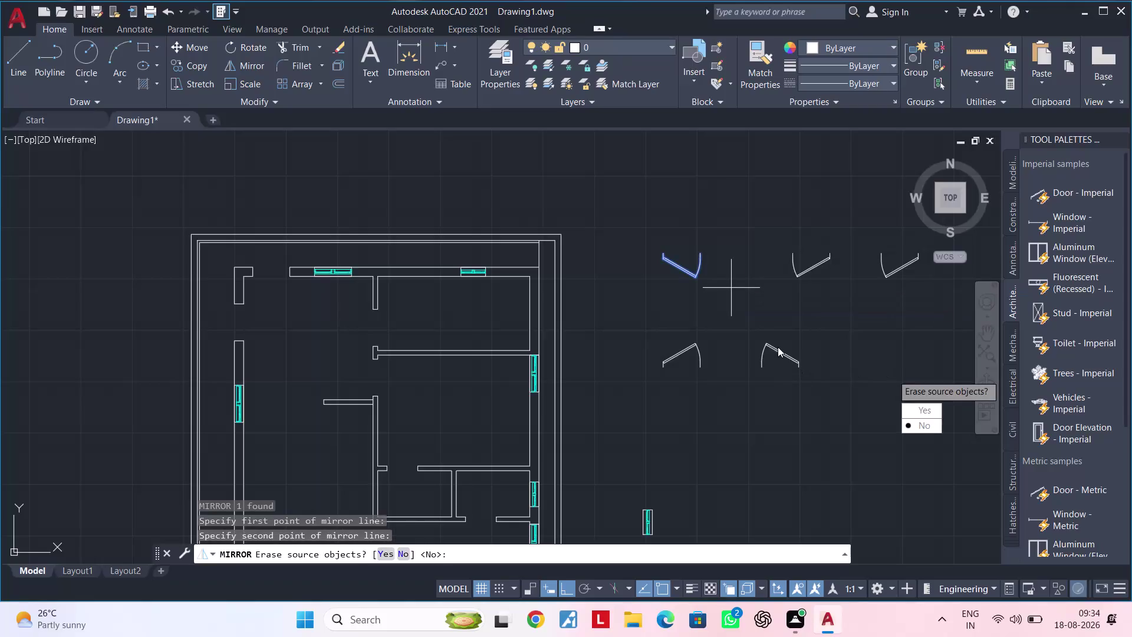
Keep the original when mirroring, then select the new mirrored door swing.
drag(925, 424, 892, 374)
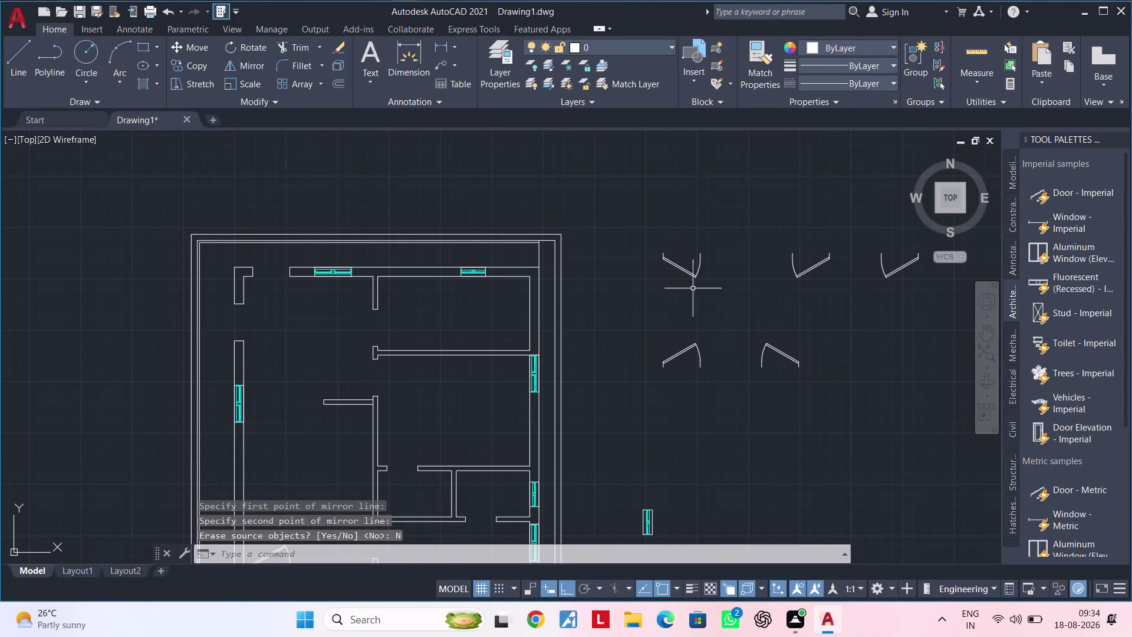
scroll(up, 3)
drag(627, 207, 712, 266)
click(790, 311)
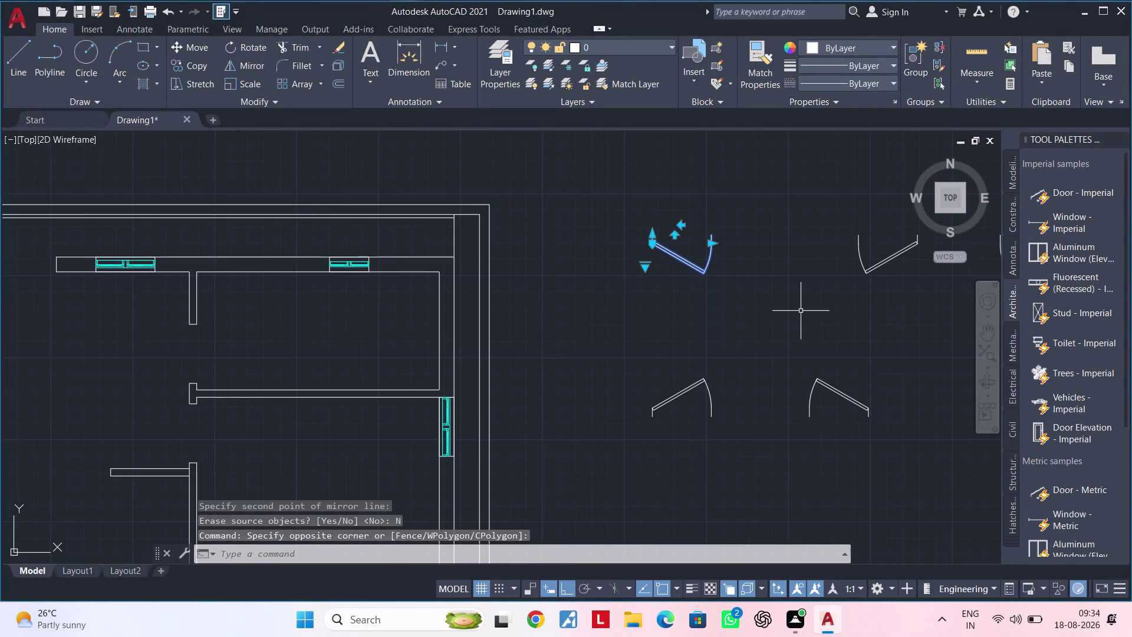
key(m)
key(Escape)
key(Escape)
click(622, 200)
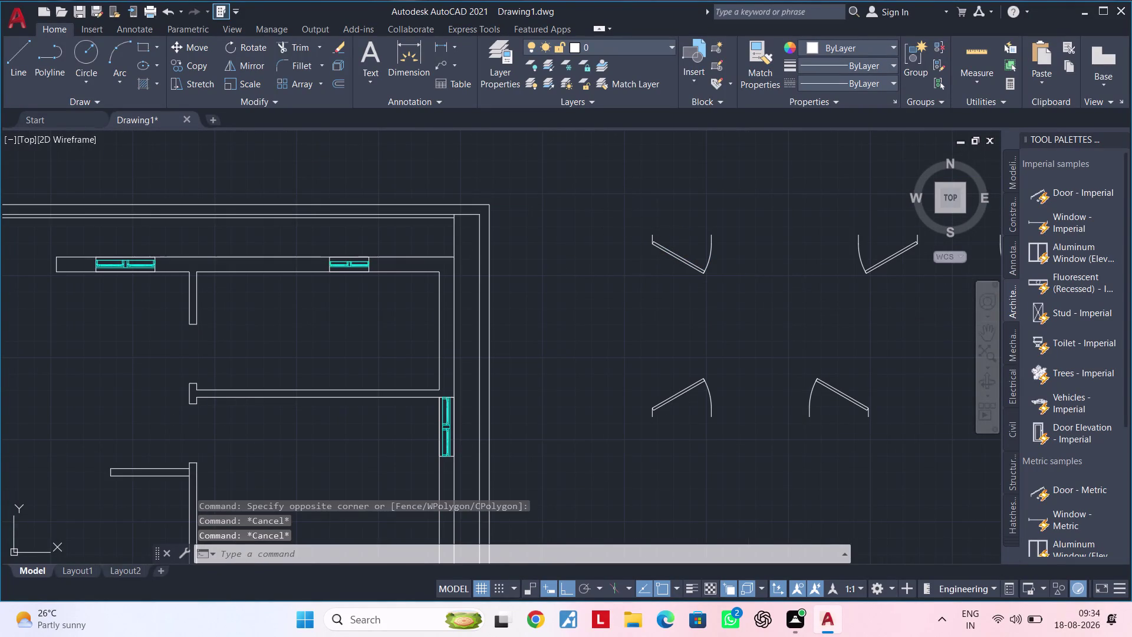
click(832, 322)
Copy the door swing into the doorway at the plan's top-left corner.
key(c)
text(O)
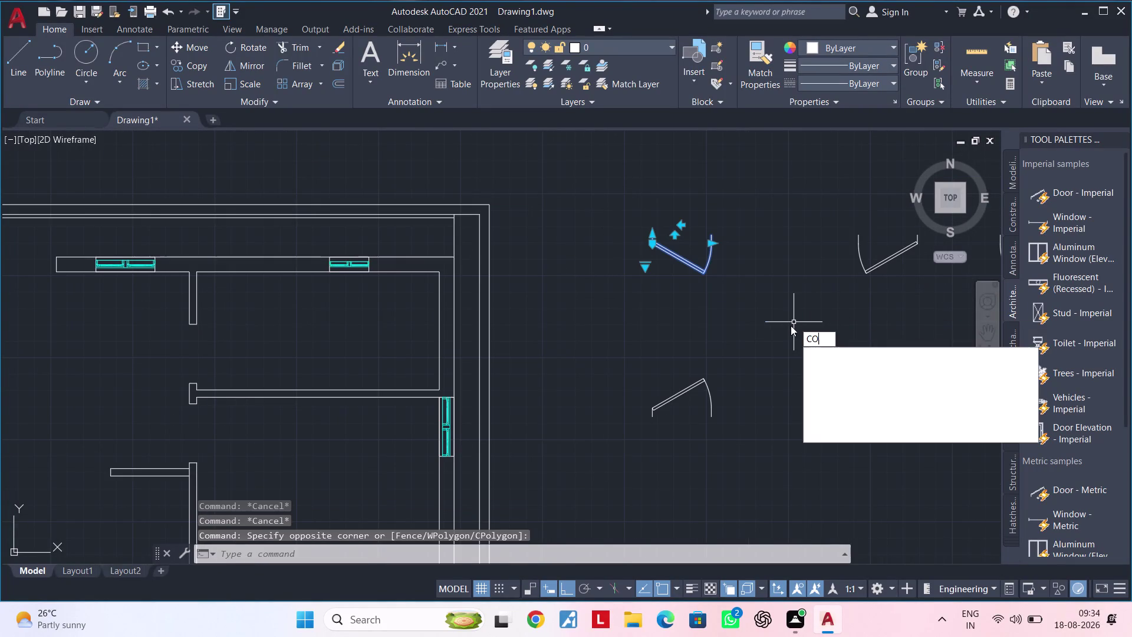
key(space)
click(655, 235)
scroll(down, 3)
middle_drag(552, 283, 749, 299)
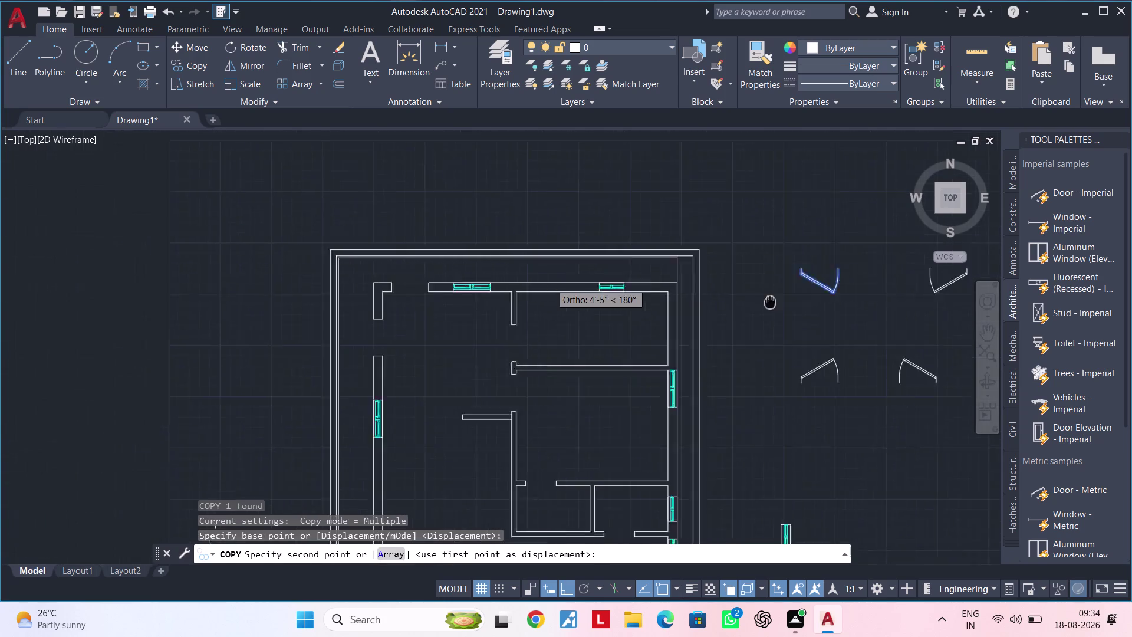
middle_drag(748, 299, 787, 308)
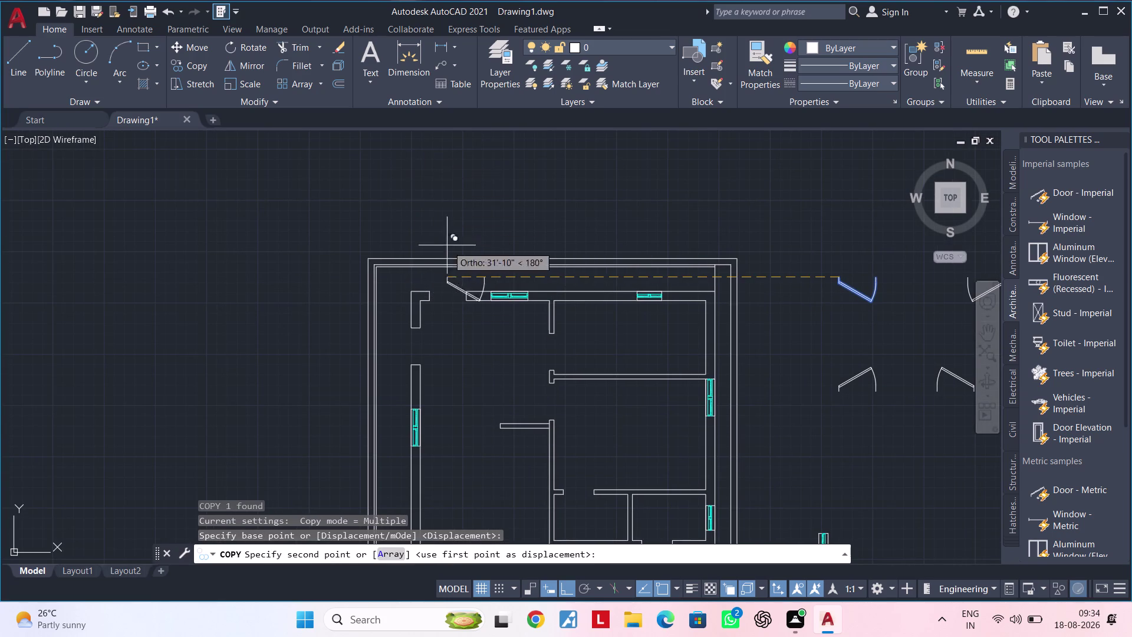
scroll(up, 3)
click(254, 246)
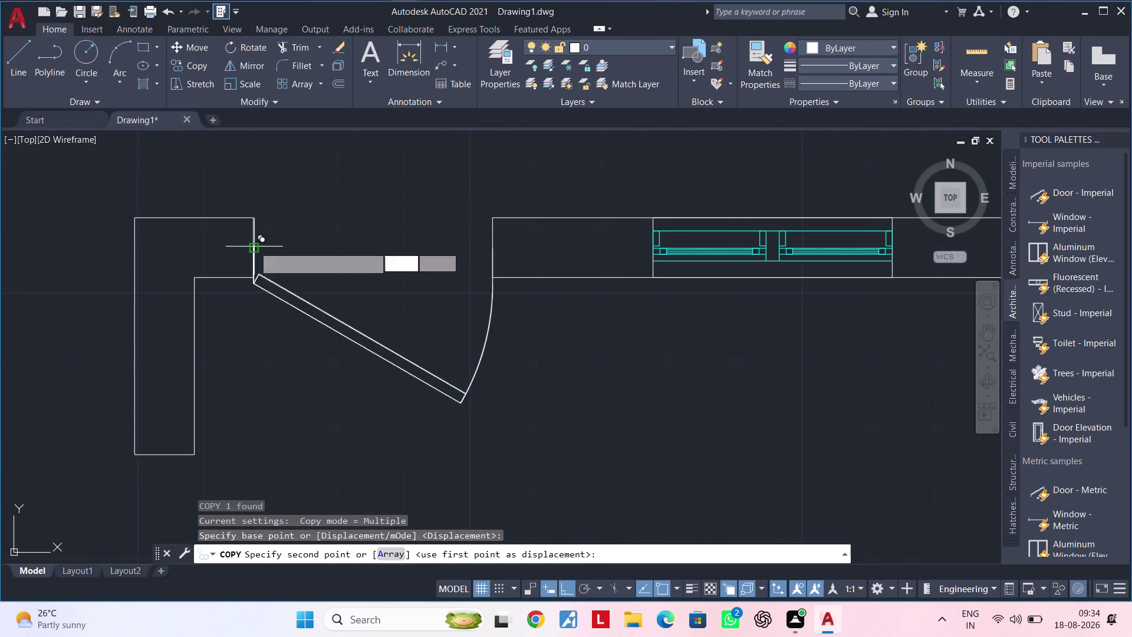
End the copy and view the plan alongside the spare doors.
scroll(down, 3)
middle_drag(640, 426, 752, 341)
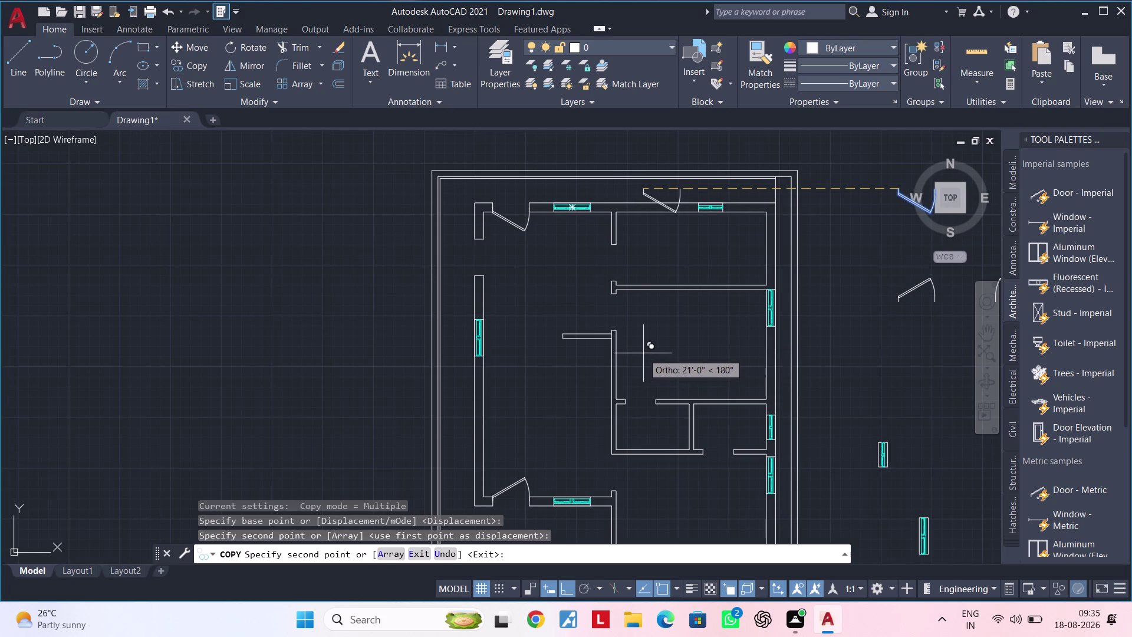
key(Escape)
key(Escape)
middle_drag(856, 256, 734, 300)
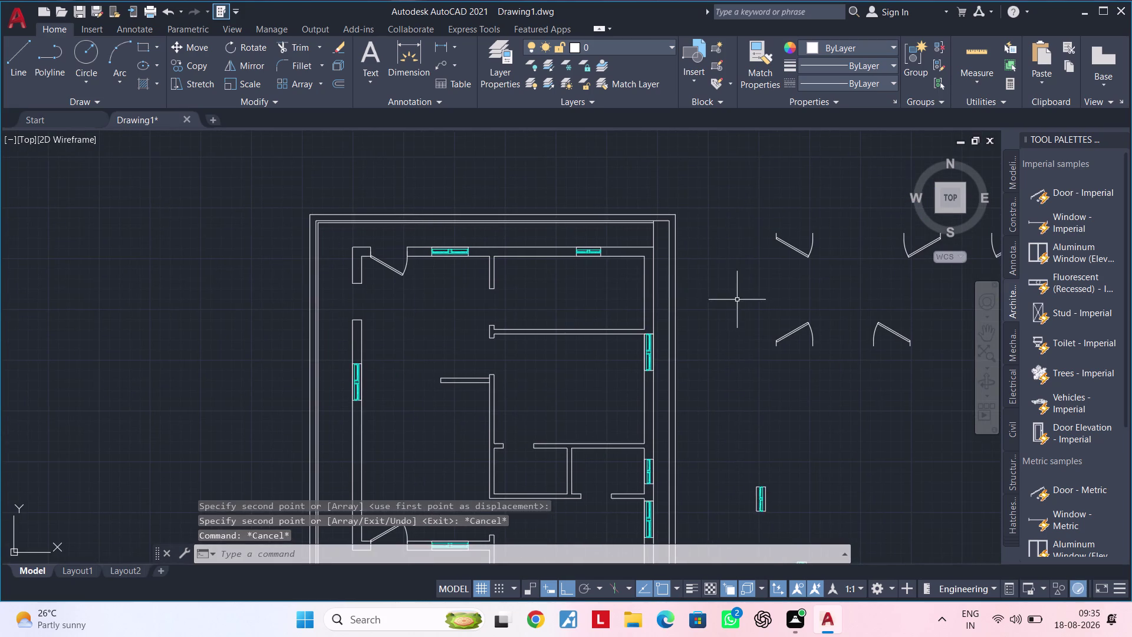
key(Escape)
Start mirroring the placed door in the plan, then cancel it.
click(388, 266)
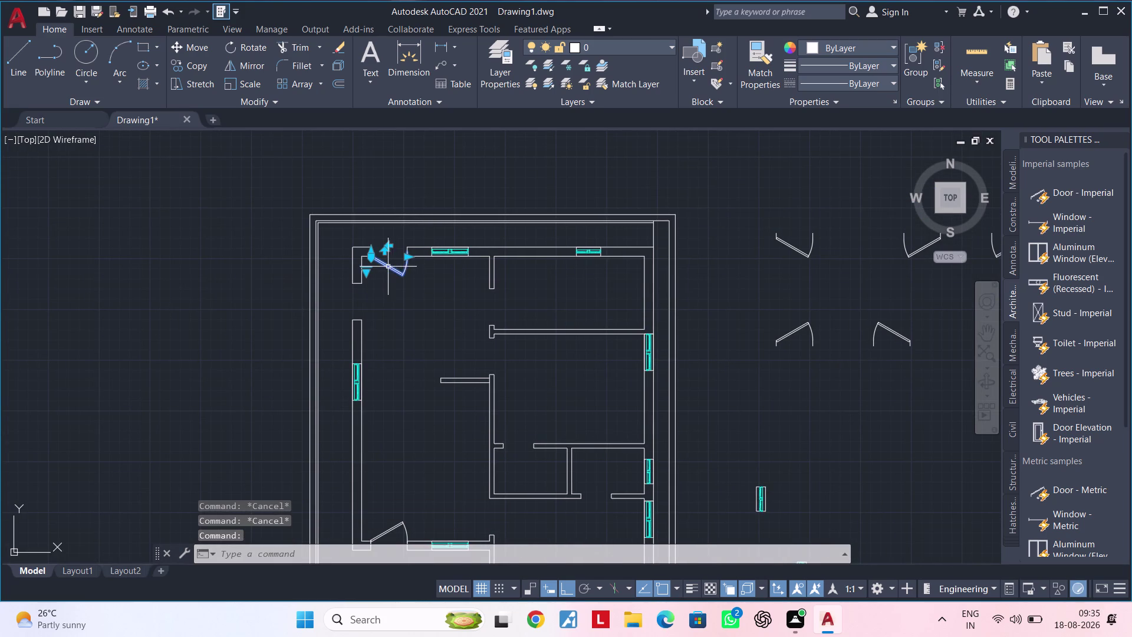
key(m)
key(i)
key(space)
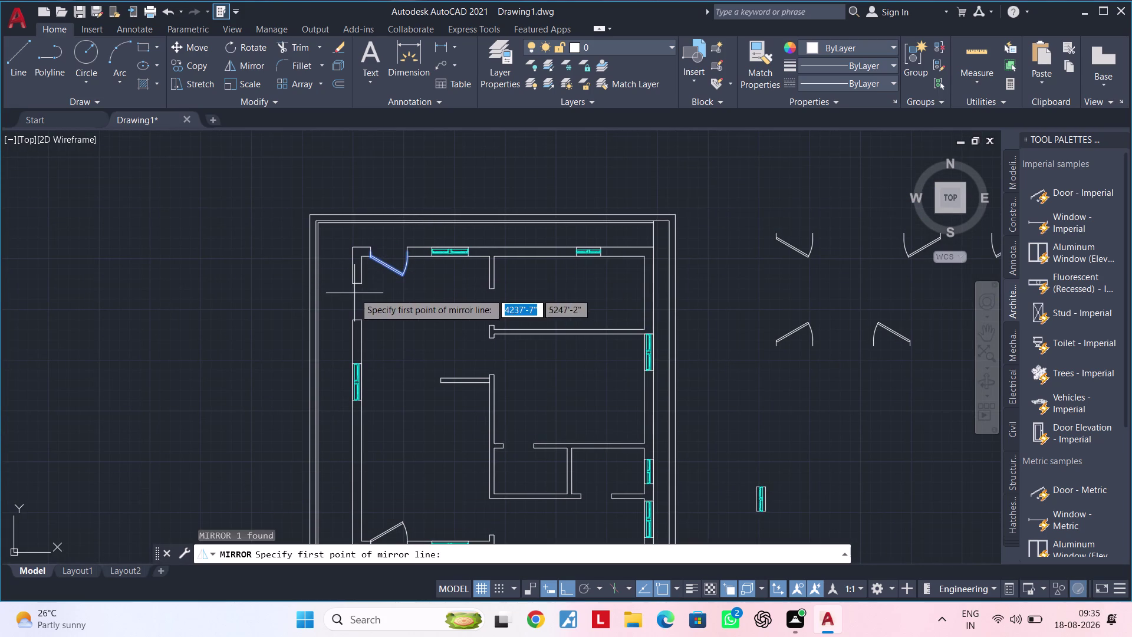
click(355, 293)
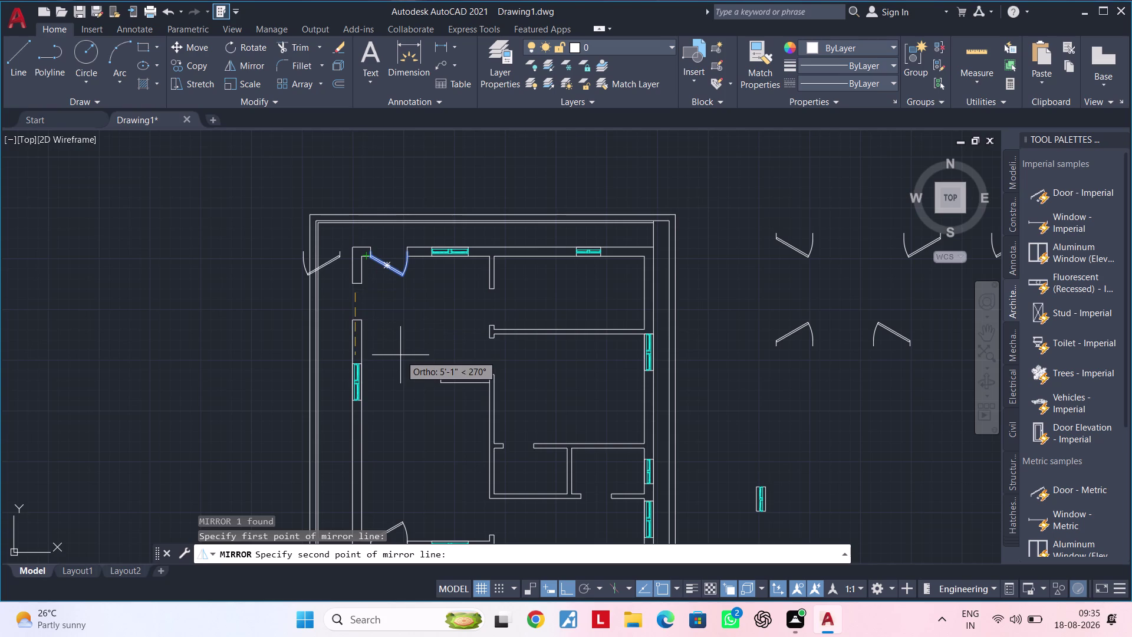
key(Escape)
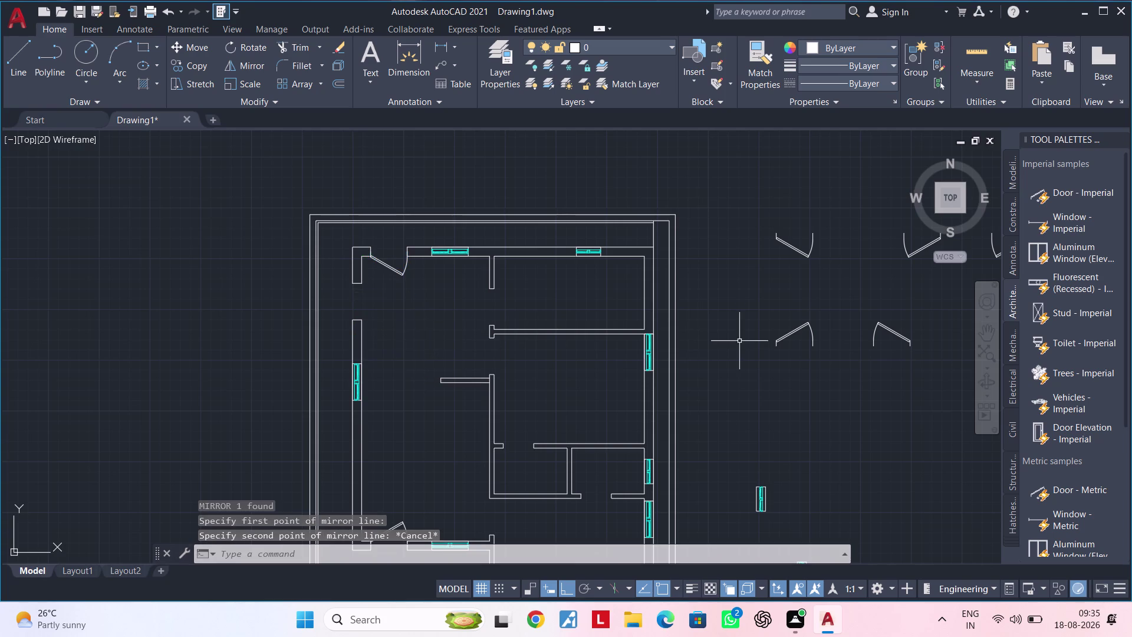
middle_drag(741, 334, 525, 333)
key(Escape)
Rotate a spare door swing beside the plan to a new angle.
click(539, 221)
click(619, 280)
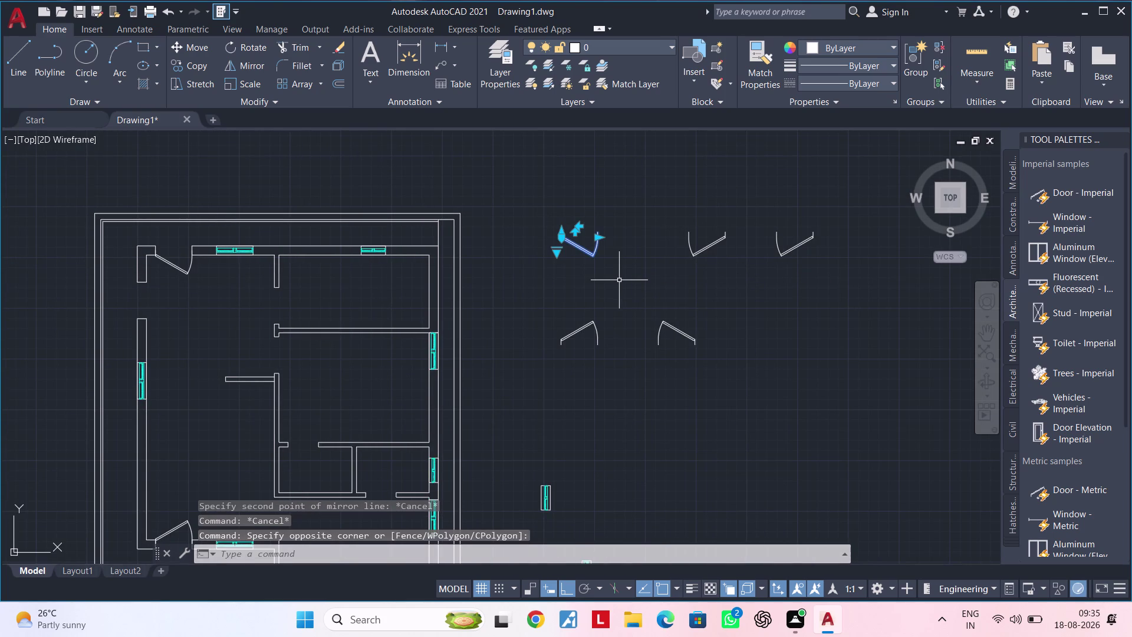
text(RO)
key(space)
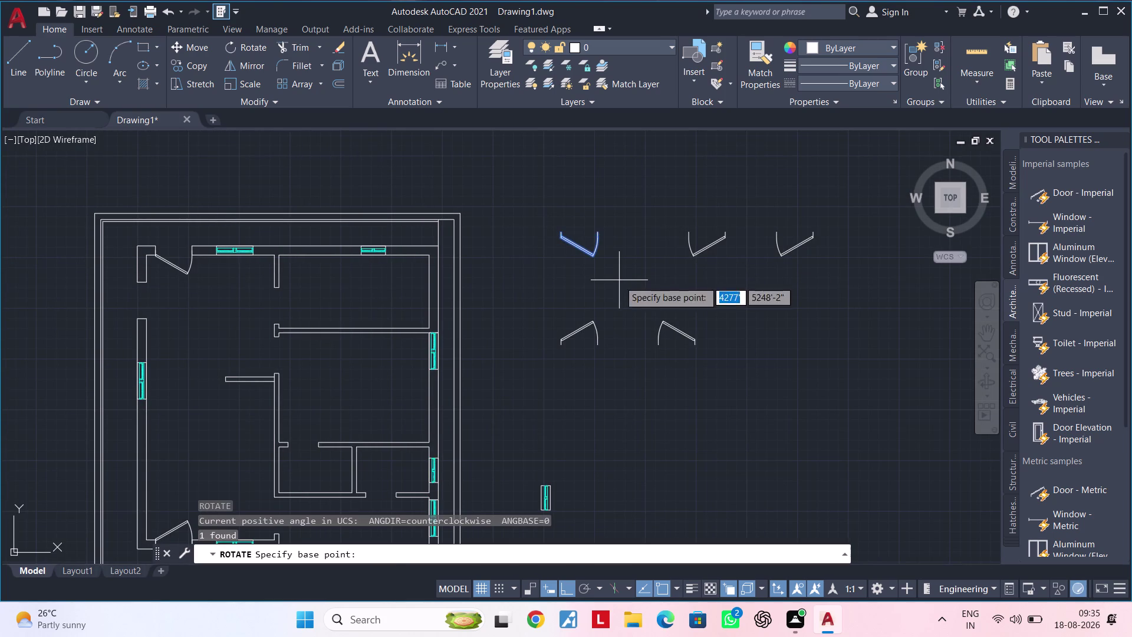
click(551, 274)
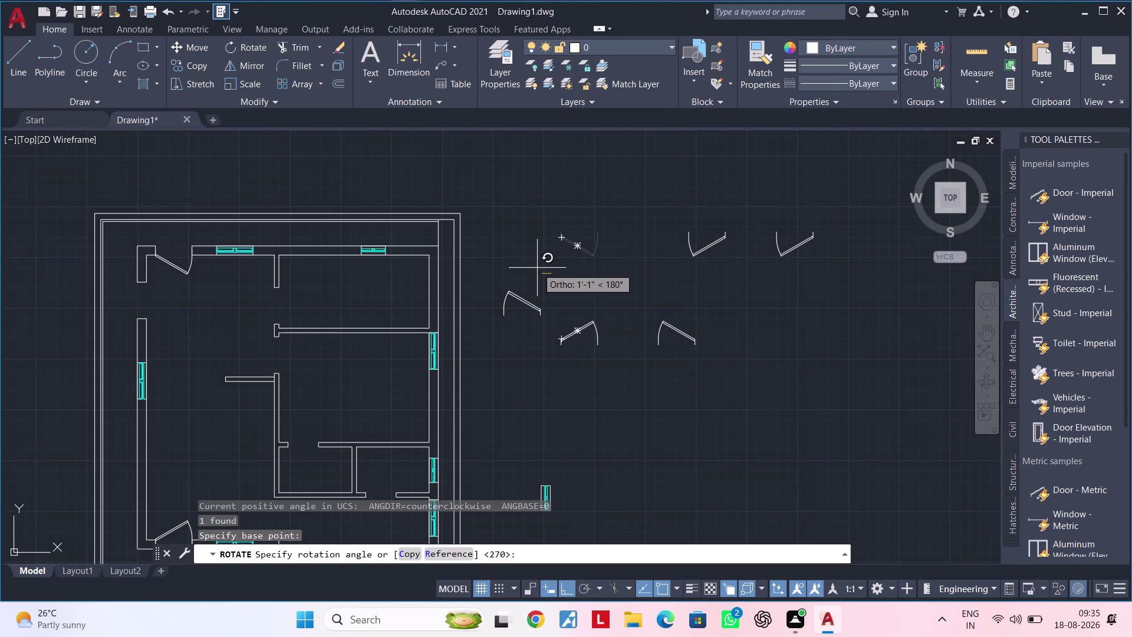
click(563, 252)
Reselect the rotated door swing.
middle_drag(552, 255, 558, 258)
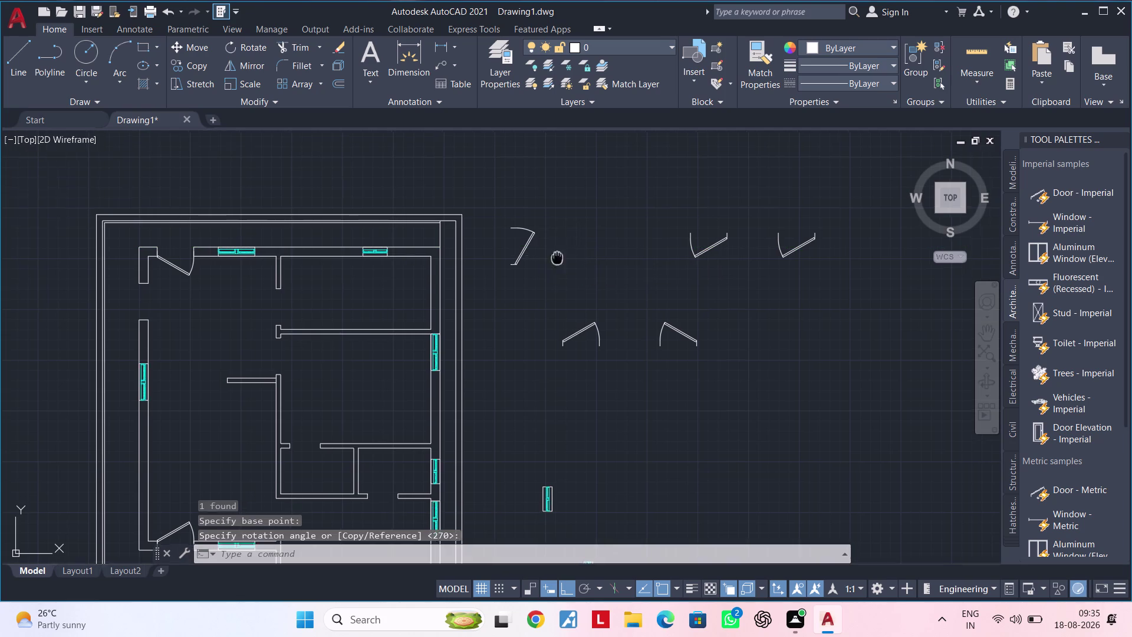
middle_drag(558, 258, 609, 271)
key(Escape)
key(Escape)
click(553, 230)
click(611, 302)
Mirror the rotated door swing, keeping the original.
text(M)
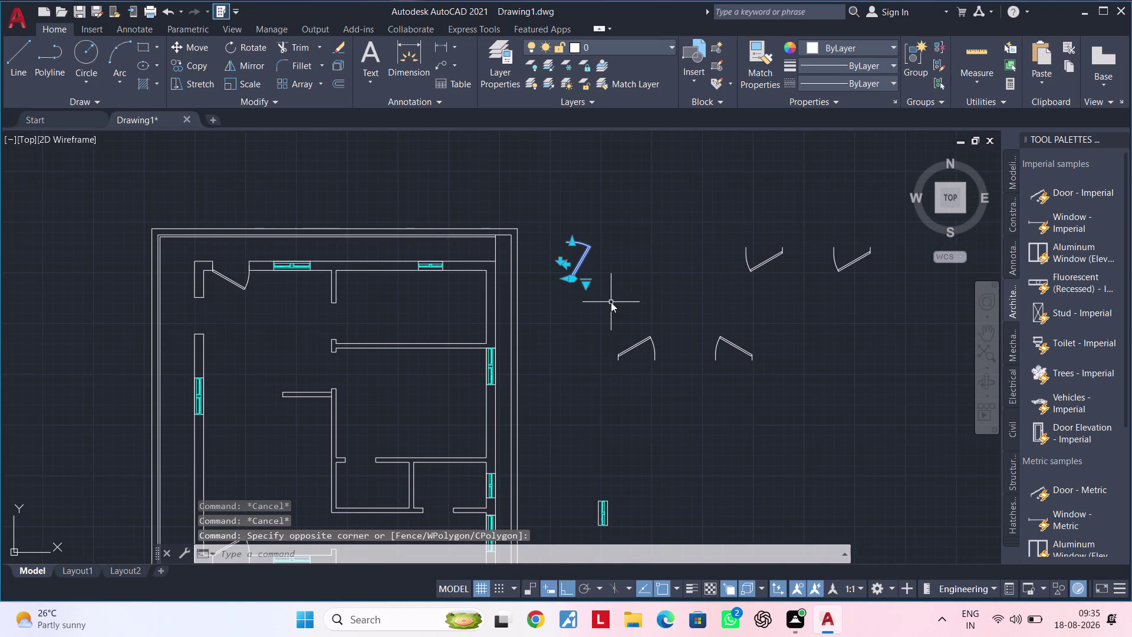
text(I)
key(space)
drag(561, 218, 567, 217)
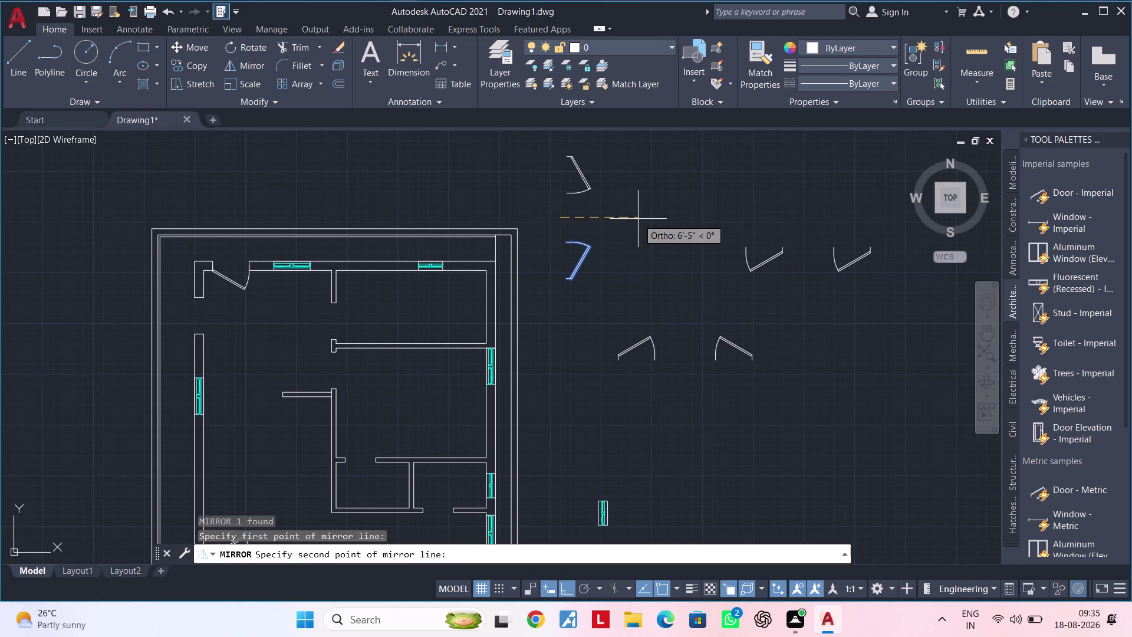
click(639, 219)
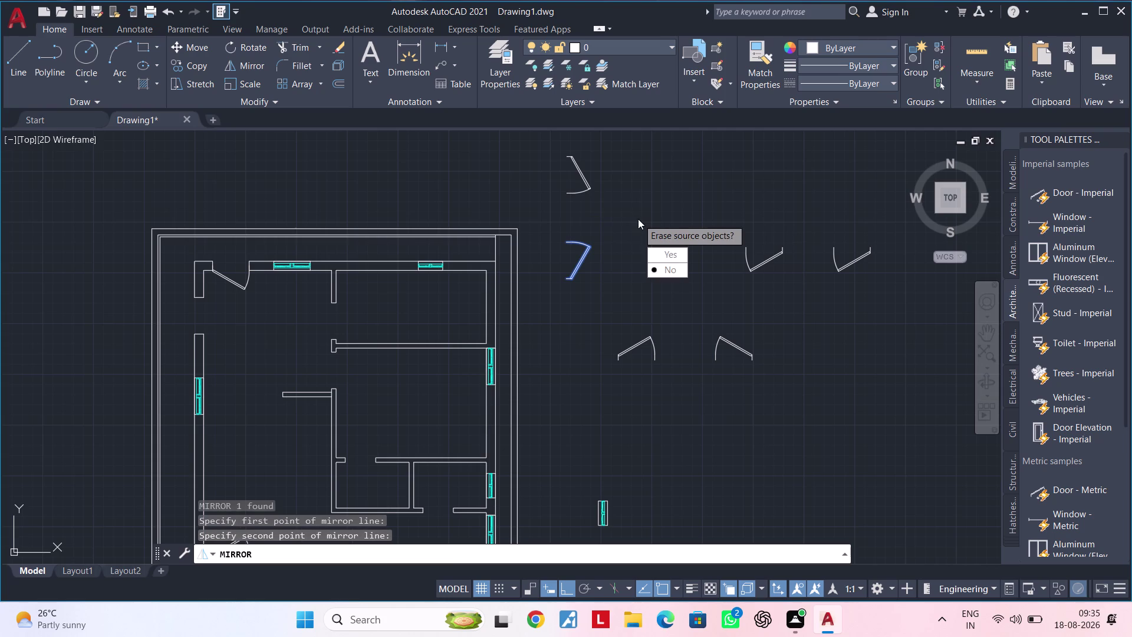
drag(658, 267, 639, 219)
middle_drag(625, 214, 649, 276)
key(Escape)
Copy the mirrored door swing into the plan's left wall.
drag(564, 196, 576, 208)
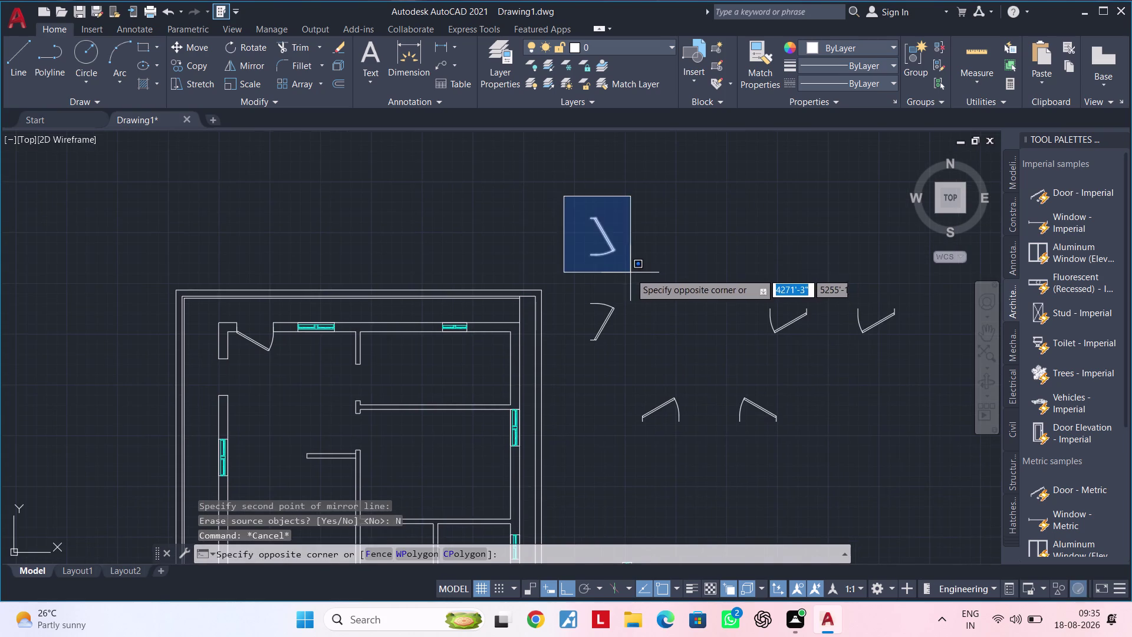
click(631, 274)
key(c)
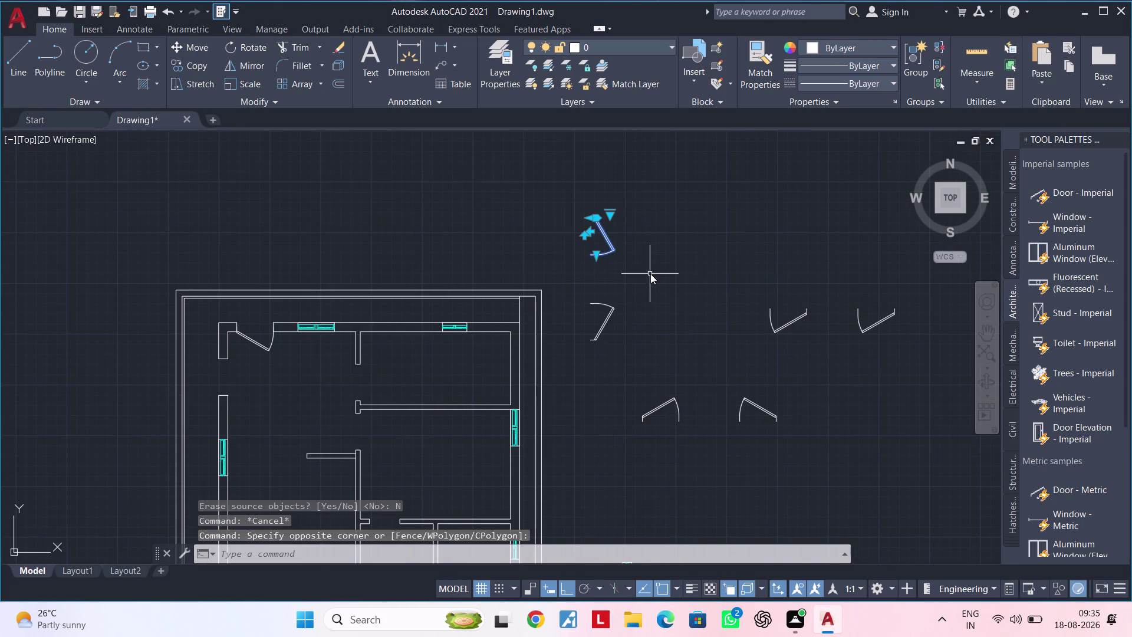
text(O)
key(space)
scroll(up, 3)
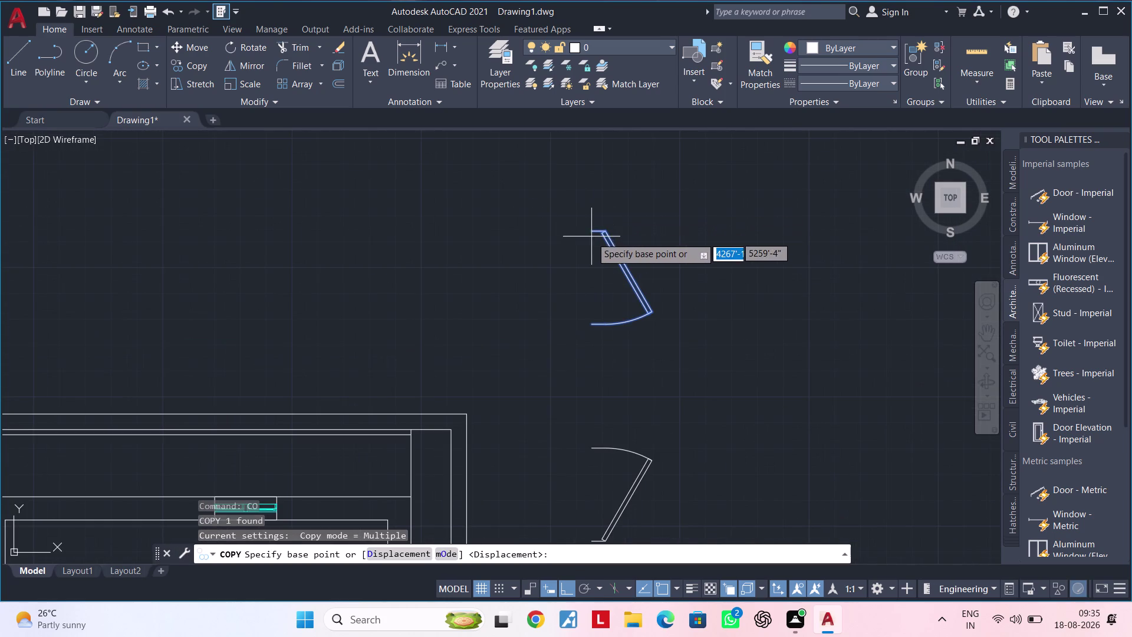
click(594, 232)
scroll(down, 3)
middle_drag(602, 379, 980, 276)
scroll(up, 3)
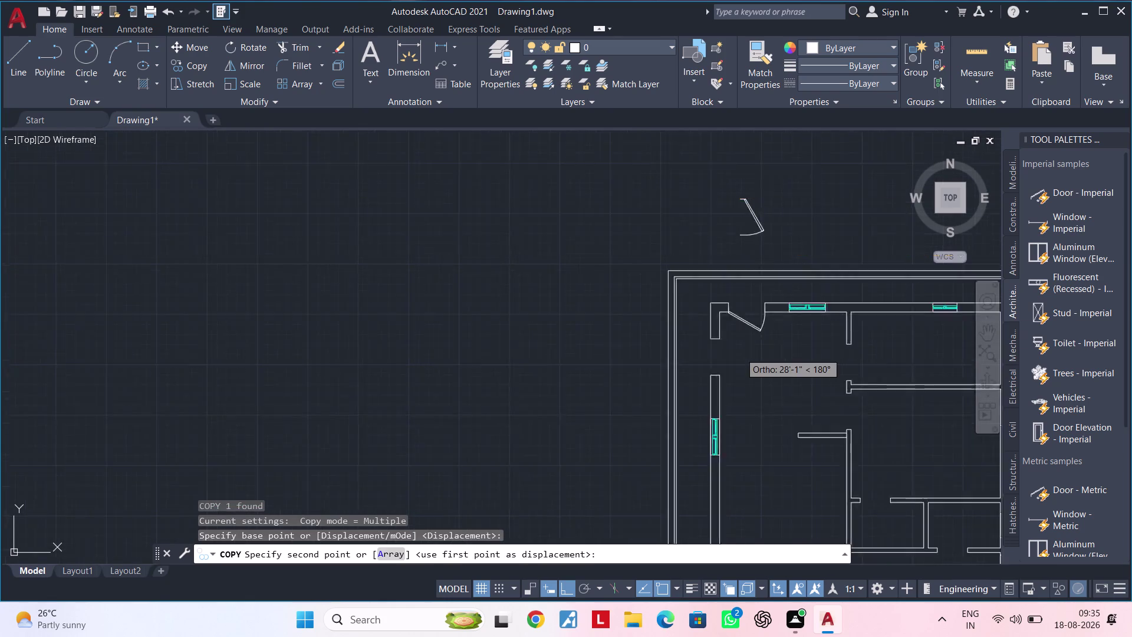
scroll(up, 3)
scroll(up, 3)
click(677, 307)
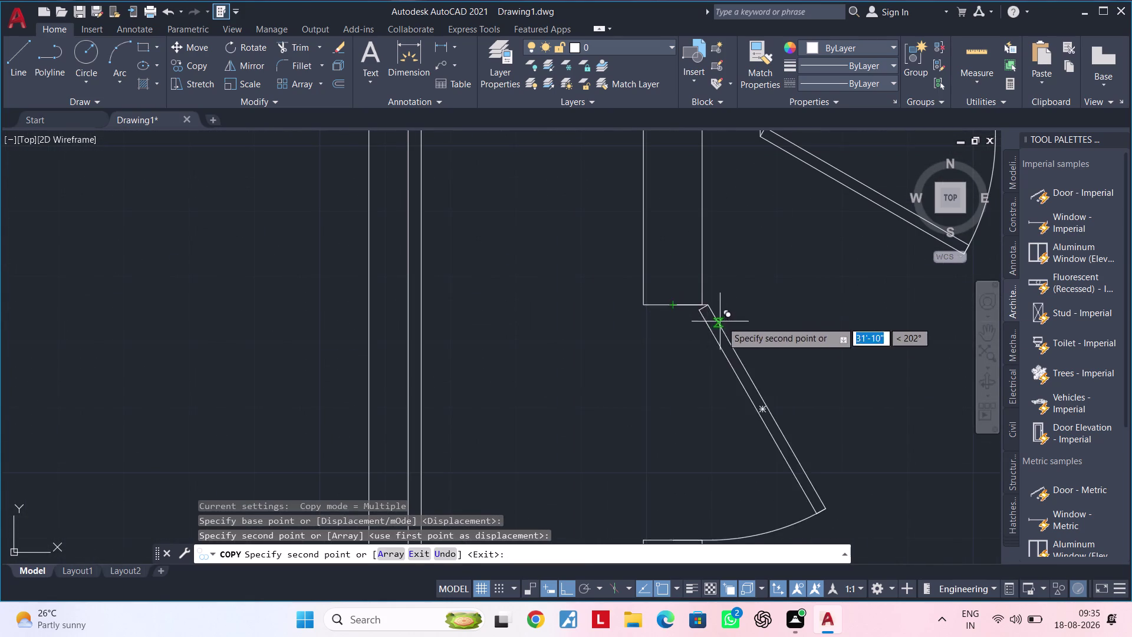
Place a second door copy in another doorway of the plan.
scroll(down, 3)
middle_drag(844, 342, 437, 310)
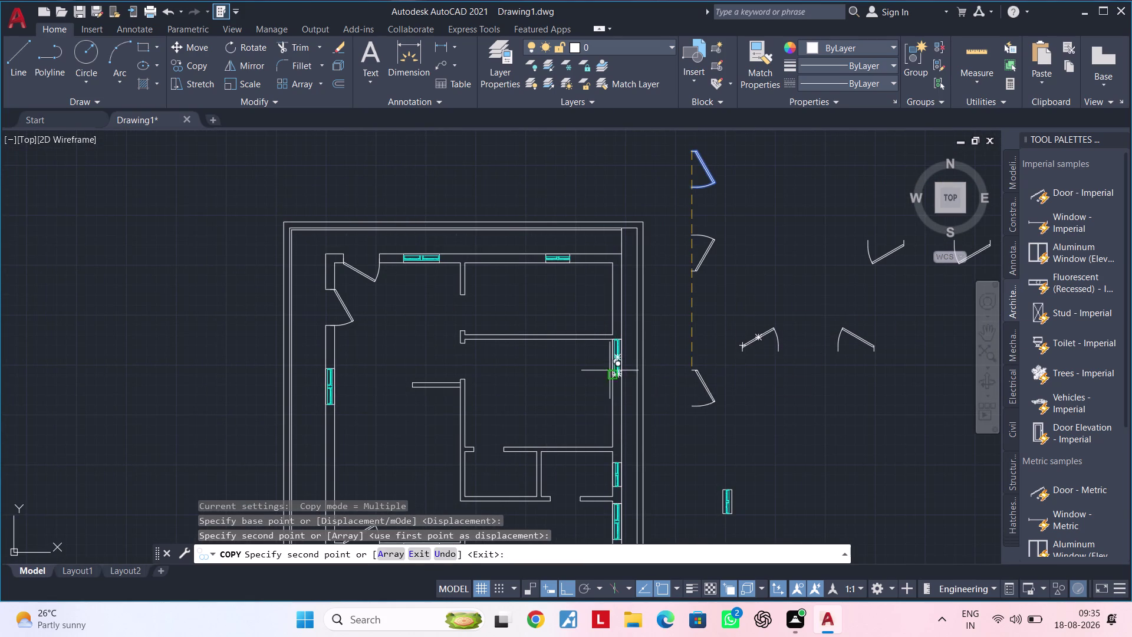
scroll(up, 3)
scroll(up, 3)
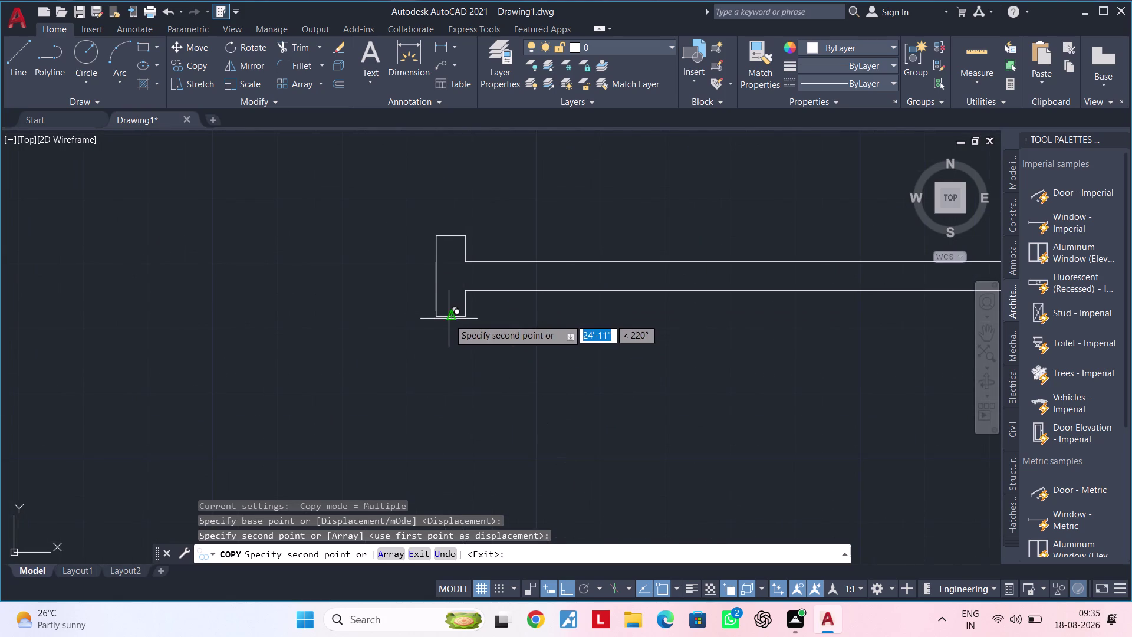
click(449, 318)
End the copy command and select the door swing above the plan.
scroll(down, 3)
middle_drag(525, 370, 657, 229)
scroll(up, 3)
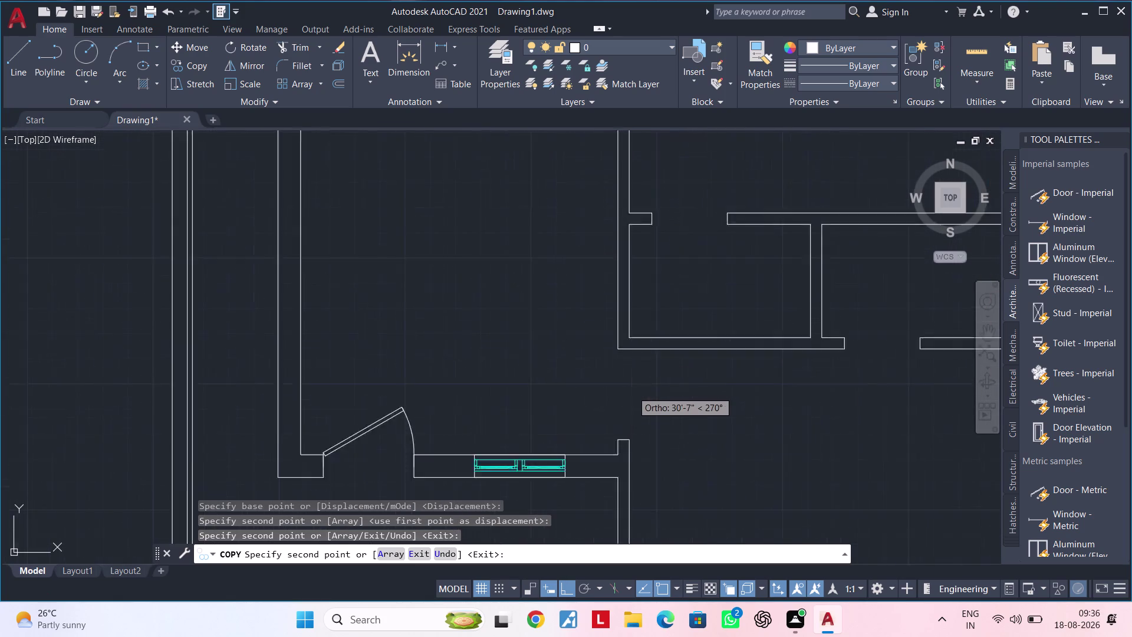
scroll(up, 3)
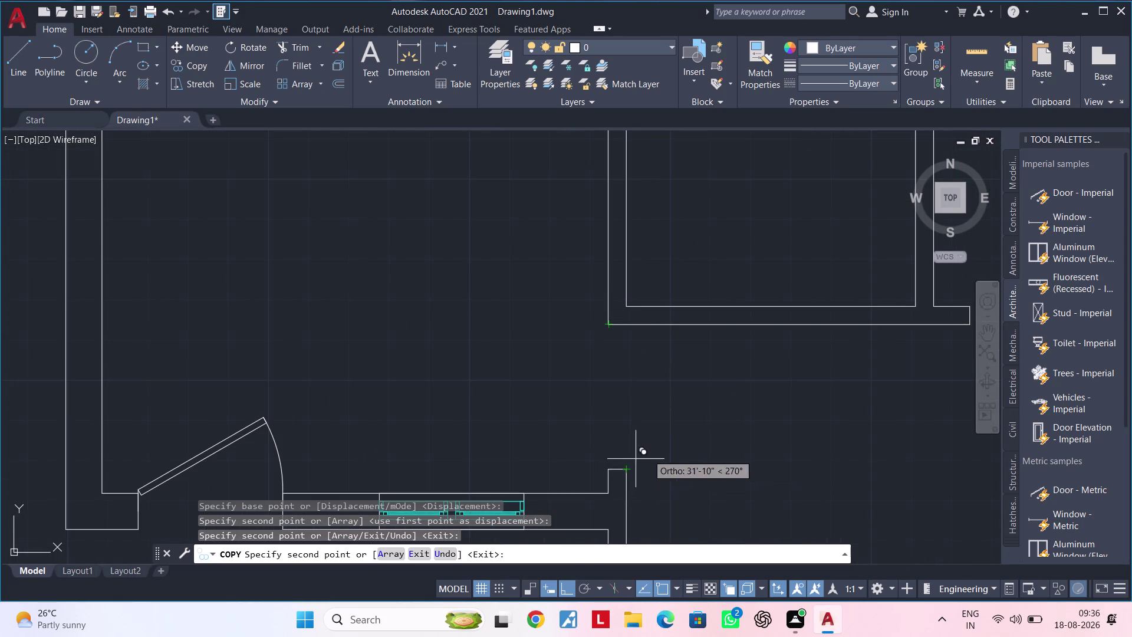
key(Escape)
scroll(down, 3)
middle_drag(726, 421, 578, 363)
key(Escape)
middle_drag(838, 280, 734, 443)
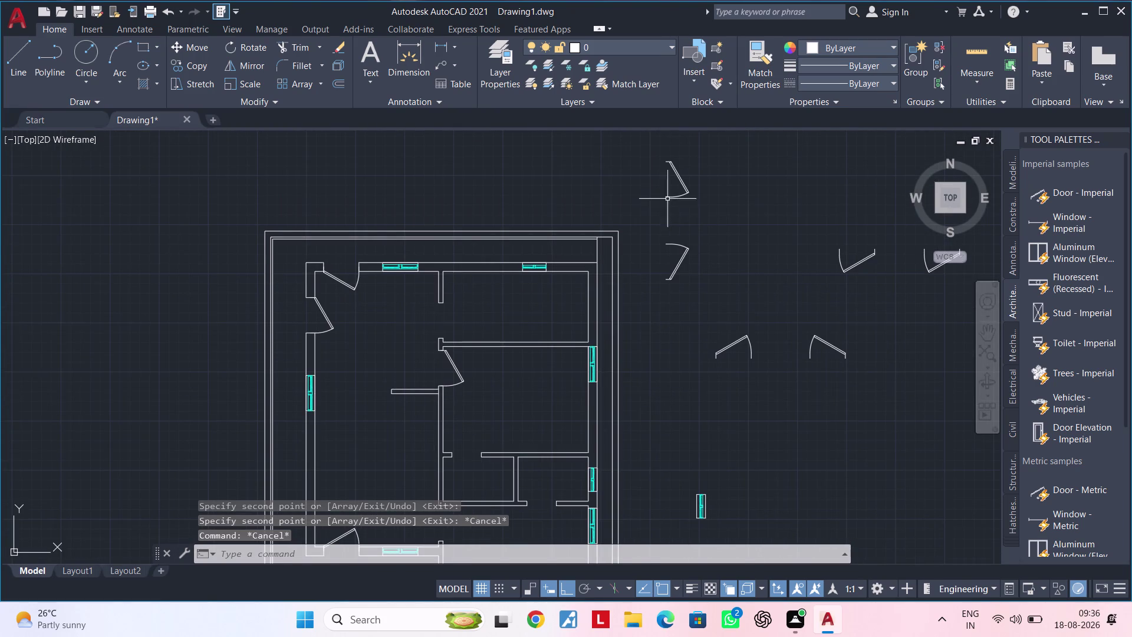
drag(649, 138, 665, 161)
click(723, 228)
Move the top door swing to a new spot along the plan.
key(m)
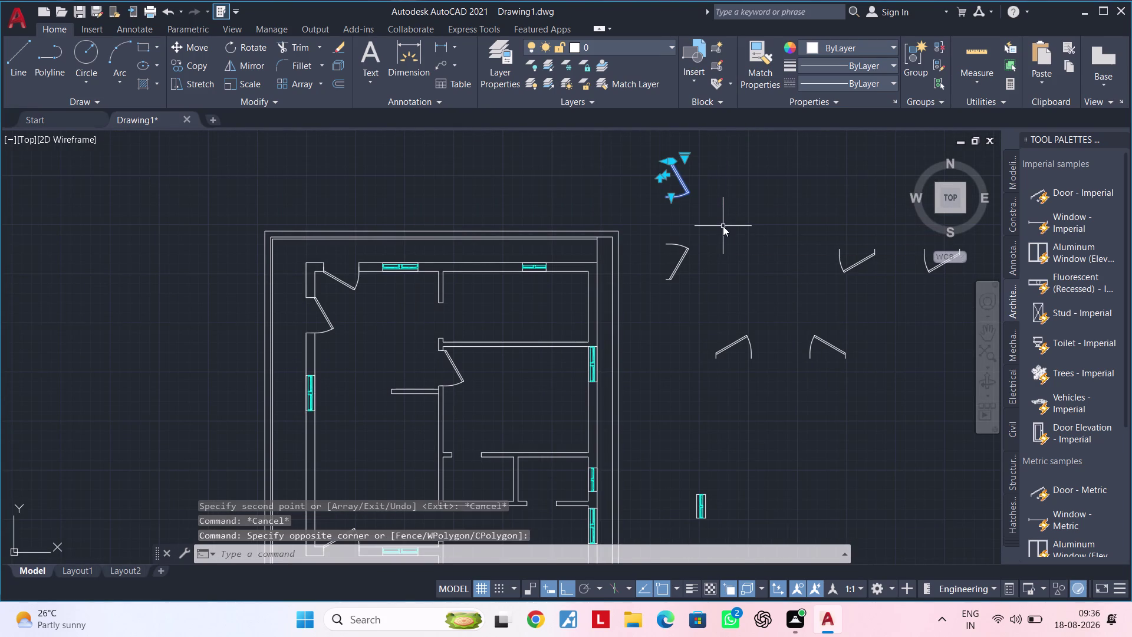
key(space)
click(667, 200)
middle_drag(670, 394, 755, 273)
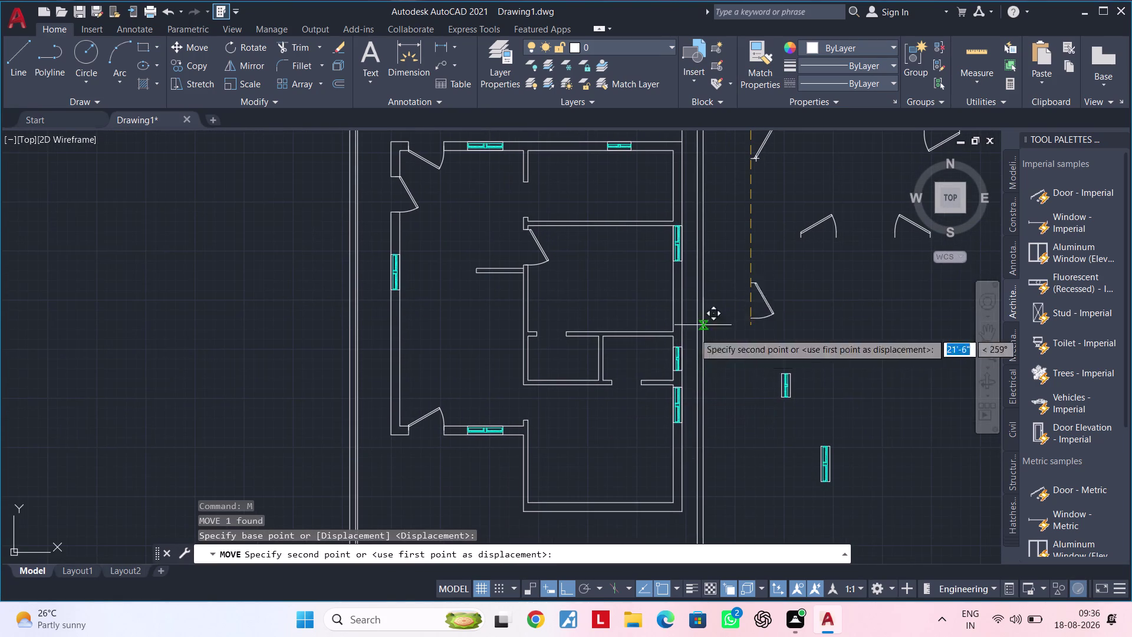
scroll(up, 3)
scroll(up, 3)
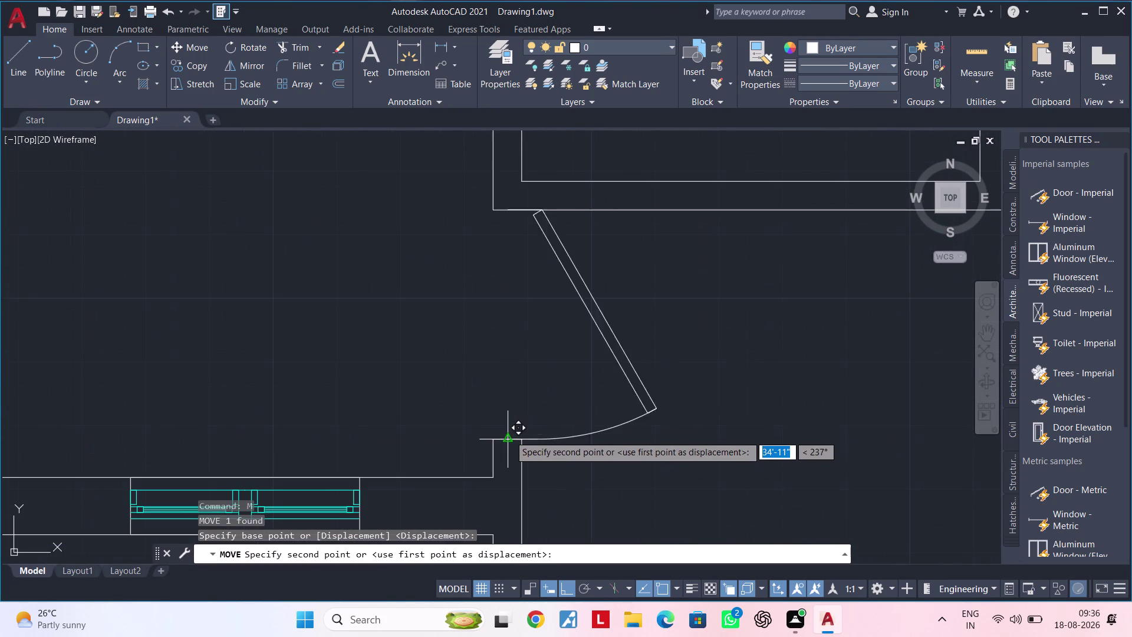
click(508, 437)
scroll(down, 3)
scroll(down, 3)
middle_drag(748, 430, 598, 387)
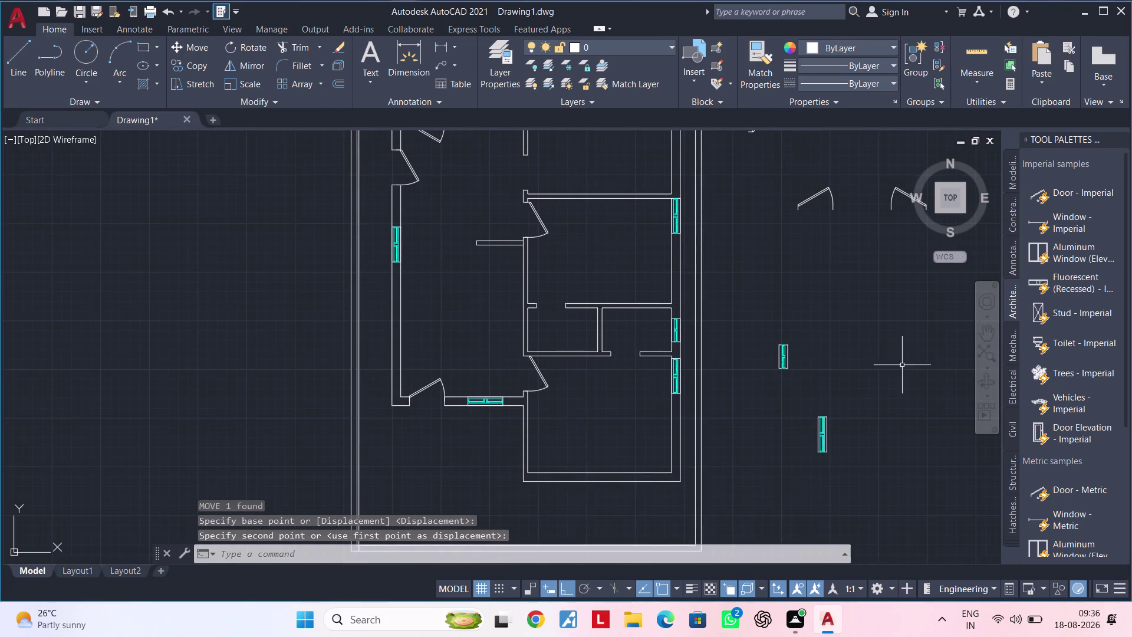
Select the loose door swing at the top right of the plan.
scroll(down, 3)
middle_drag(908, 338, 729, 400)
middle_drag(734, 394, 793, 369)
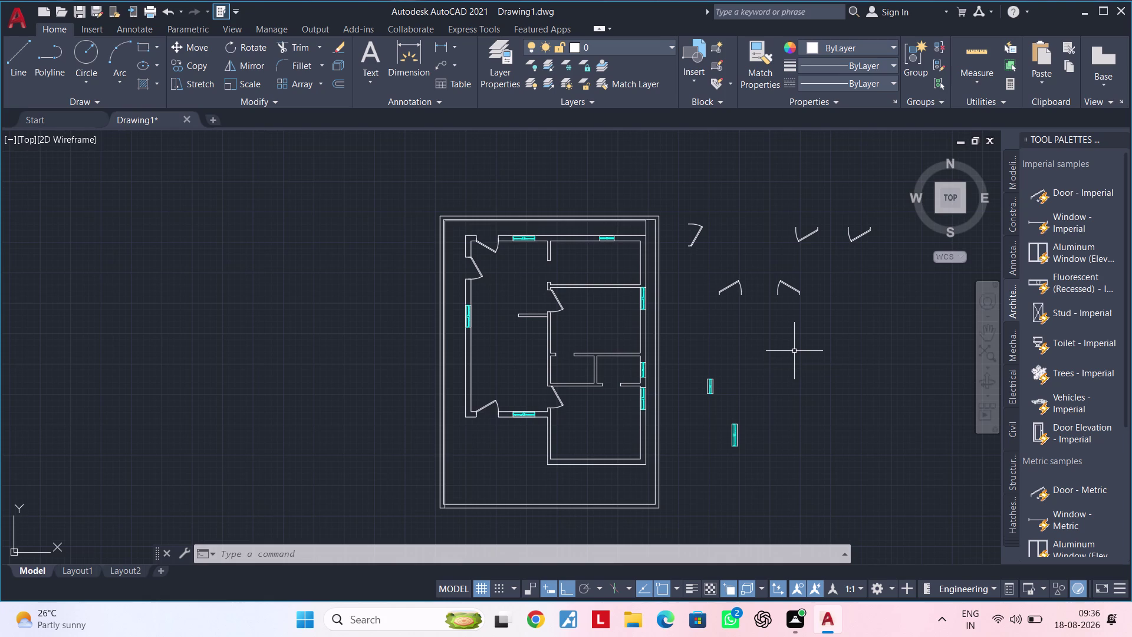
middle_drag(791, 351, 623, 375)
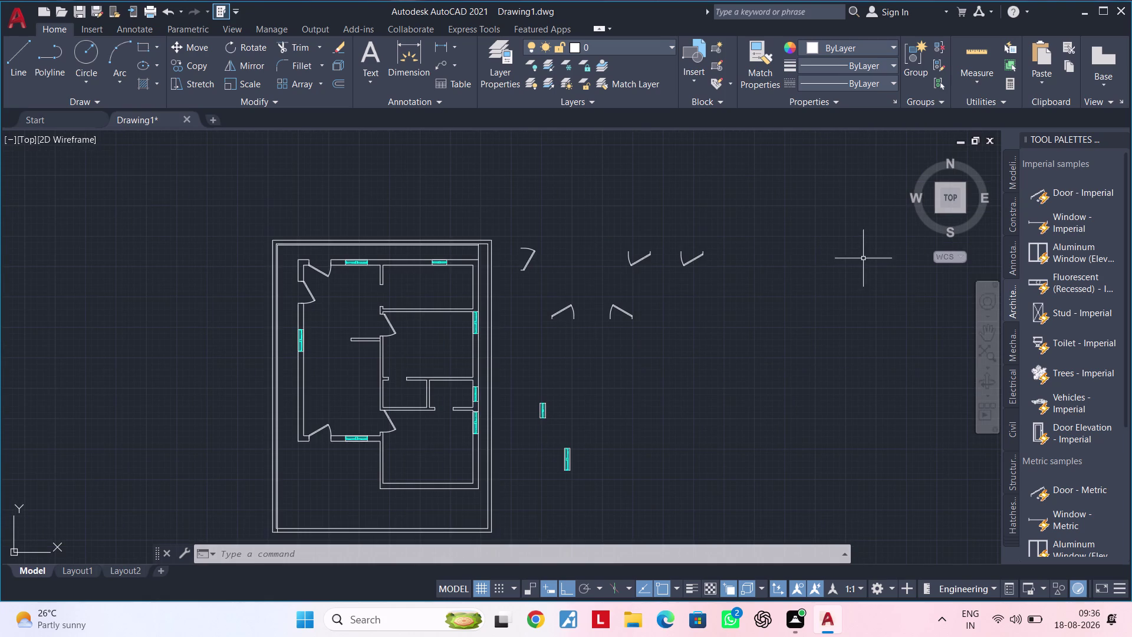
click(732, 228)
drag(732, 228, 724, 237)
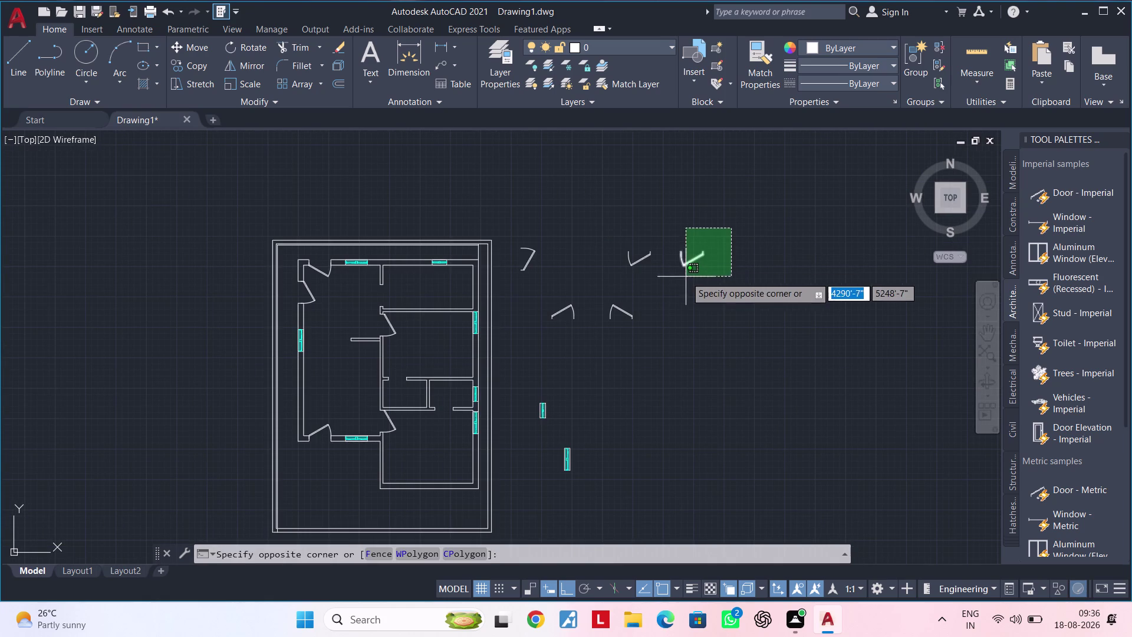
click(667, 286)
Mirror that door swing, keeping the original, and select the new copy.
text(MI)
key(space)
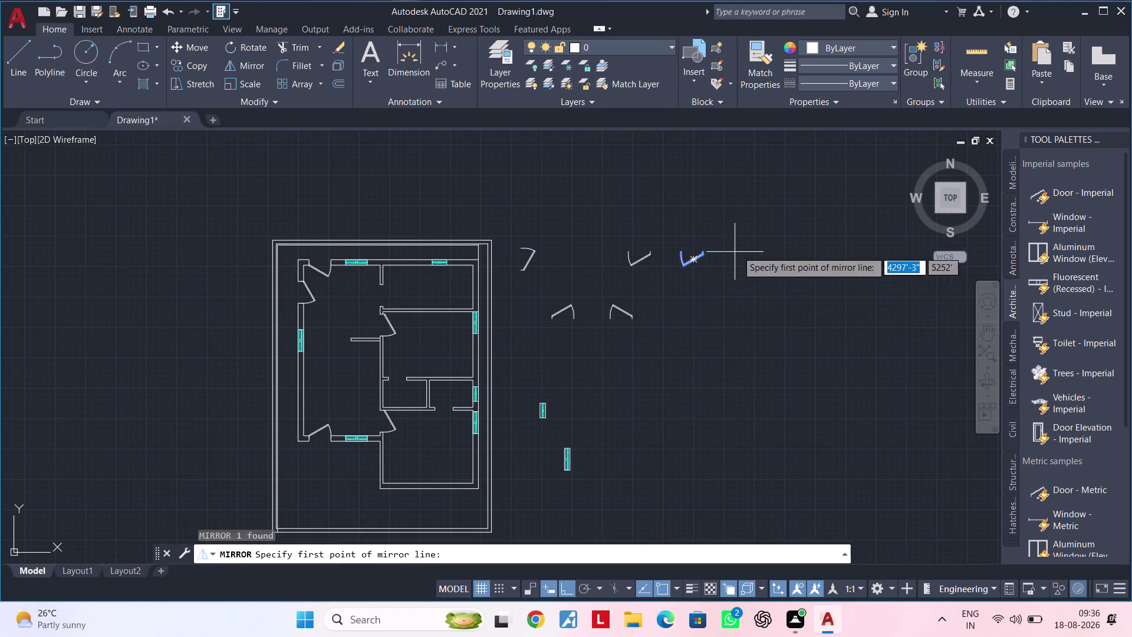
click(751, 238)
click(737, 299)
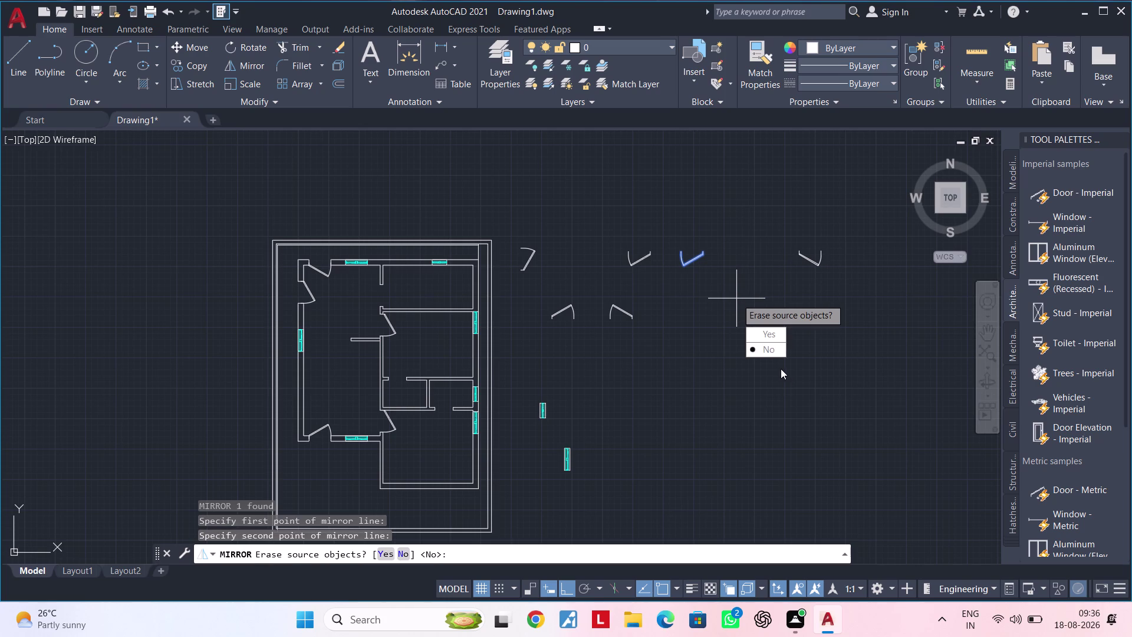
drag(774, 355, 736, 298)
key(Escape)
drag(769, 211, 786, 233)
drag(823, 283, 830, 287)
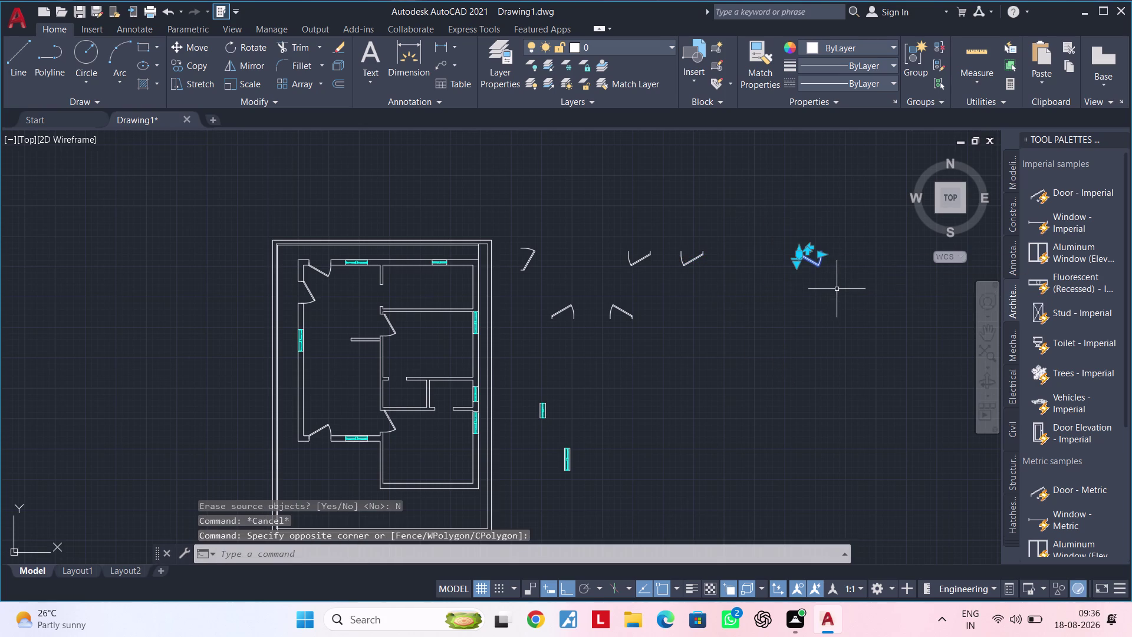
scroll(up, 3)
middle_drag(818, 284, 706, 345)
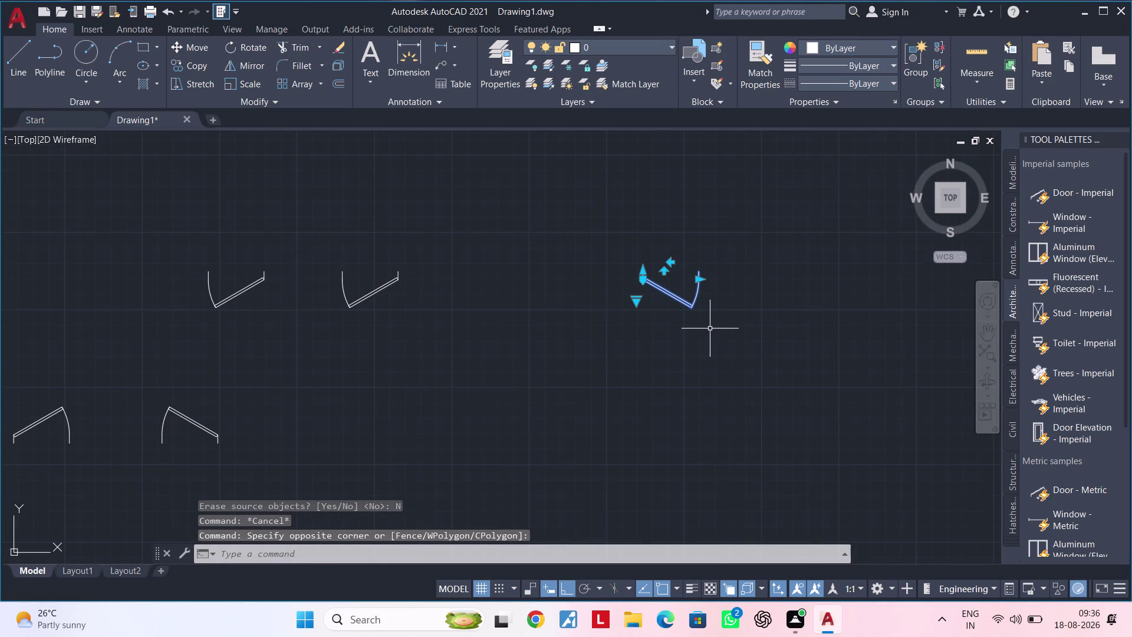
Scale the mirrored door swing by reference so its width becomes 2'6".
text(SC)
key(space)
scroll(up, 3)
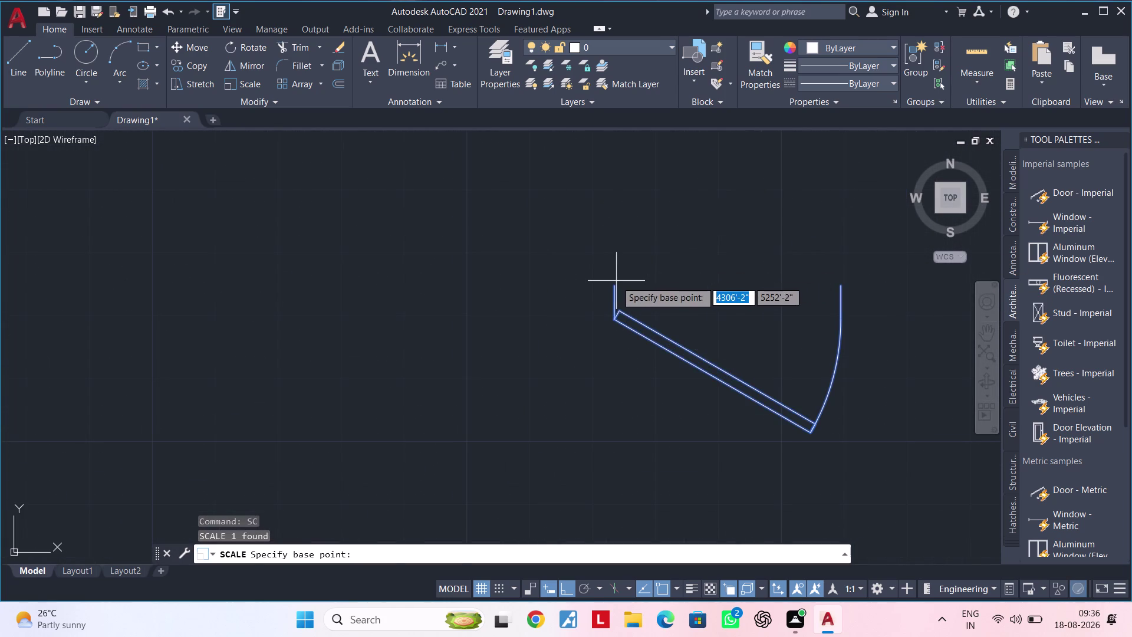
click(614, 283)
text(R)
key(space)
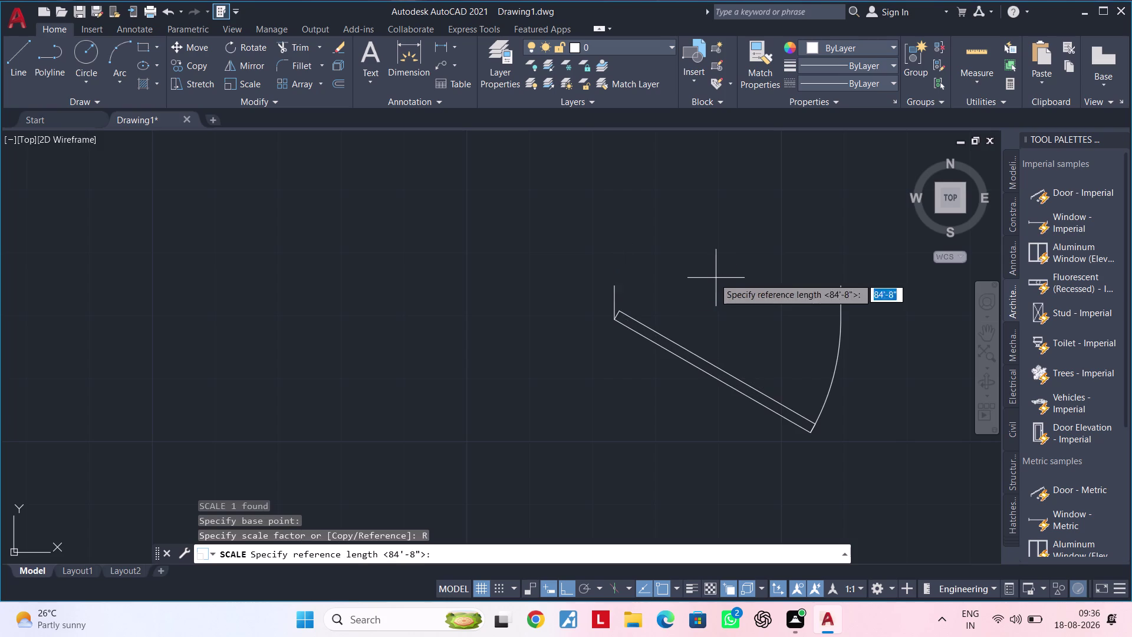
click(617, 284)
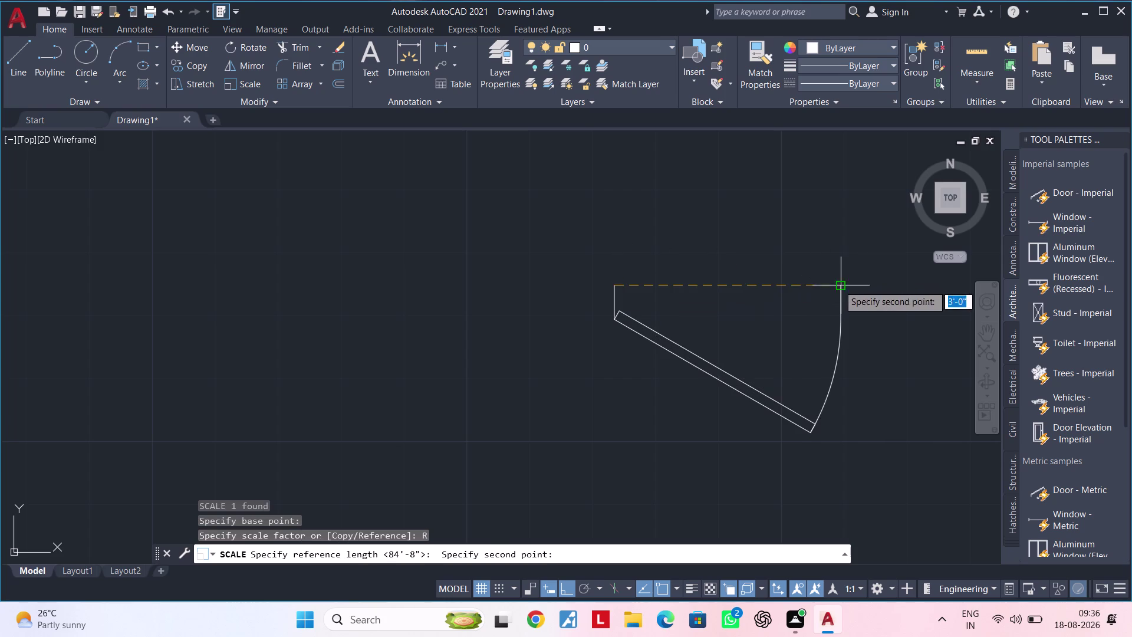
click(839, 285)
text(2)
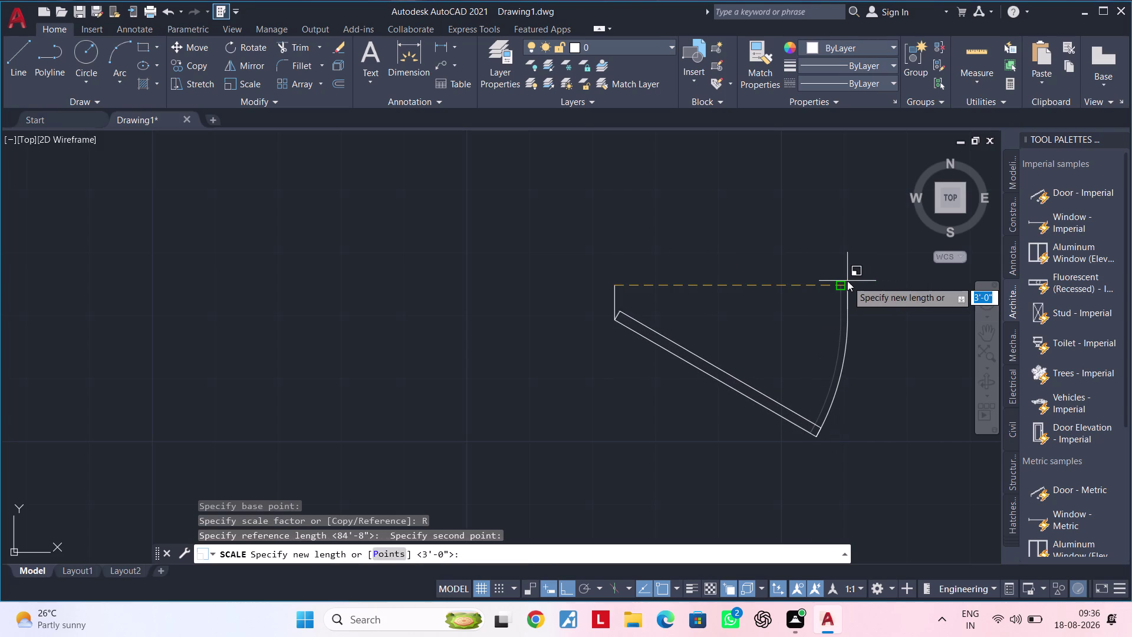
text('6")
key(Return)
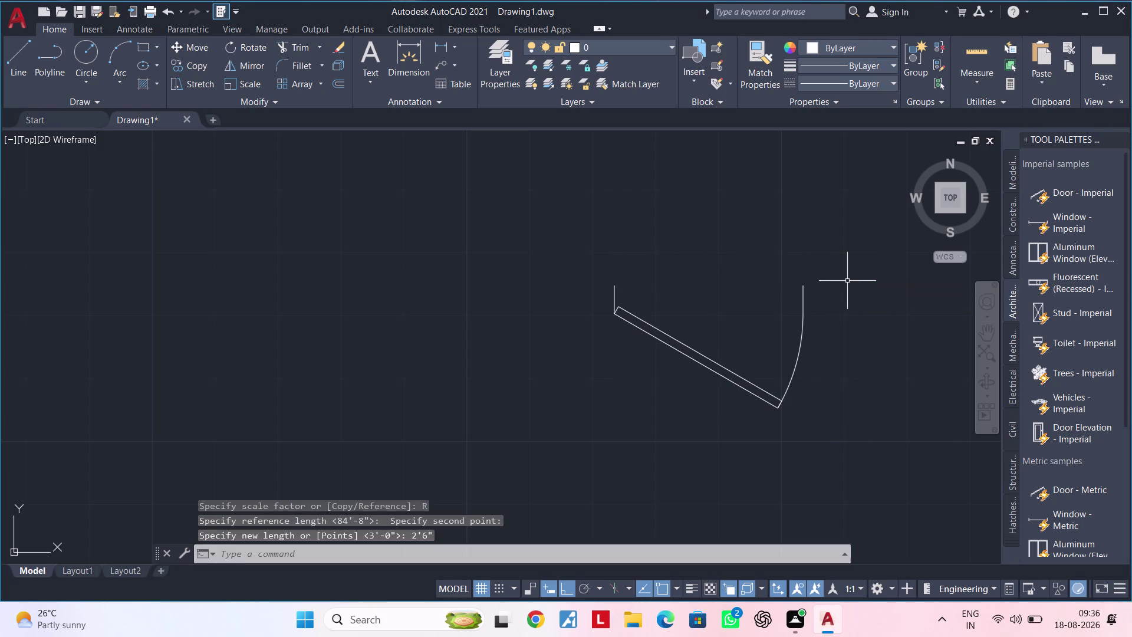
key(Escape)
scroll(down, 3)
scroll(down, 3)
middle_drag(830, 390, 696, 363)
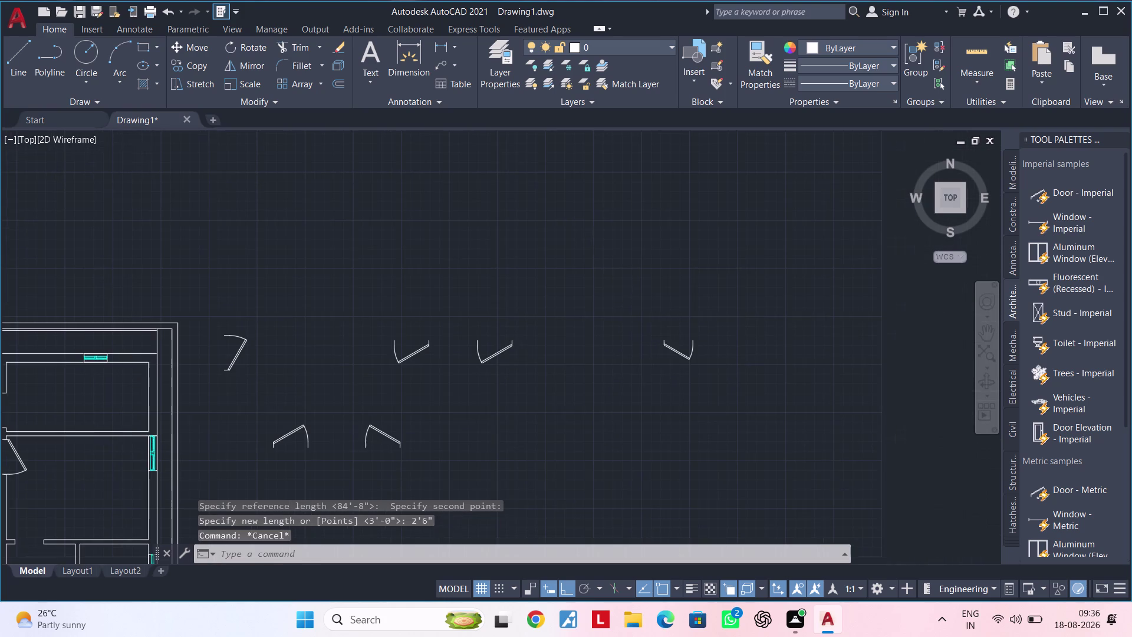
Copy the resized door swing from its hinge into place on the floor plan.
drag(608, 311, 658, 336)
click(766, 391)
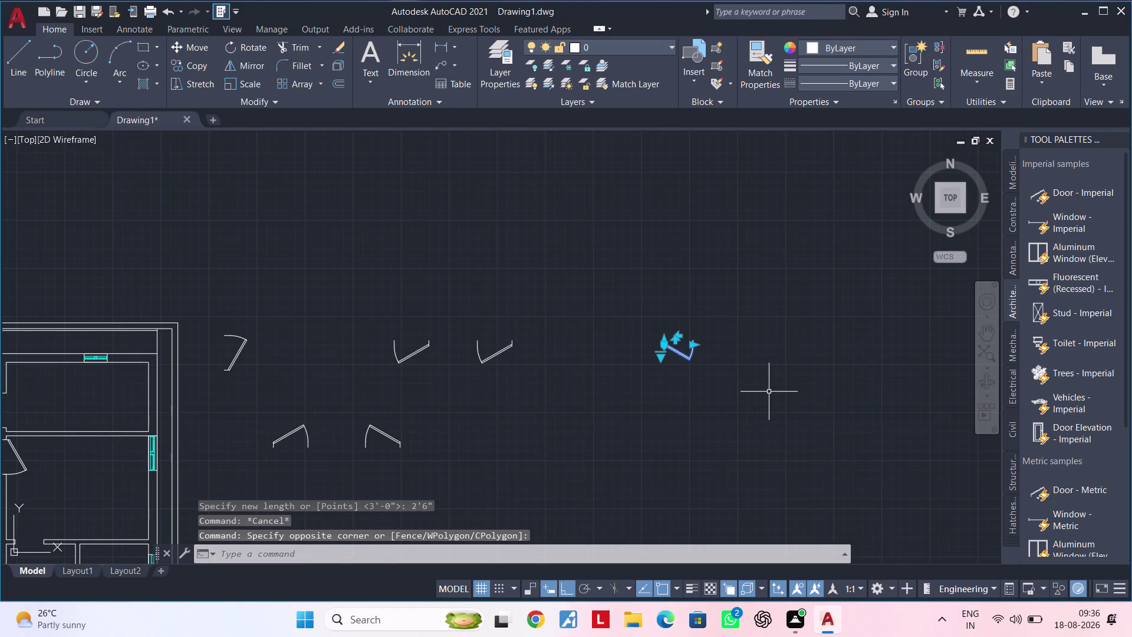
key(c)
key(o)
key(space)
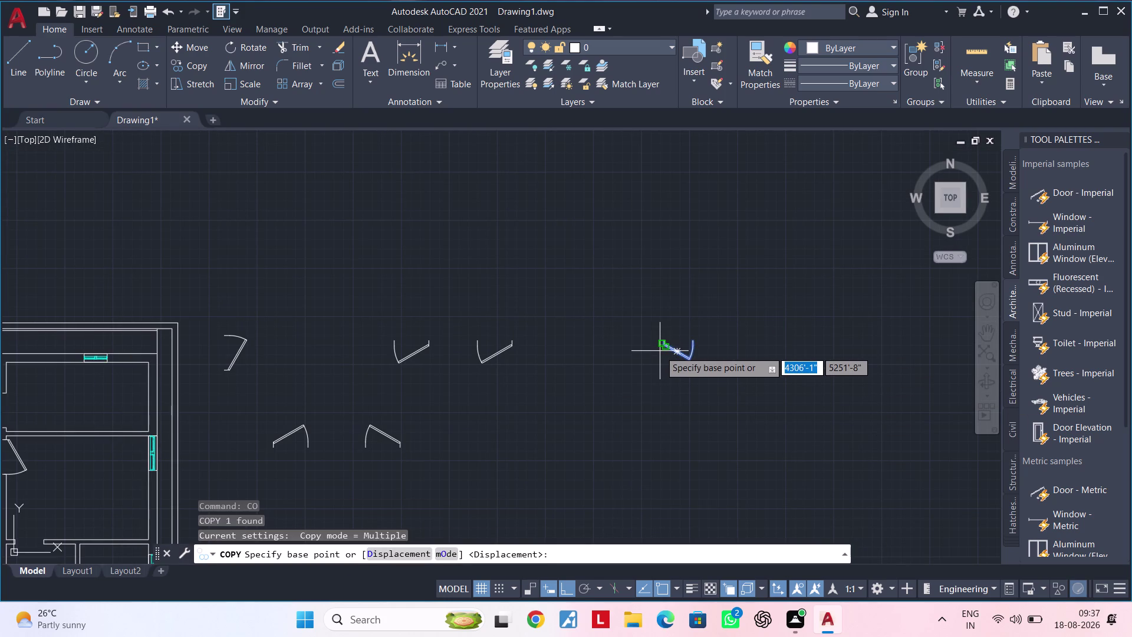
scroll(up, 3)
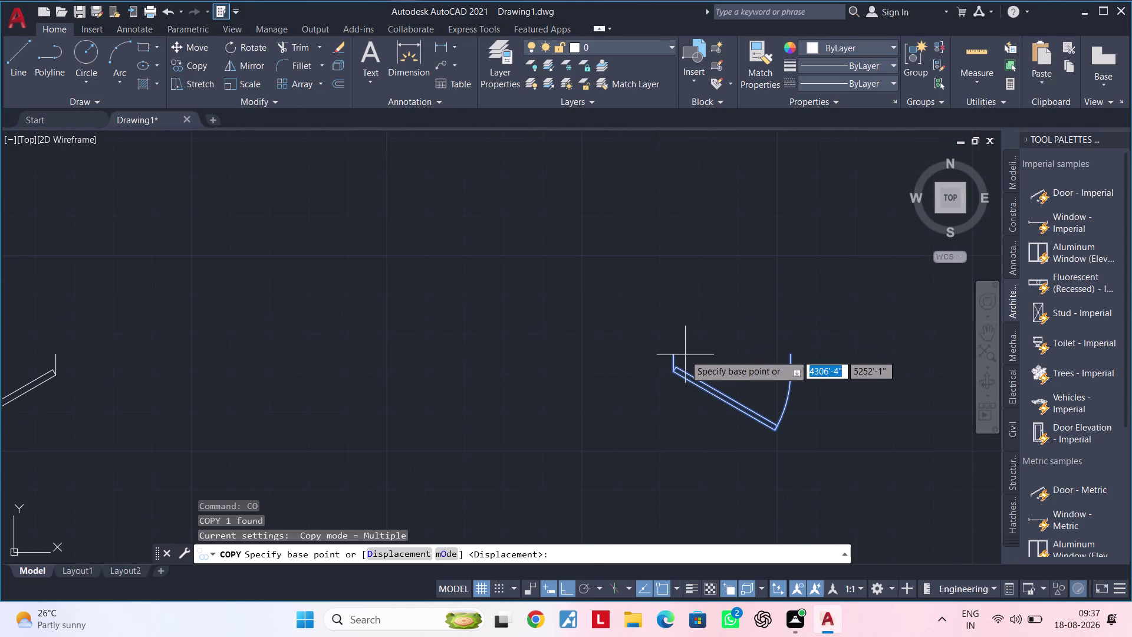
click(673, 355)
scroll(down, 3)
middle_drag(636, 397, 1084, 274)
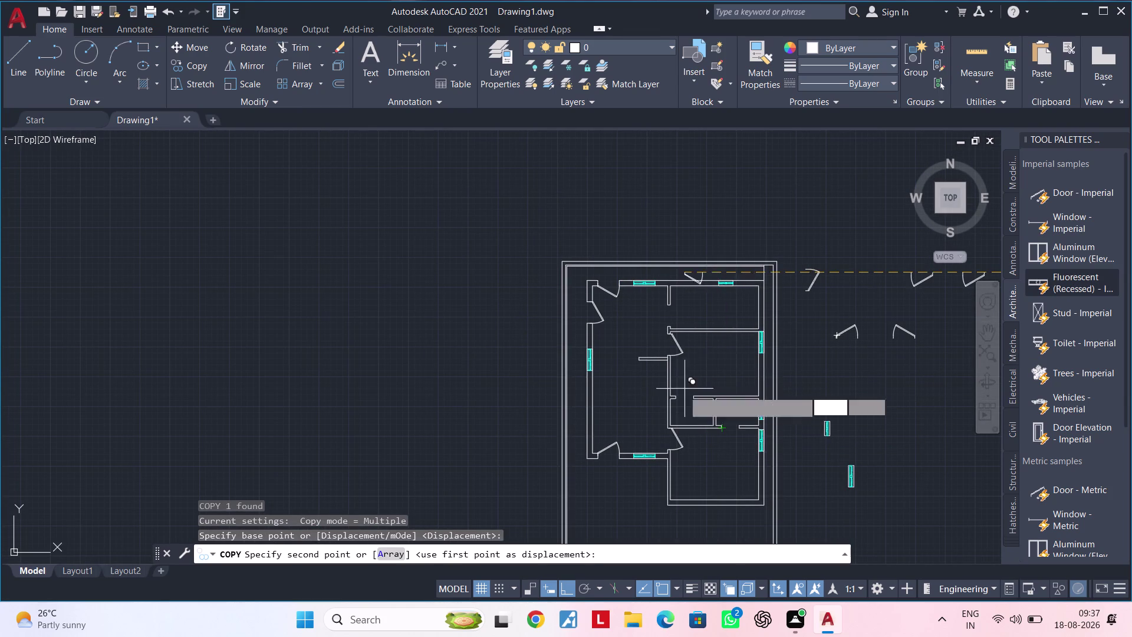
scroll(up, 3)
scroll(up, 3)
click(636, 382)
scroll(down, 3)
middle_drag(805, 412, 460, 378)
key(Escape)
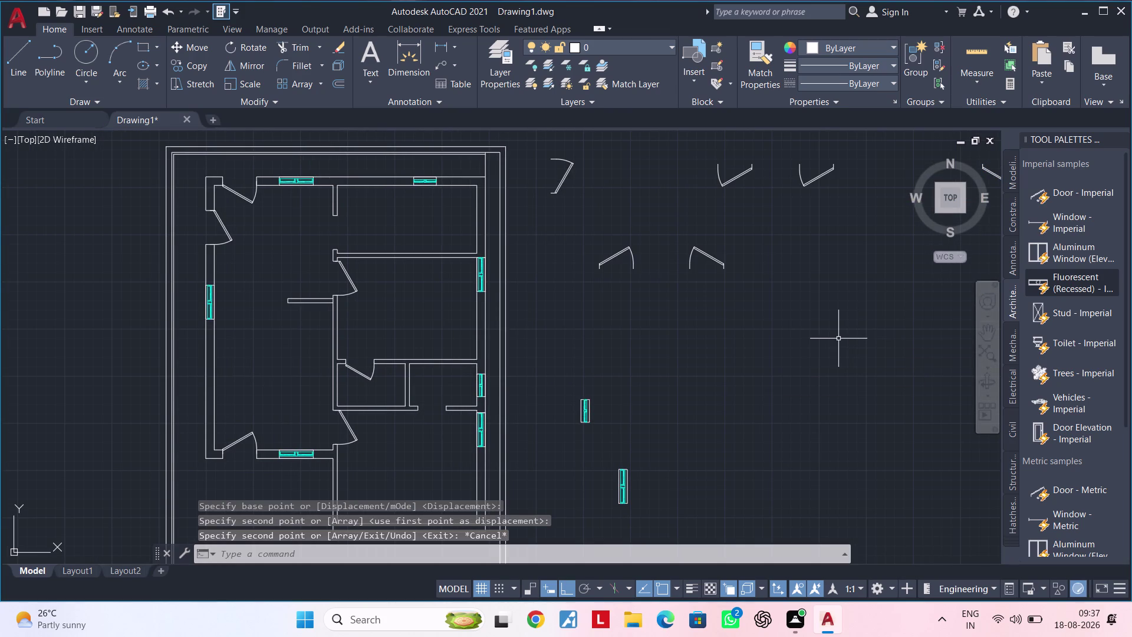
Select another loose door swing beside the plan.
middle_drag(796, 329, 806, 394)
drag(587, 297, 604, 310)
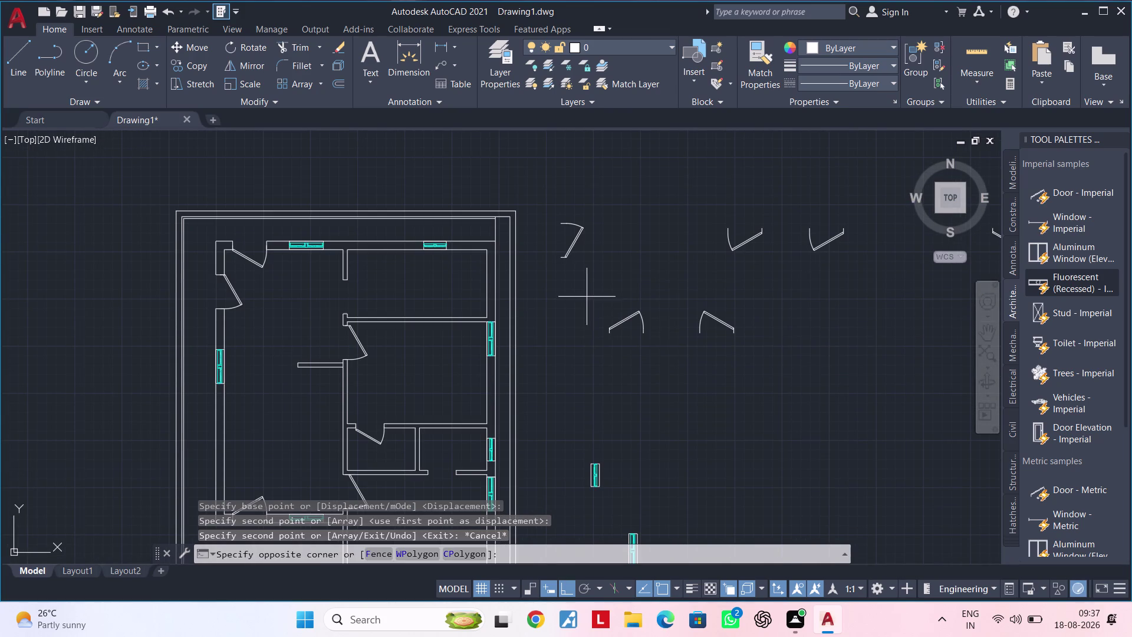
click(664, 351)
middle_drag(667, 368, 662, 341)
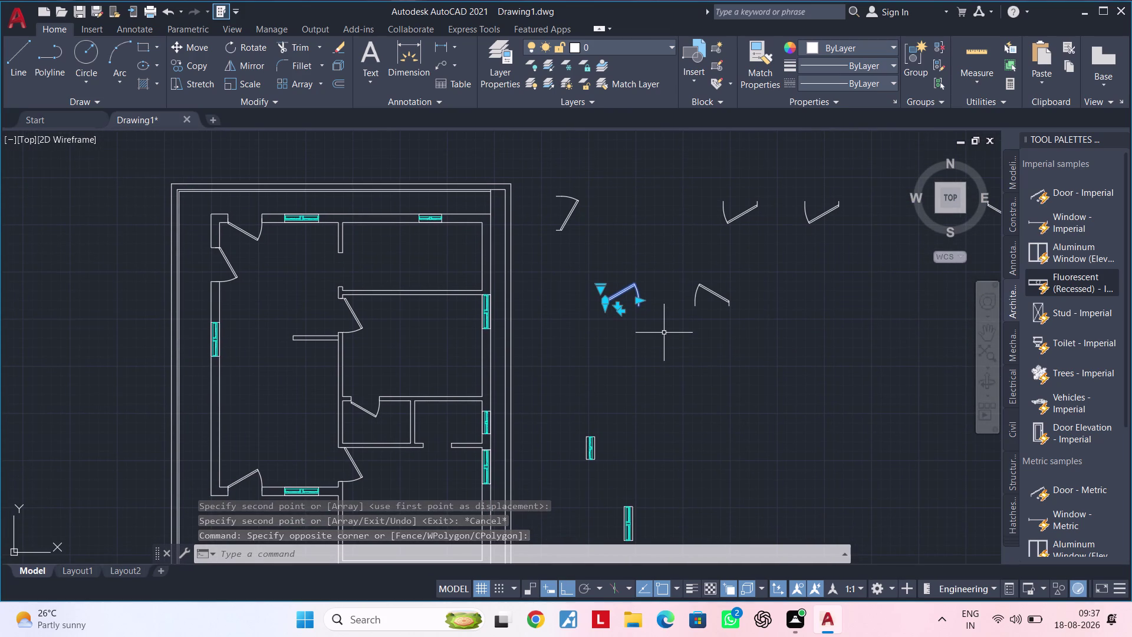
Scale the selected door swing from its hinge by reference to a 2'6" length.
text(SC)
key(space)
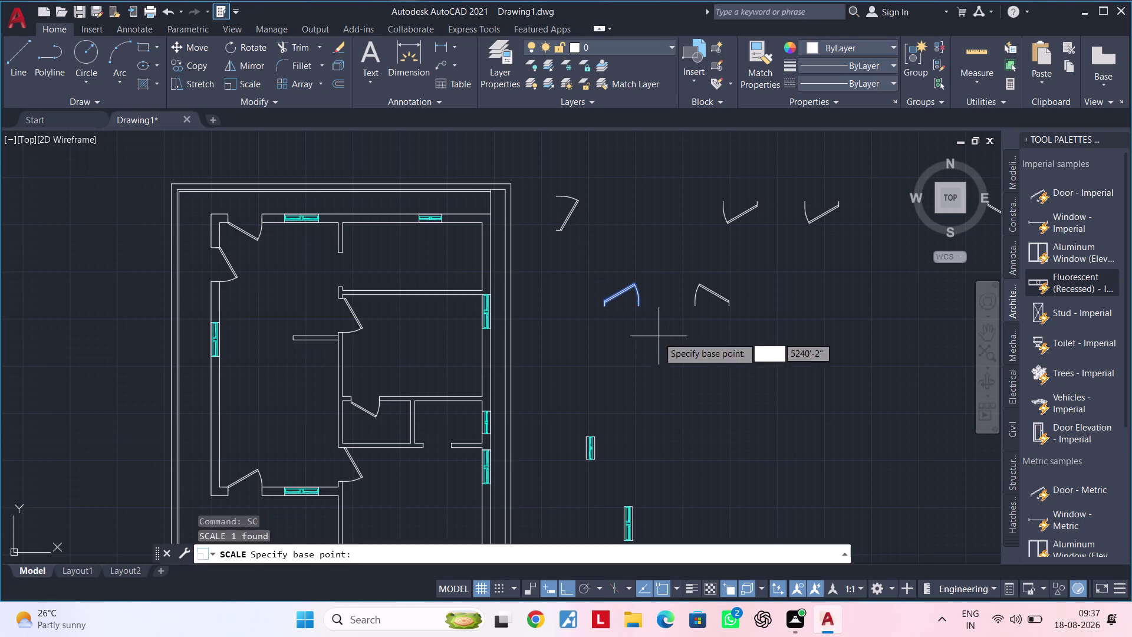
scroll(up, 3)
click(750, 347)
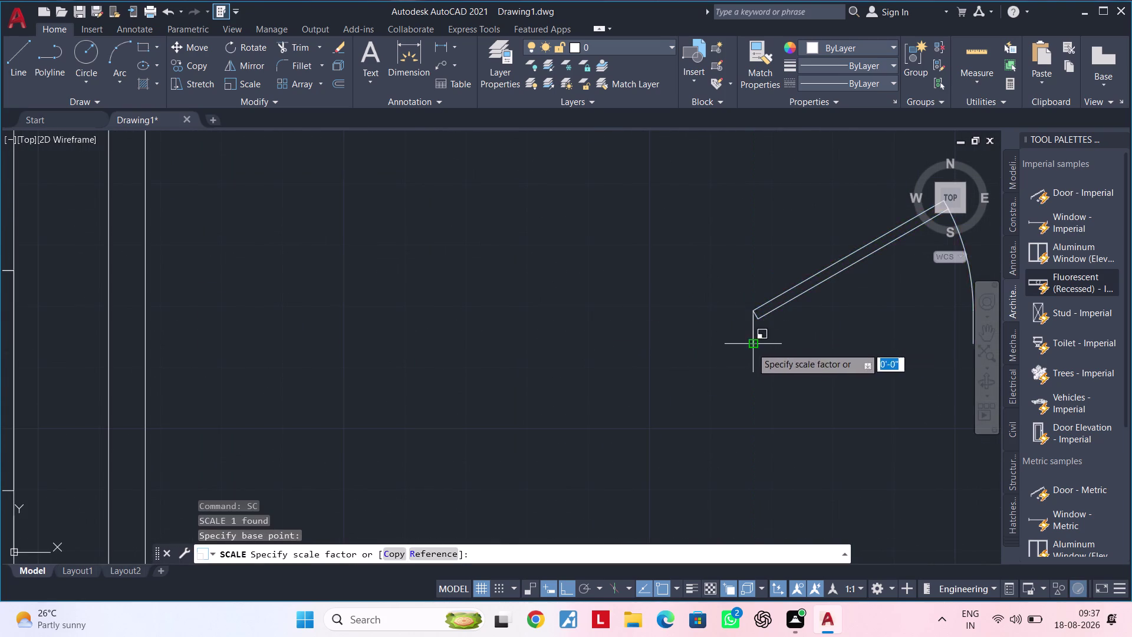
text(R)
key(space)
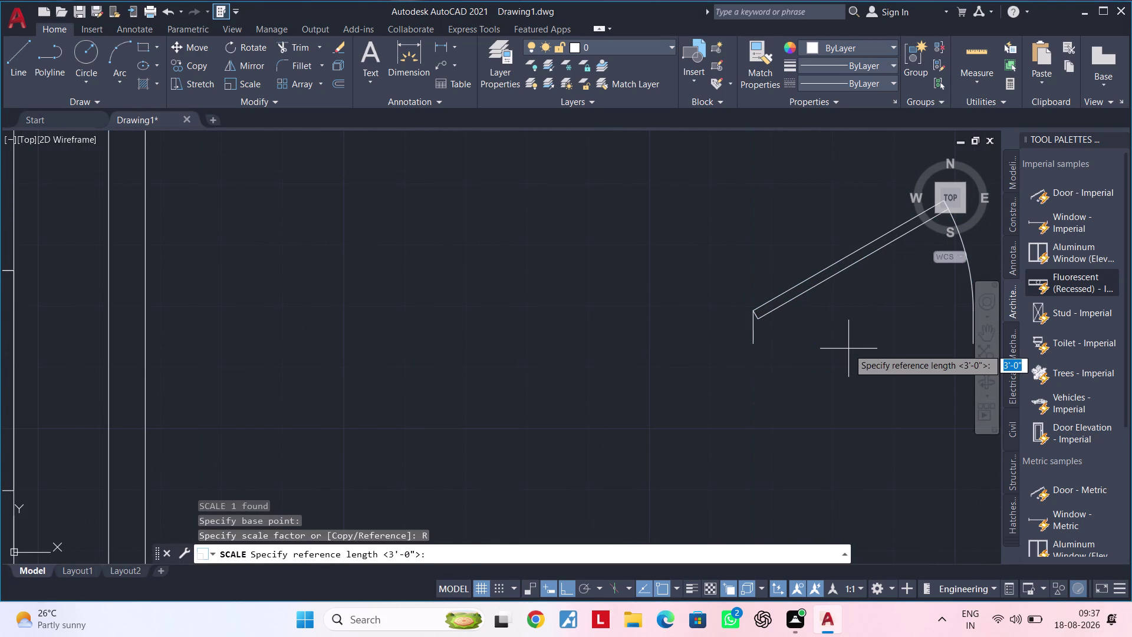
scroll(down, 3)
middle_drag(866, 349, 626, 348)
scroll(up, 3)
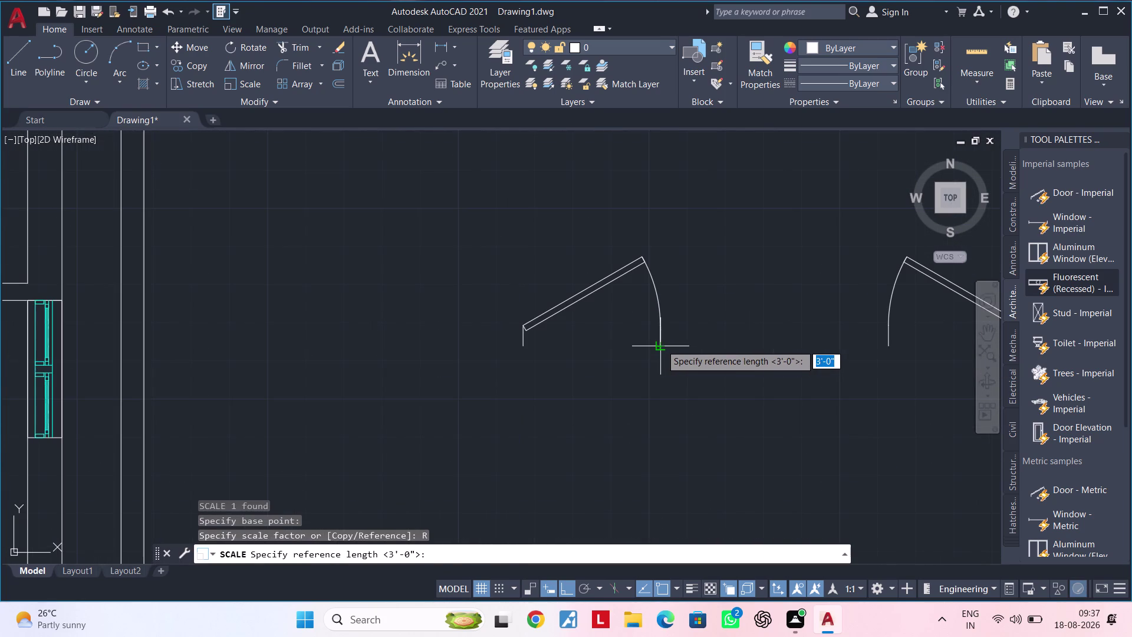
click(661, 345)
click(520, 346)
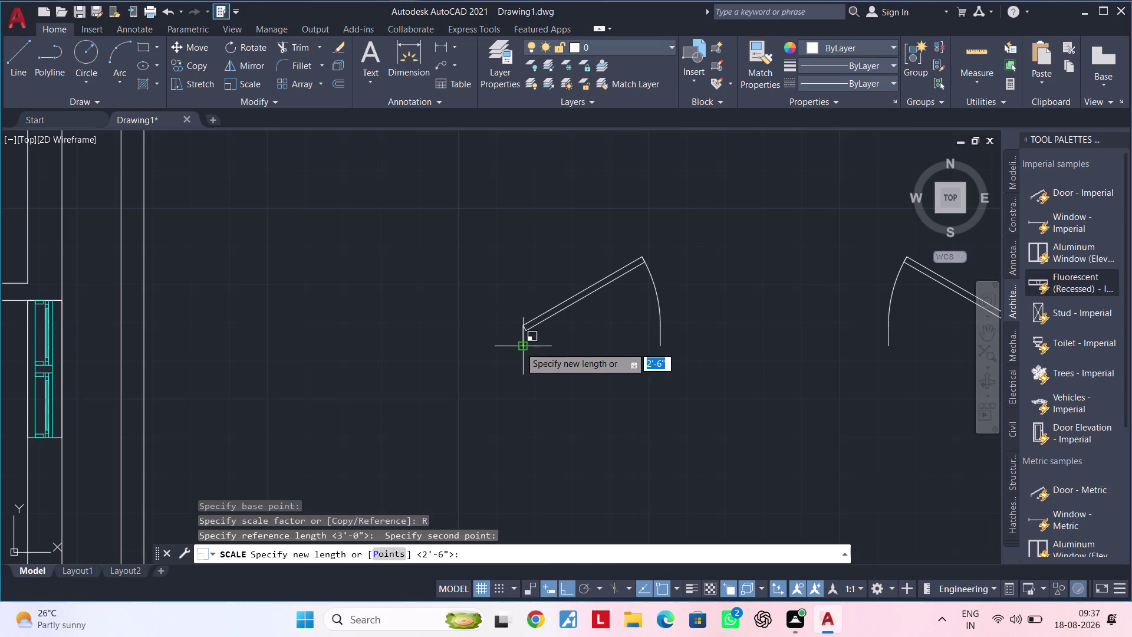
text(2')
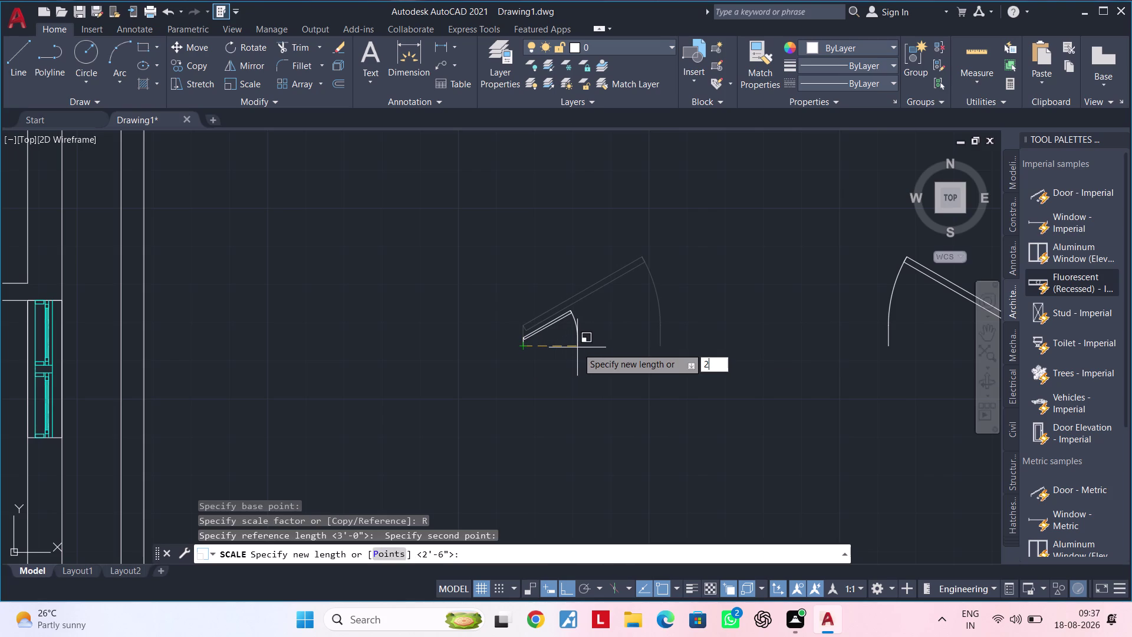
text(6")
key(Return)
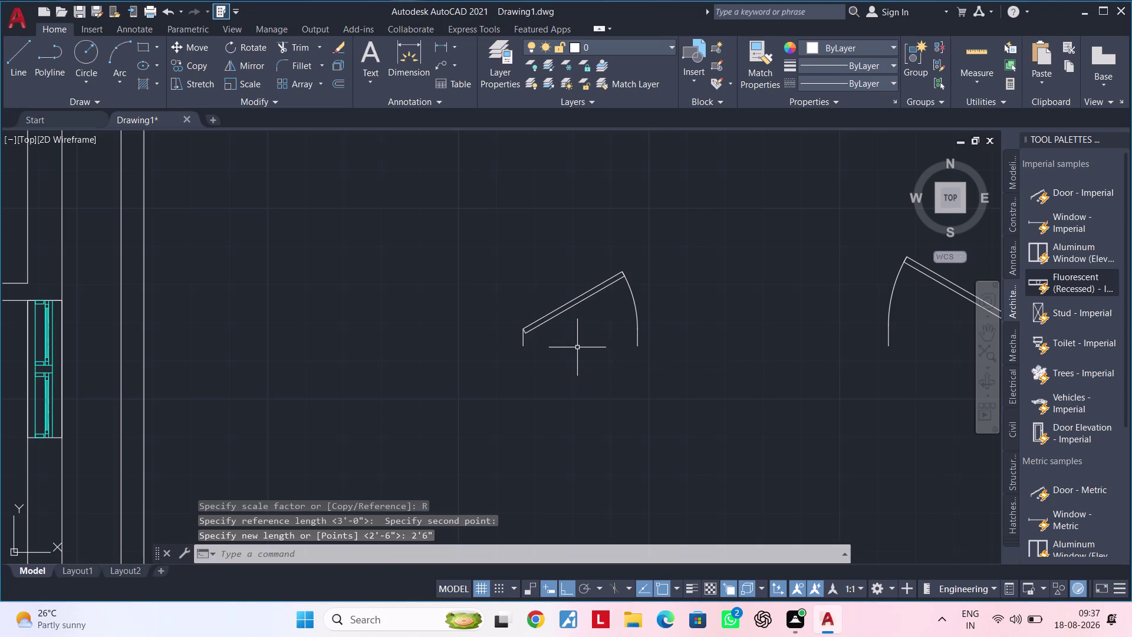
scroll(down, 3)
middle_drag(615, 349, 619, 340)
key(Escape)
Select the resized door swing.
scroll(up, 3)
click(577, 297)
click(649, 349)
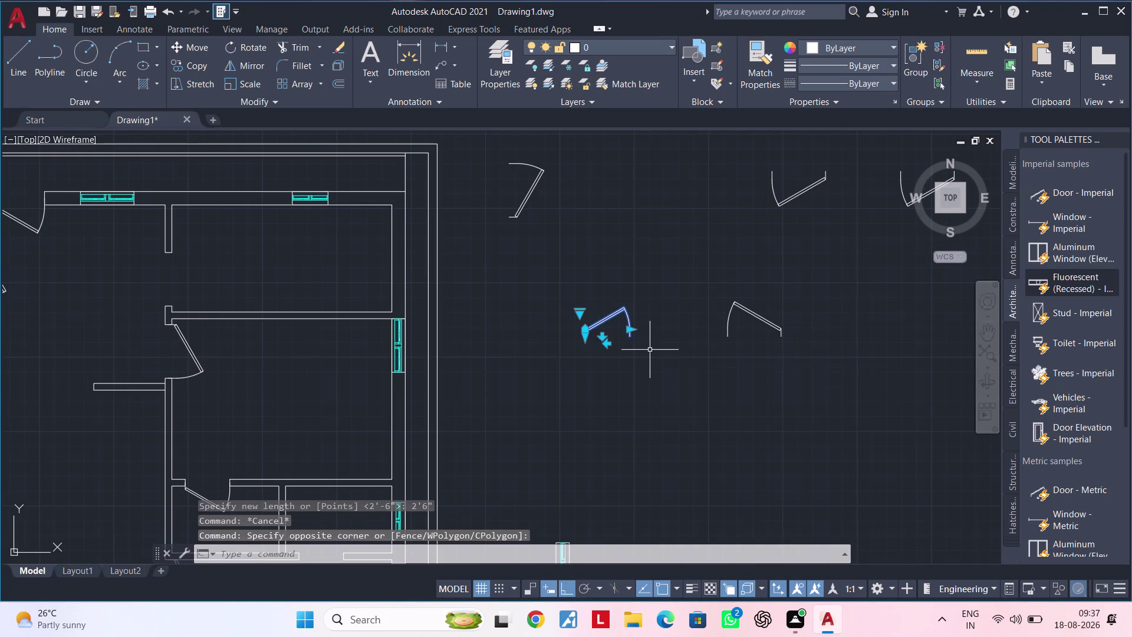
Copy the resized door with CO and place it in another doorway of the plan.
text(CO)
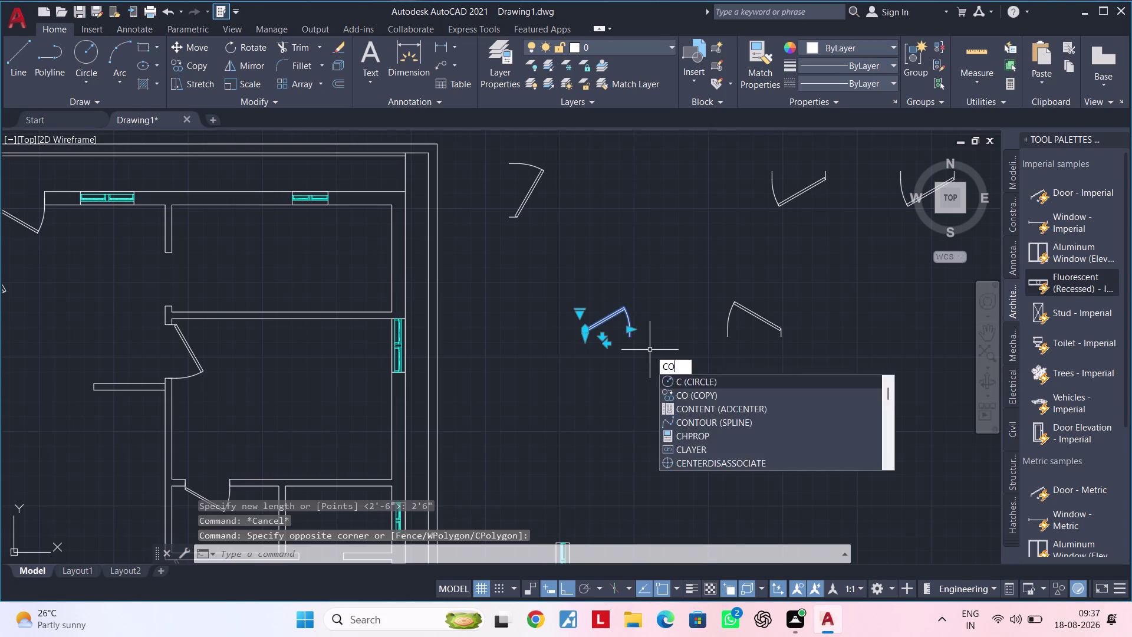
key(space)
scroll(up, 3)
click(587, 330)
scroll(down, 3)
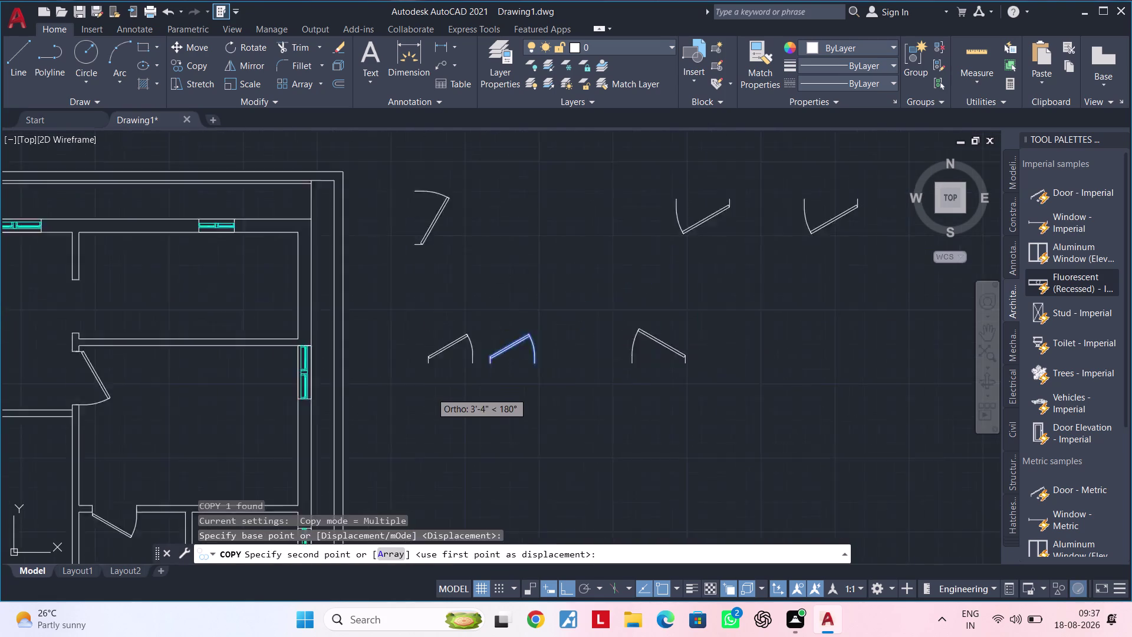
scroll(down, 3)
middle_drag(440, 401, 818, 342)
scroll(up, 3)
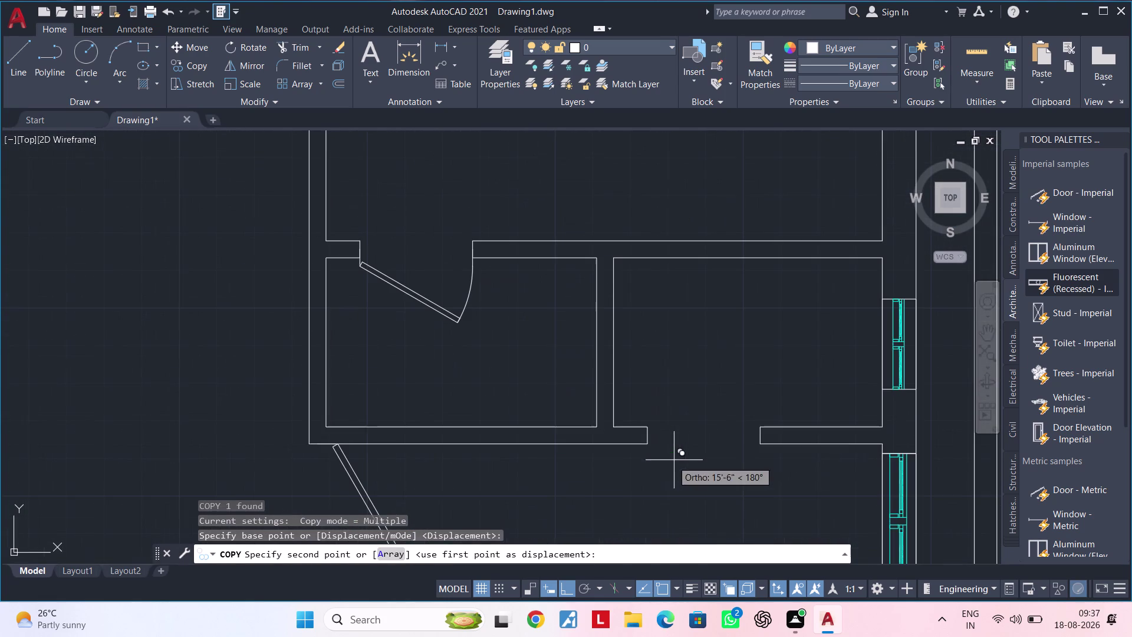
click(649, 435)
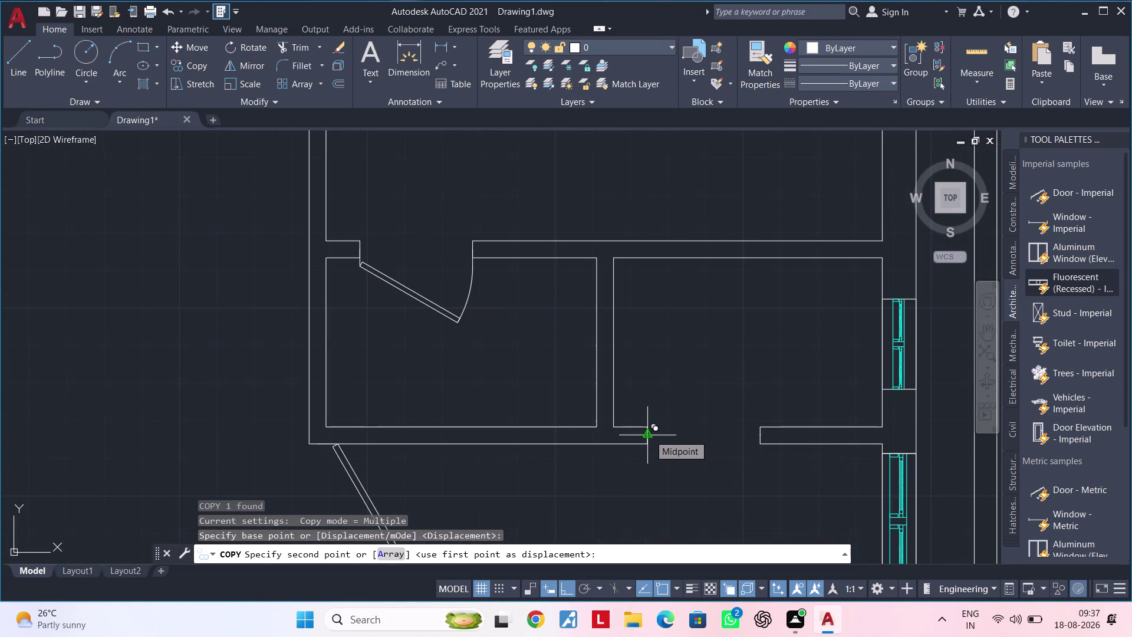
scroll(down, 3)
middle_drag(720, 449, 570, 416)
key(Escape)
key(Escape)
middle_drag(874, 383, 746, 403)
key(Escape)
key(Escape)
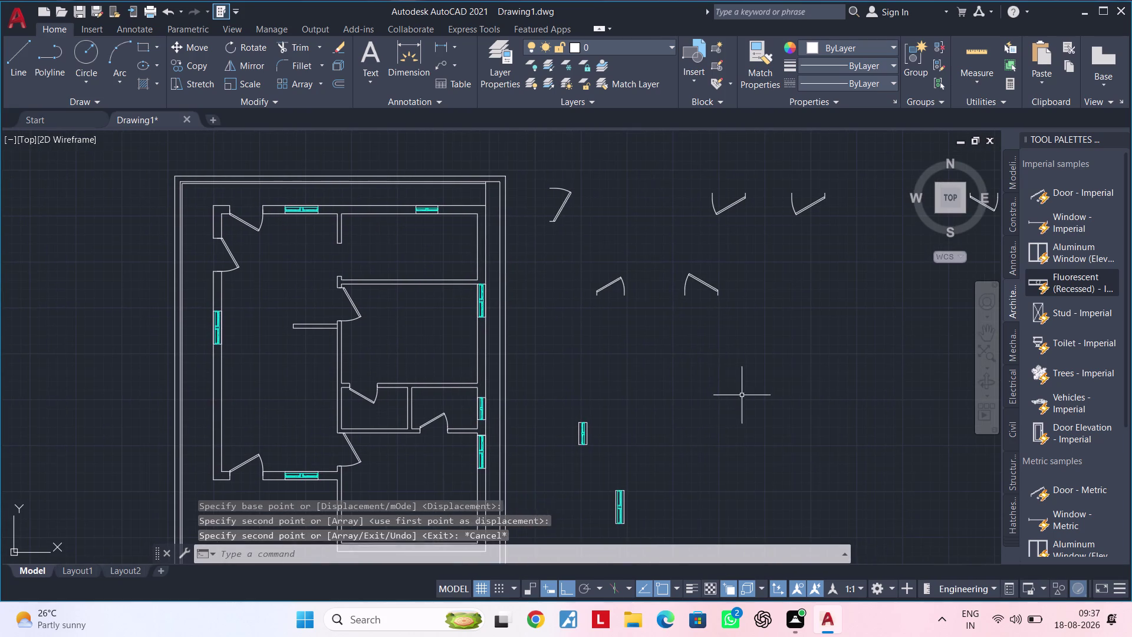
click(547, 174)
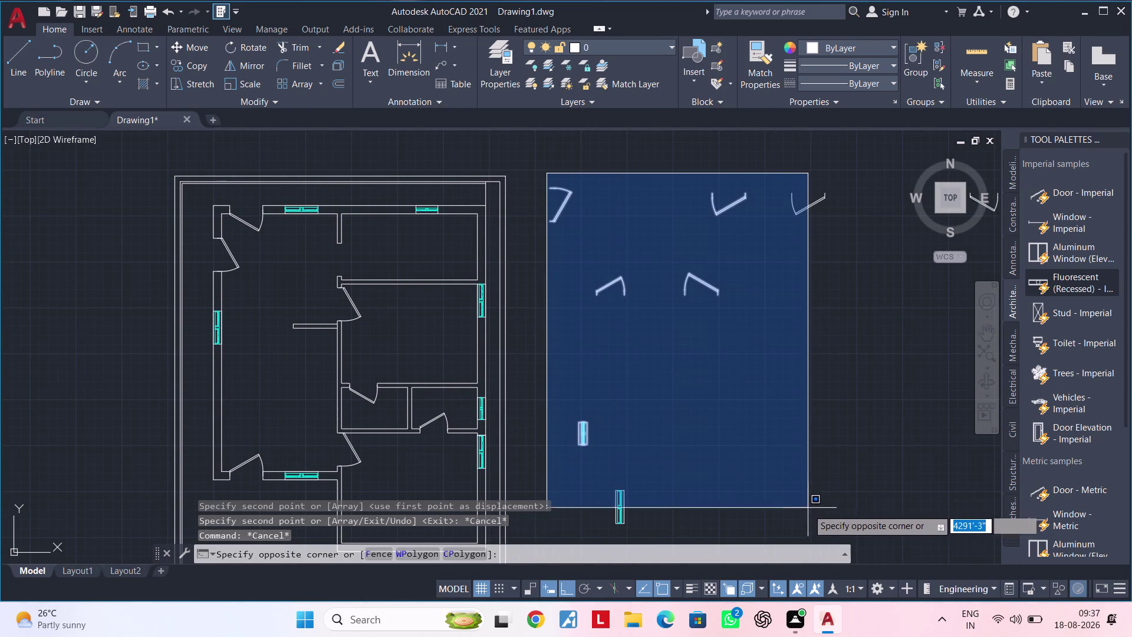
Window-select and delete the loose doors and windows, then the last leftover door.
click(809, 533)
key(Delete)
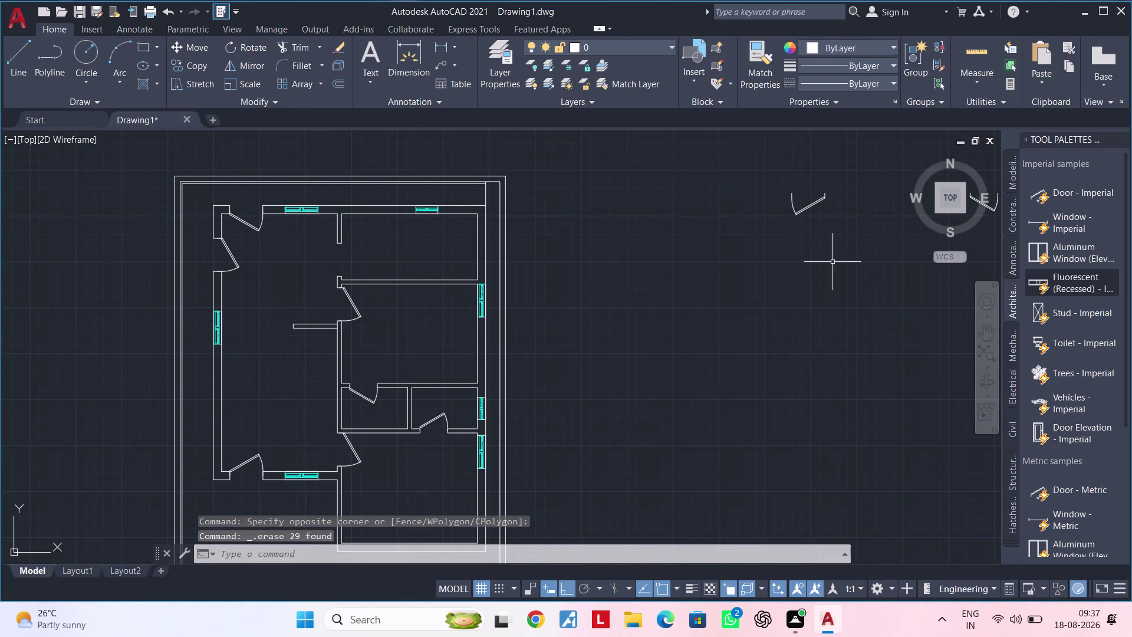
click(815, 202)
key(Delete)
scroll(down, 3)
middle_drag(803, 319, 704, 264)
drag(733, 162, 744, 187)
click(797, 297)
key(Delete)
Cancel pending commands and pan the view to the bottom of the plan.
middle_drag(781, 302, 781, 338)
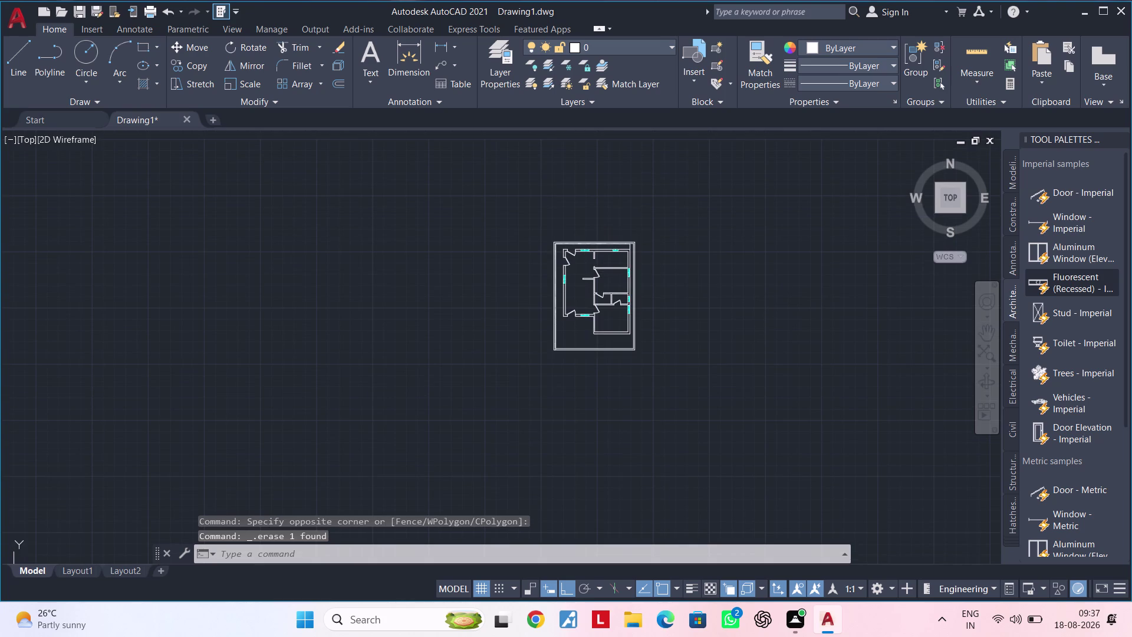
key(Escape)
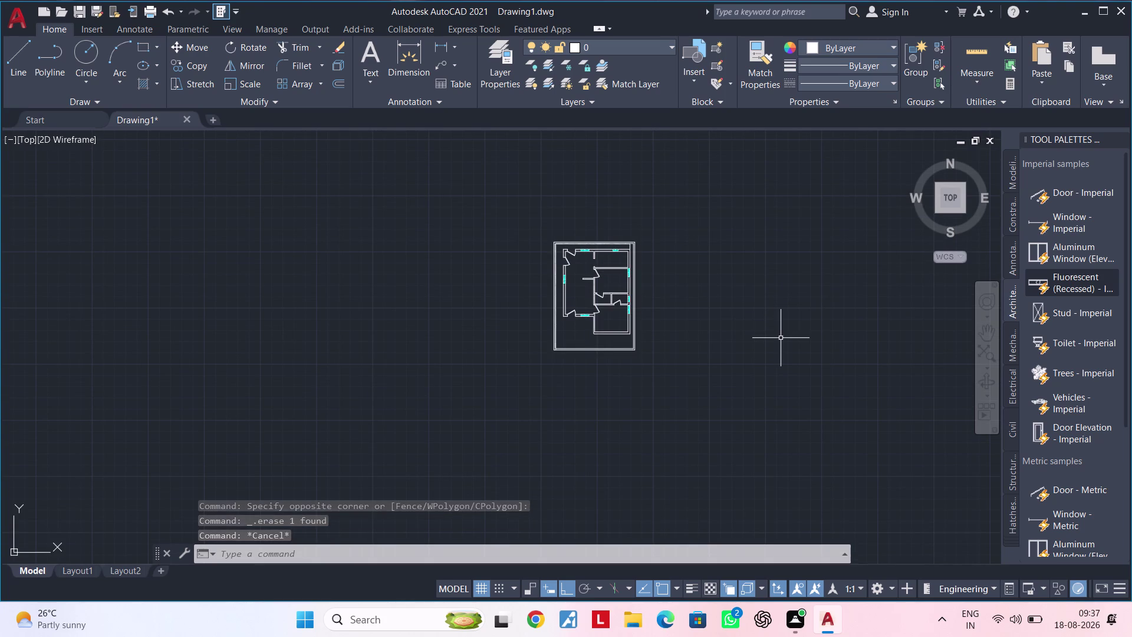
key(Escape)
scroll(up, 3)
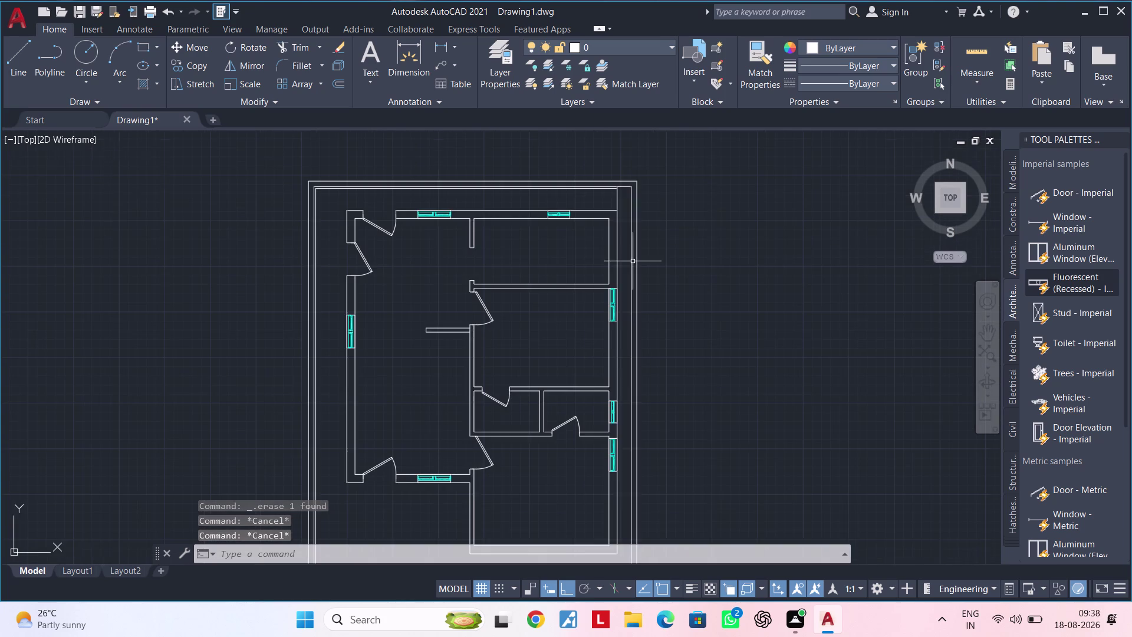
scroll(up, 3)
middle_drag(580, 266, 760, 259)
key(Escape)
key(Escape)
key(Escape)
key(Escape)
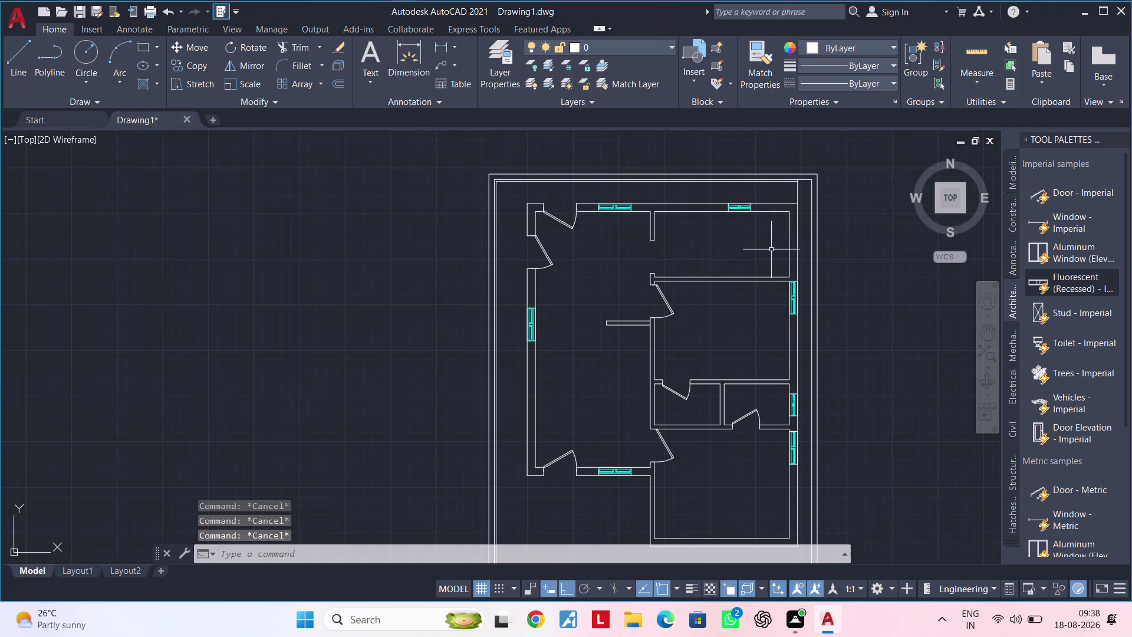
key(Escape)
key(Escape)
key(Escape)
key(Escape)
key(Escape)
key(Escape)
middle_drag(692, 252, 686, 220)
middle_drag(710, 234, 663, 259)
key(Escape)
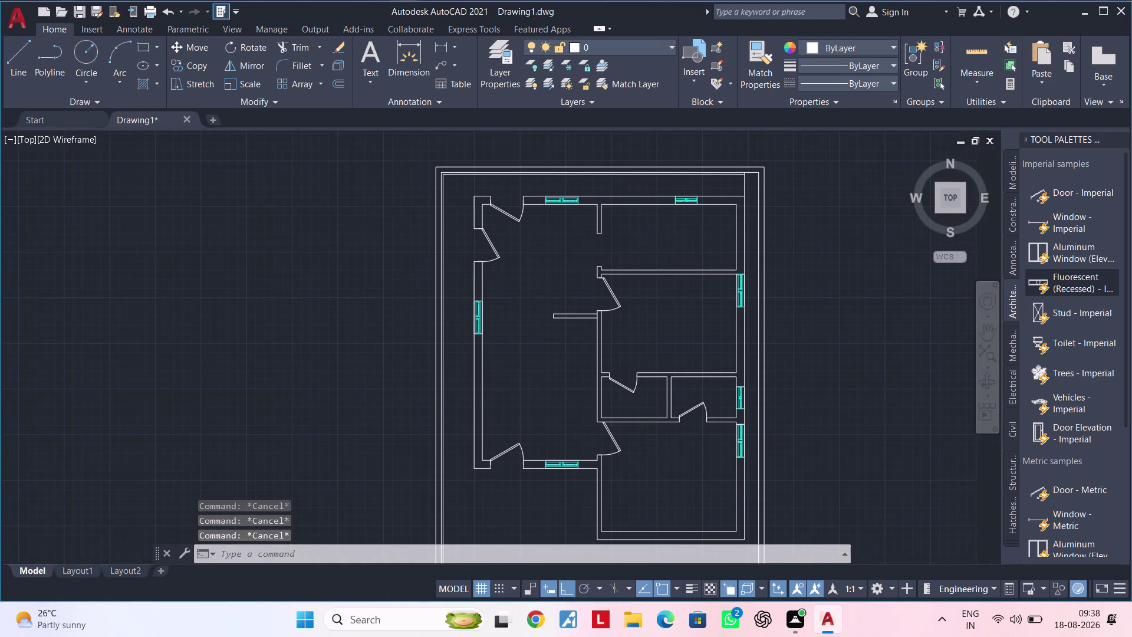
key(Escape)
key(Escape)
key(Escape)
key(Escape)
key(Escape)
key(Escape)
key(Escape)
middle_drag(658, 252, 682, 136)
middle_drag(670, 402, 689, 357)
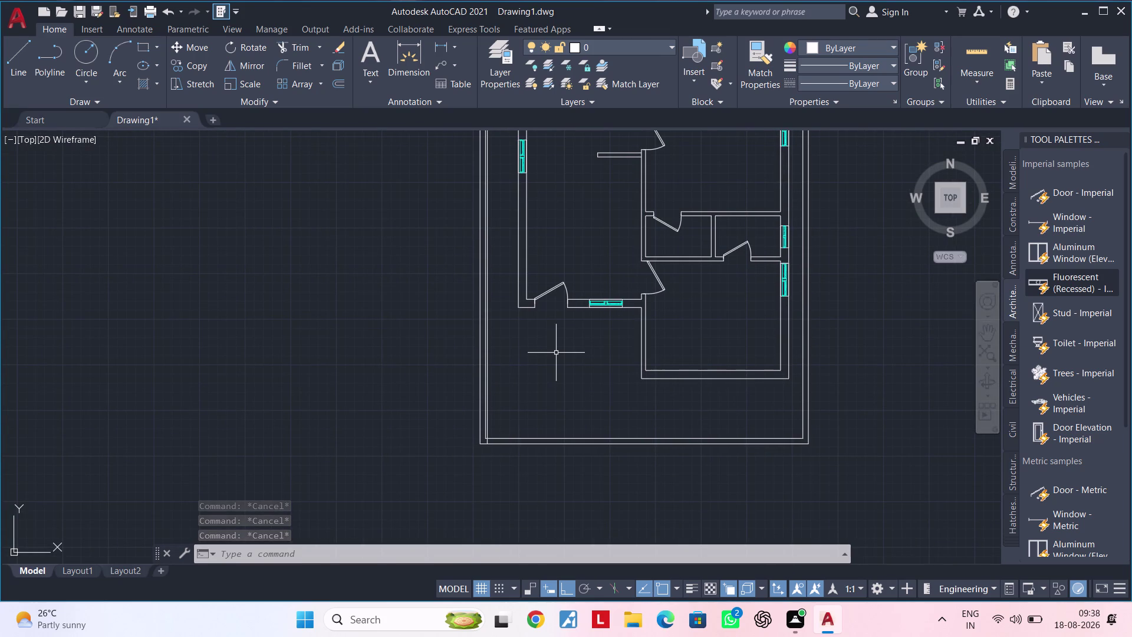
key(Escape)
key(Escape)
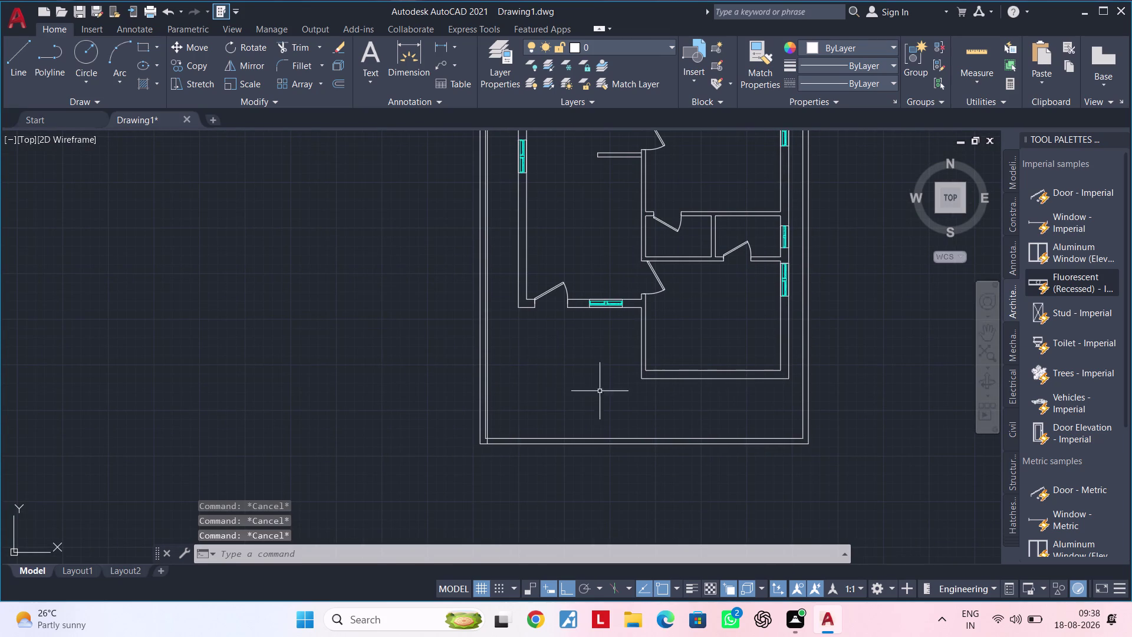
scroll(up, 3)
middle_drag(663, 394, 630, 422)
key(Escape)
Extend the lower interior wall lines down to the surrounding walls with EX.
key(Escape)
text(EX)
key(space)
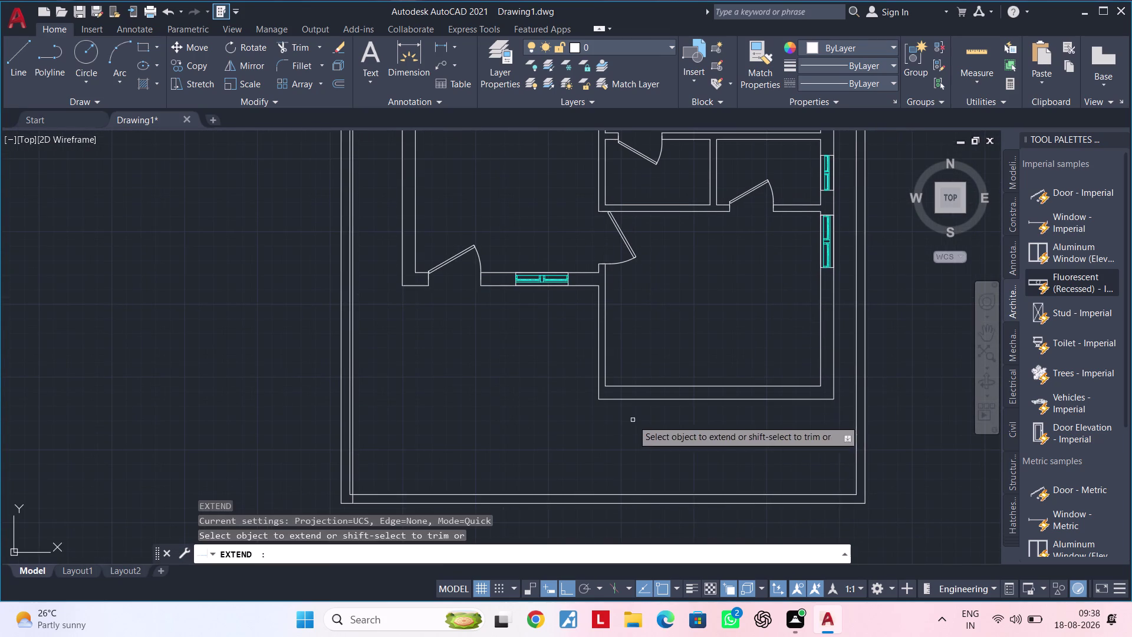
drag(643, 417, 639, 359)
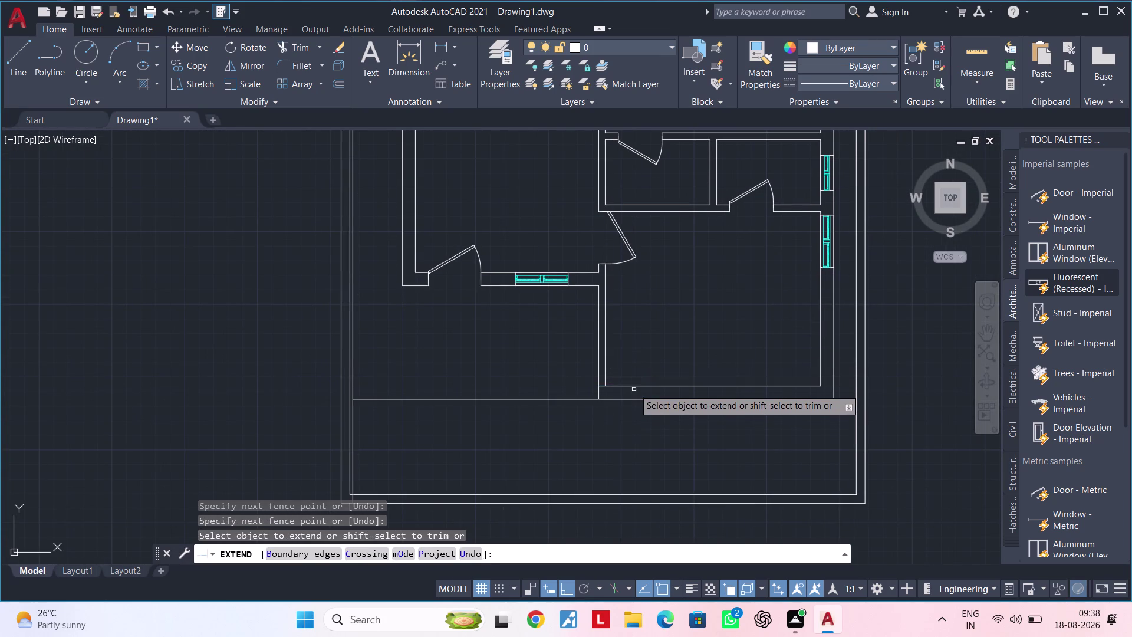
click(635, 382)
click(631, 388)
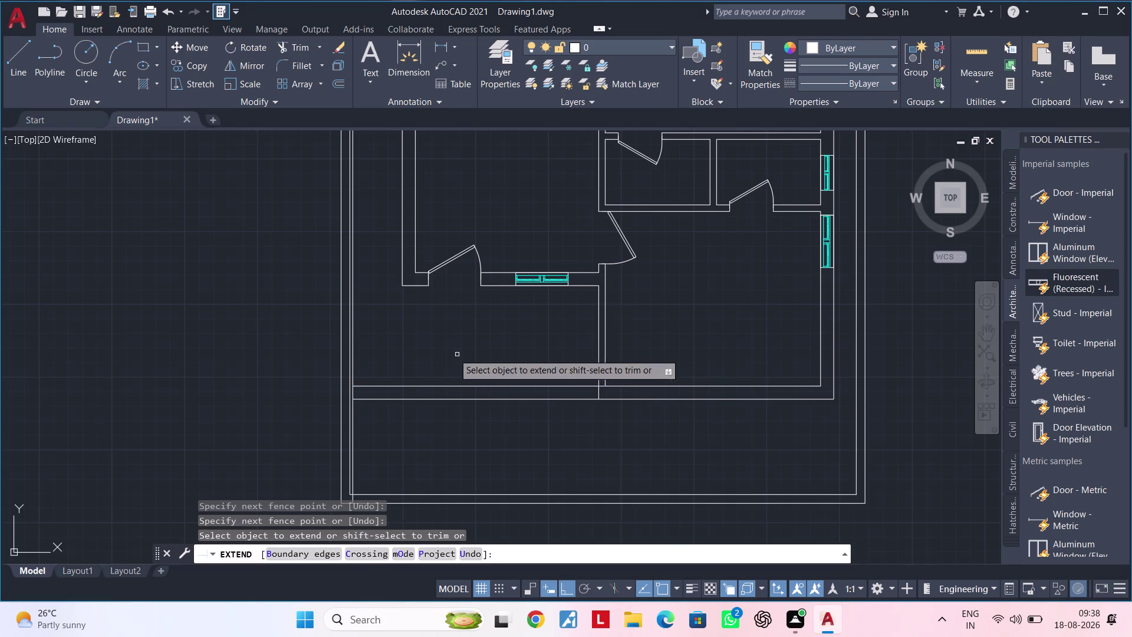
middle_drag(570, 377, 696, 384)
click(513, 250)
drag(537, 250, 579, 249)
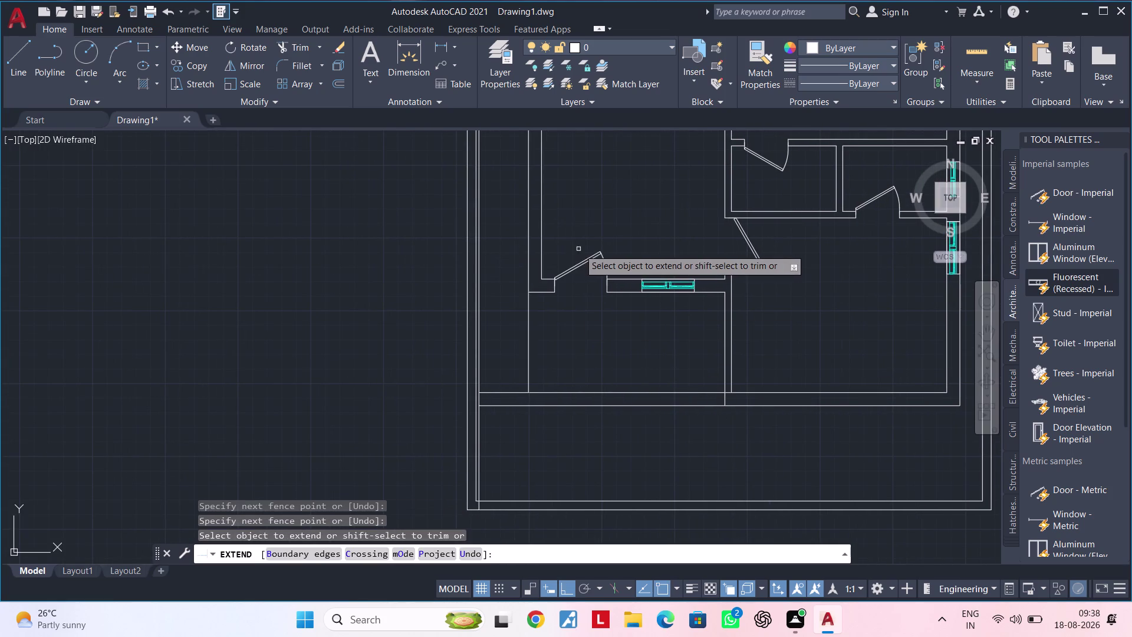
drag(578, 248, 580, 249)
click(536, 252)
click(548, 252)
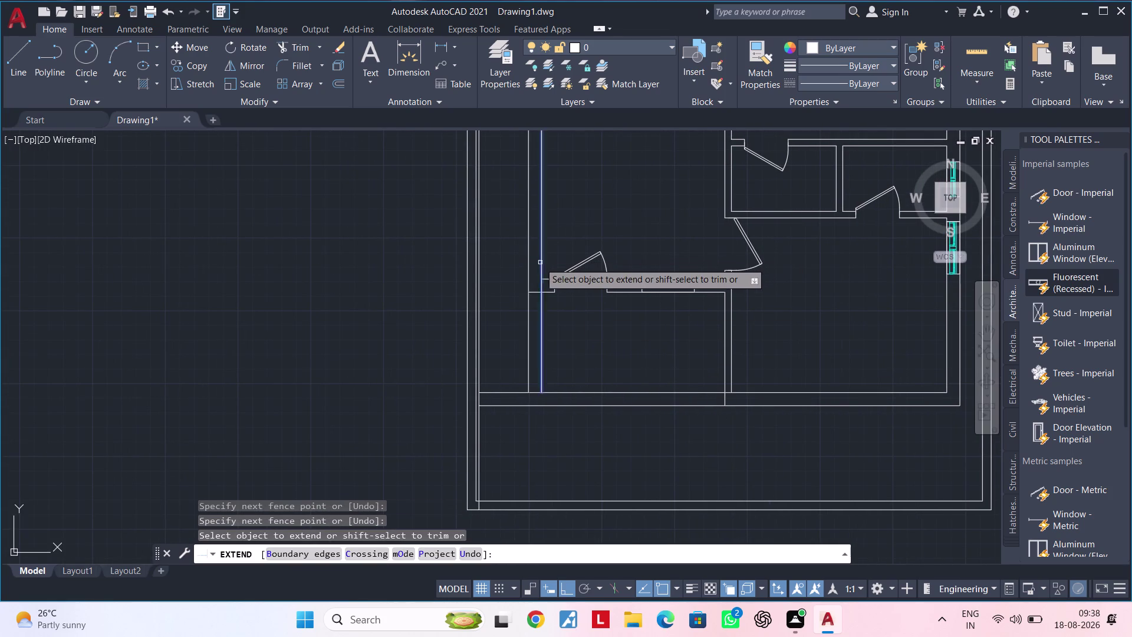
click(540, 264)
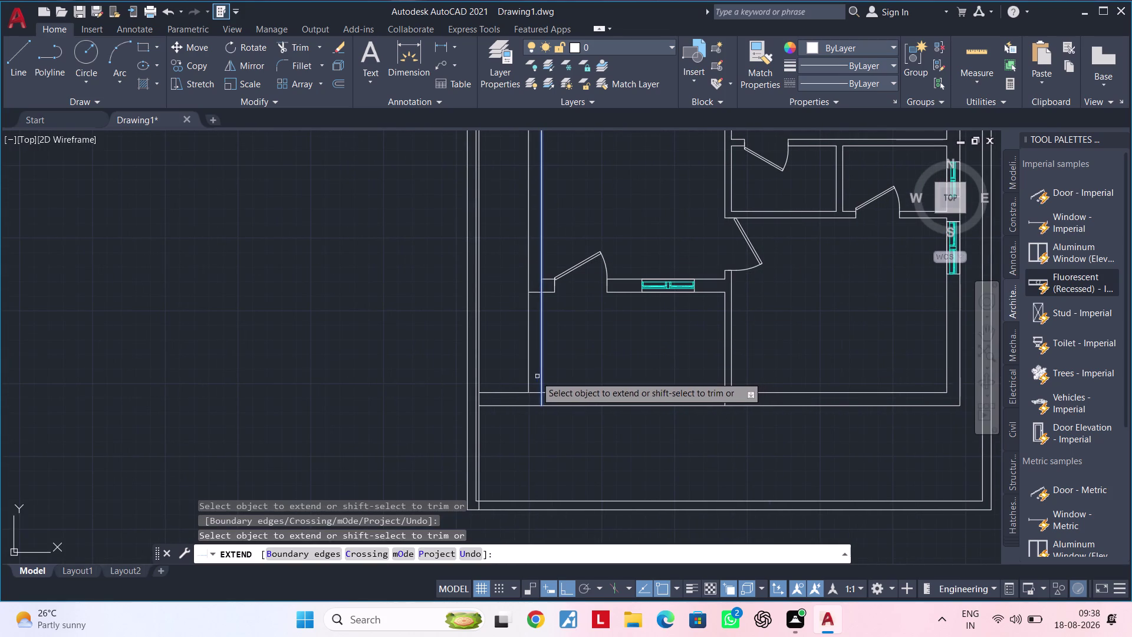
click(530, 375)
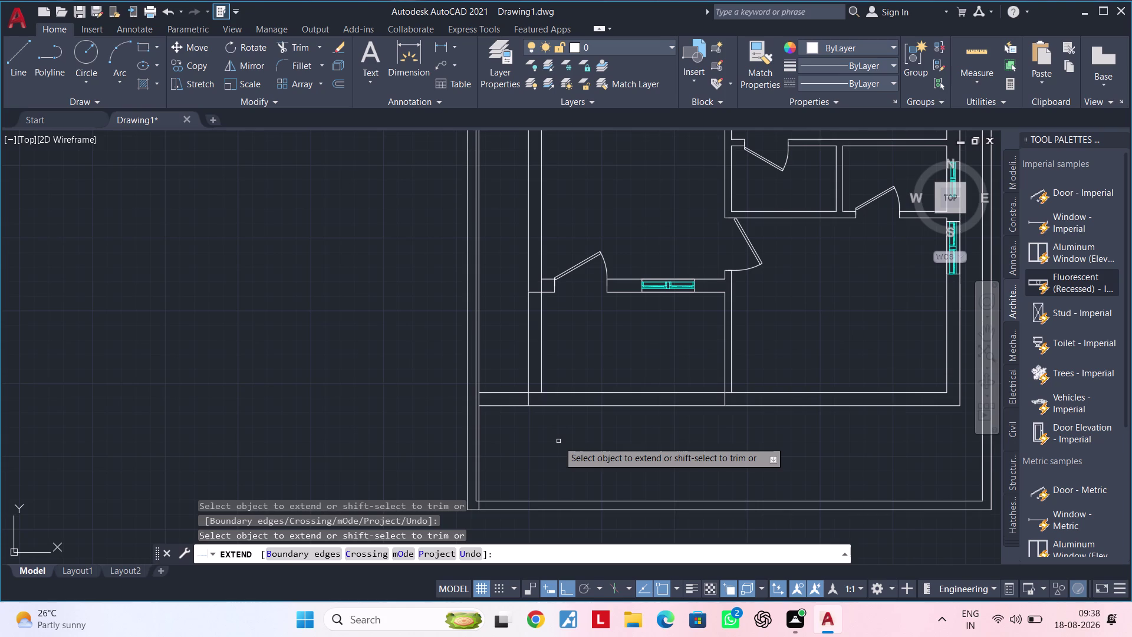
key(Escape)
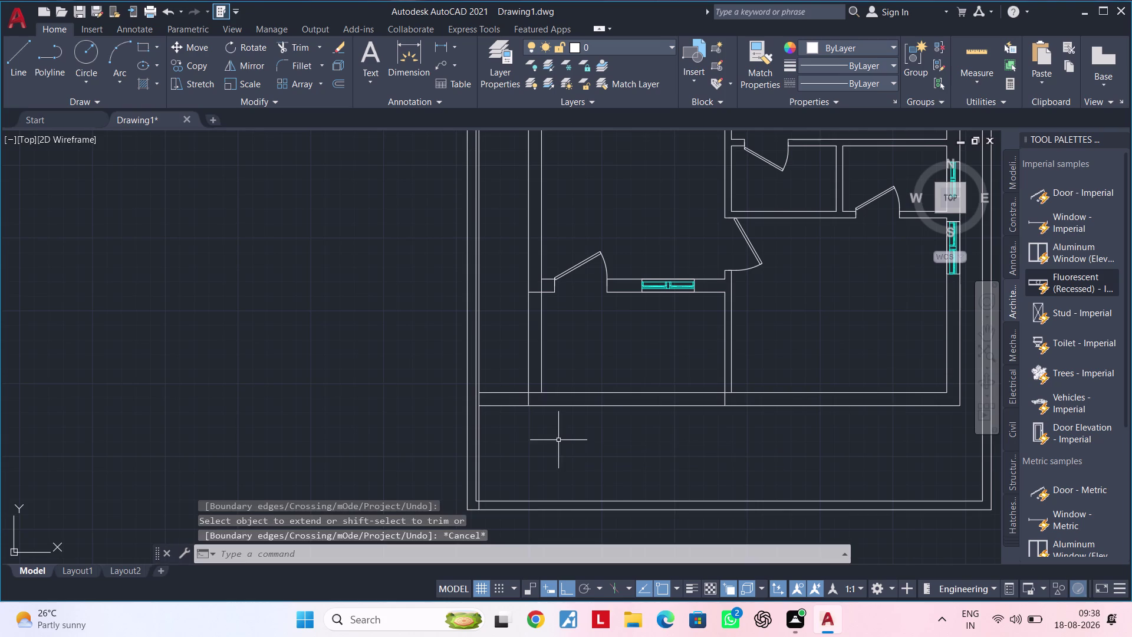
key(Escape)
key(Escape)
Start the TRIM command for the extra wall lines.
key(t)
key(r)
key(space)
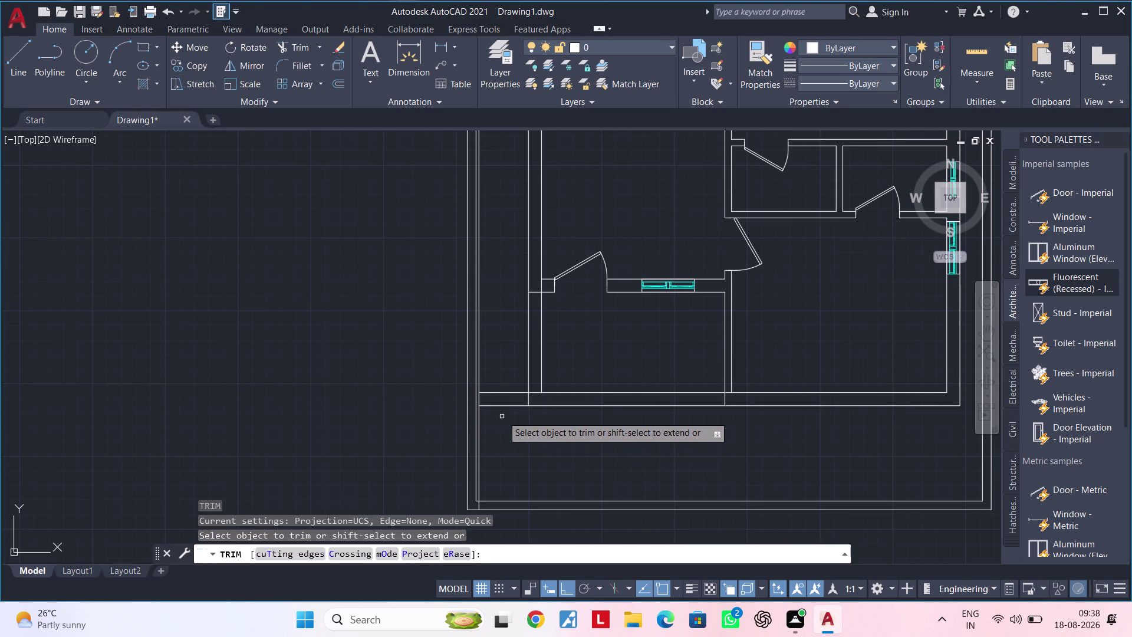
Trim an overhanging wall line end and pan toward the bottom corner.
drag(505, 411, 506, 386)
click(506, 384)
key(Escape)
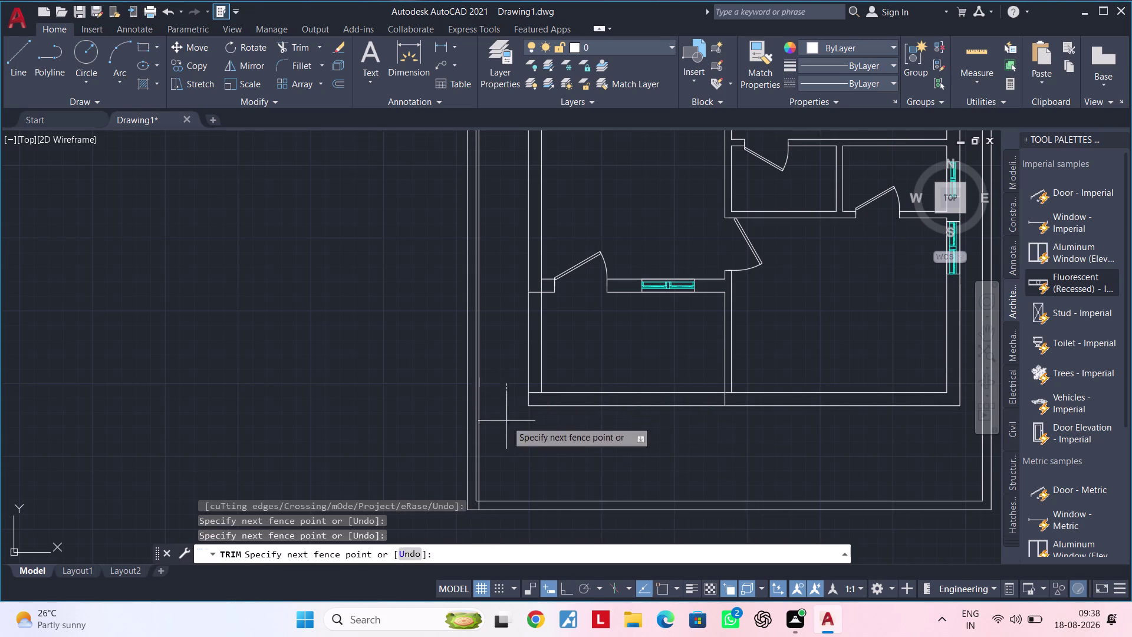
key(Escape)
middle_drag(537, 419, 593, 420)
key(Escape)
scroll(up, 3)
middle_drag(594, 414, 575, 436)
key(Escape)
key(Escape)
key(Escape)
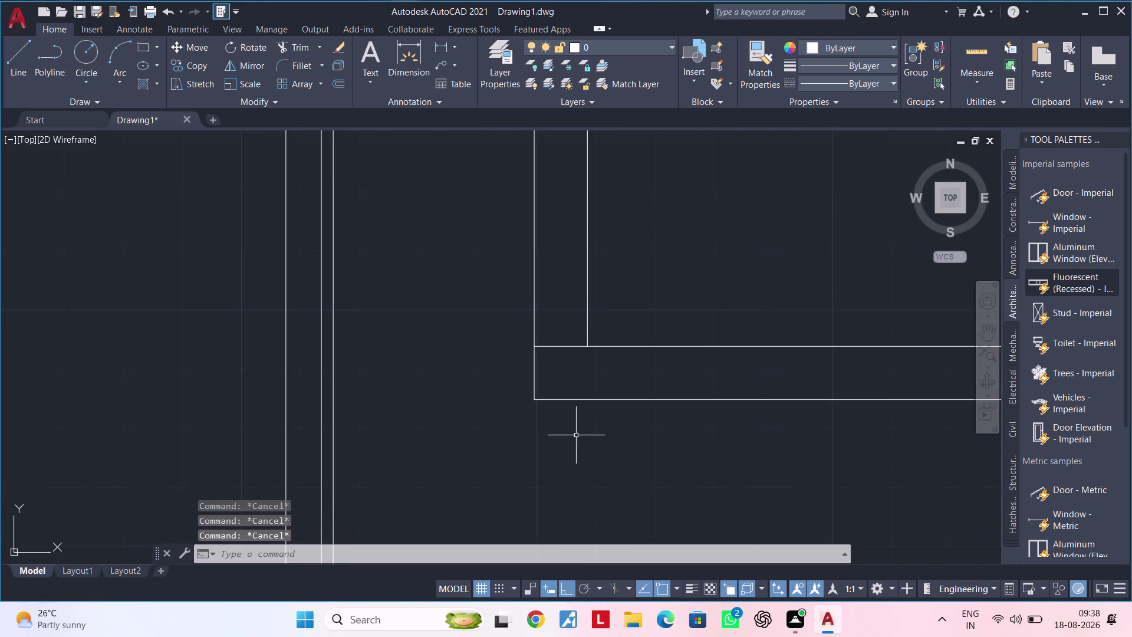
key(Escape)
key(Escape)
key(Escape)
Abandon an offset, then trim away one piece of wall line with TR.
text(OF)
key(space)
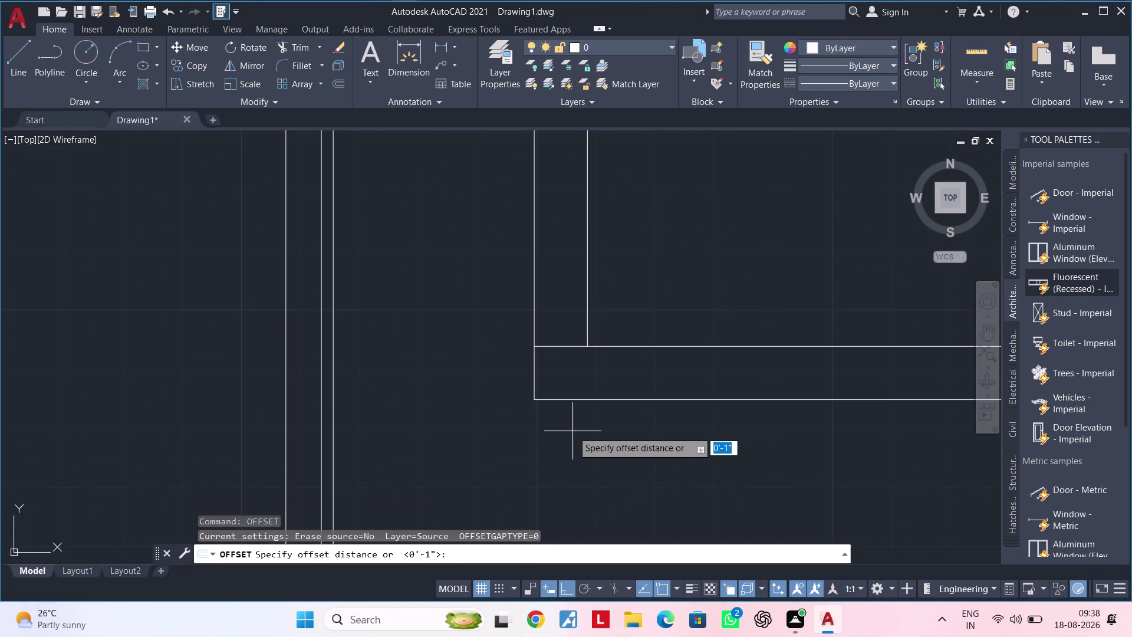
key(Escape)
key(Escape)
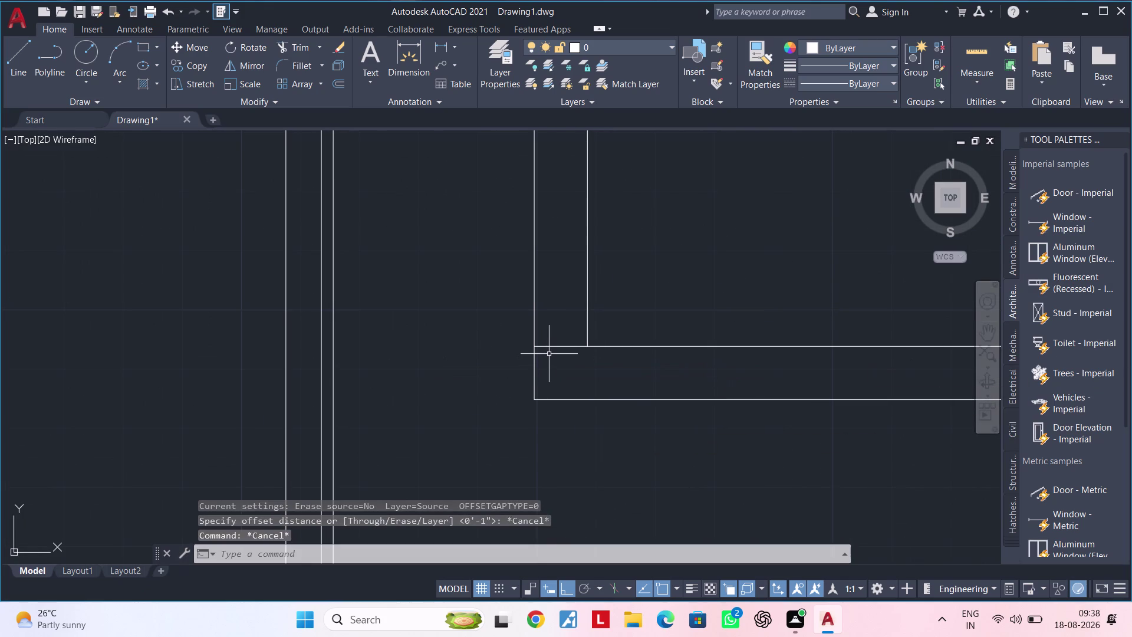
text(TR)
key(space)
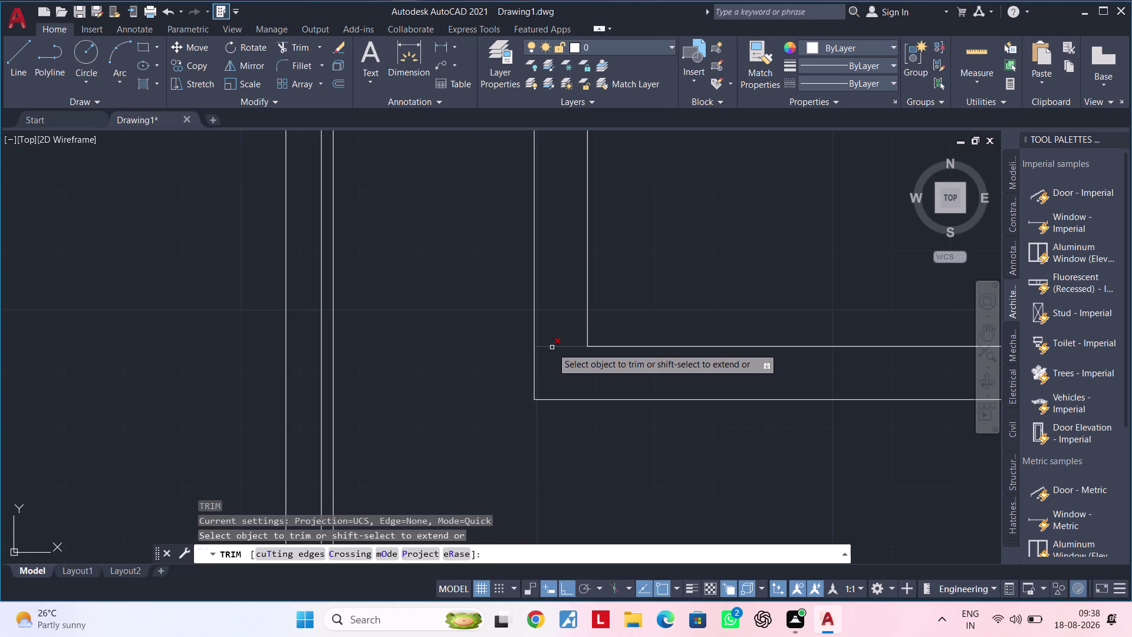
click(552, 348)
key(Escape)
Pan the view to bring the room's lower wall into view.
scroll(down, 3)
middle_drag(562, 437, 471, 437)
key(Escape)
key(Escape)
key(Escape)
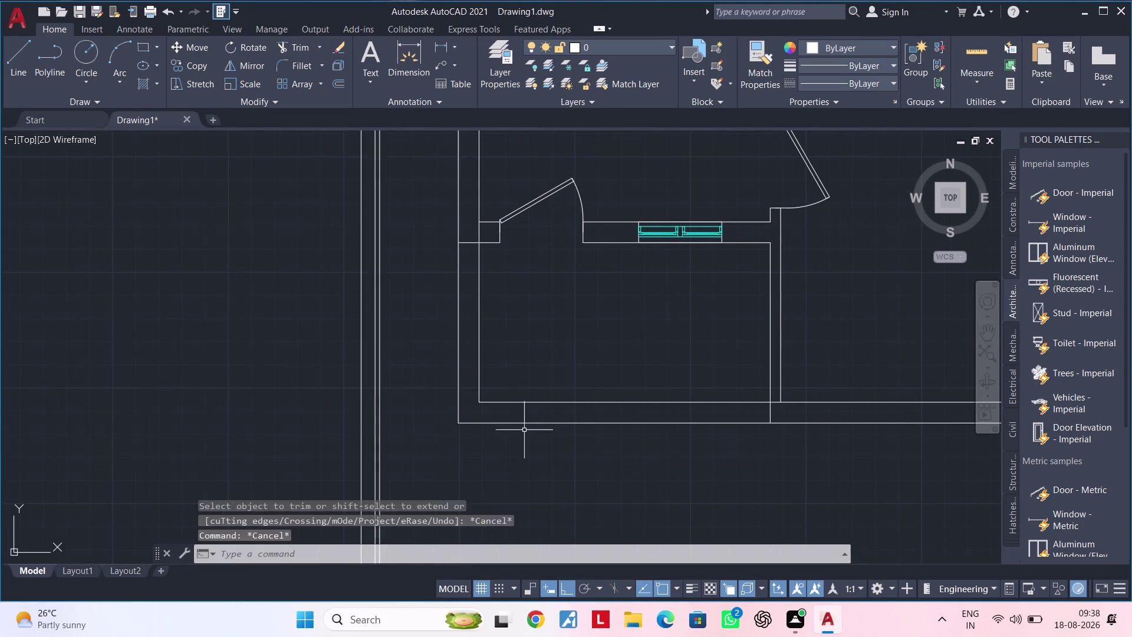
key(Escape)
key(Escape)
key(Escape)
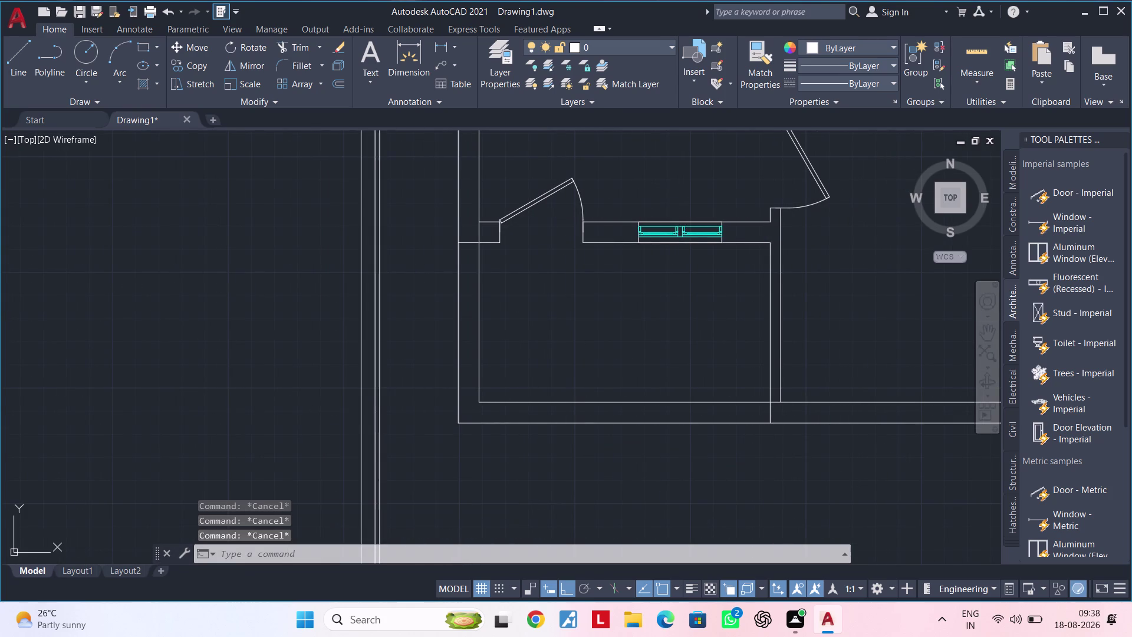
key(t)
key(Escape)
key(Escape)
Start a line at the lower wall corner, then abandon it.
text(L)
key(space)
click(478, 401)
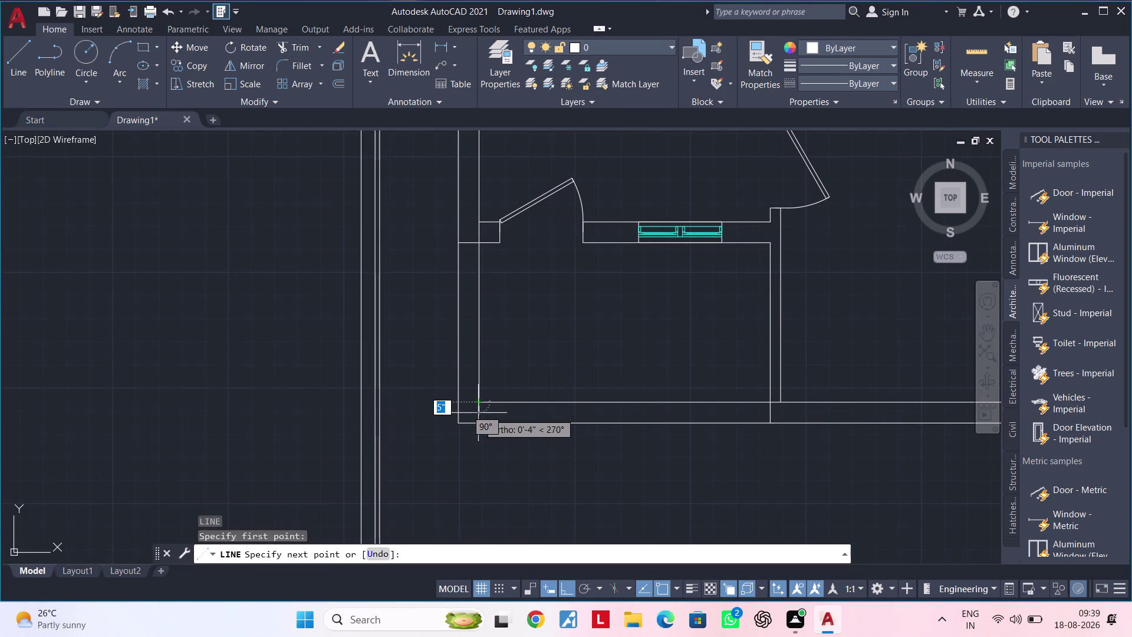
click(479, 421)
key(Escape)
key(Escape)
key(Escape)
key(Escape)
key(Escape)
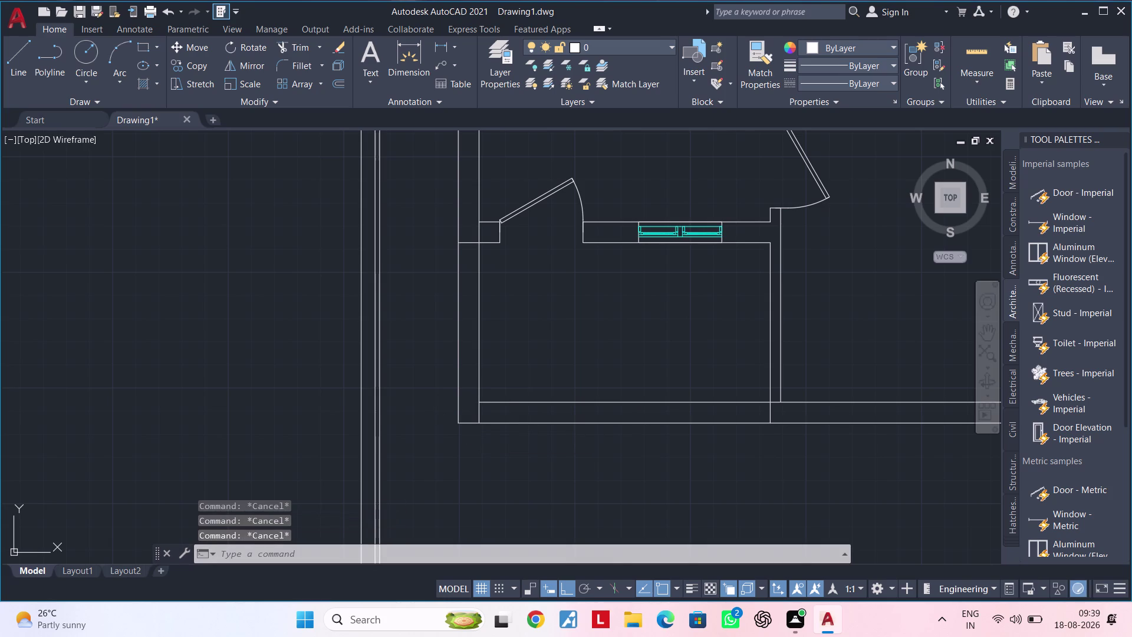
Fence-trim through the lower double wall lines, then pan to the left wall stub.
key(t)
key(r)
key(space)
click(602, 439)
drag(602, 425, 601, 413)
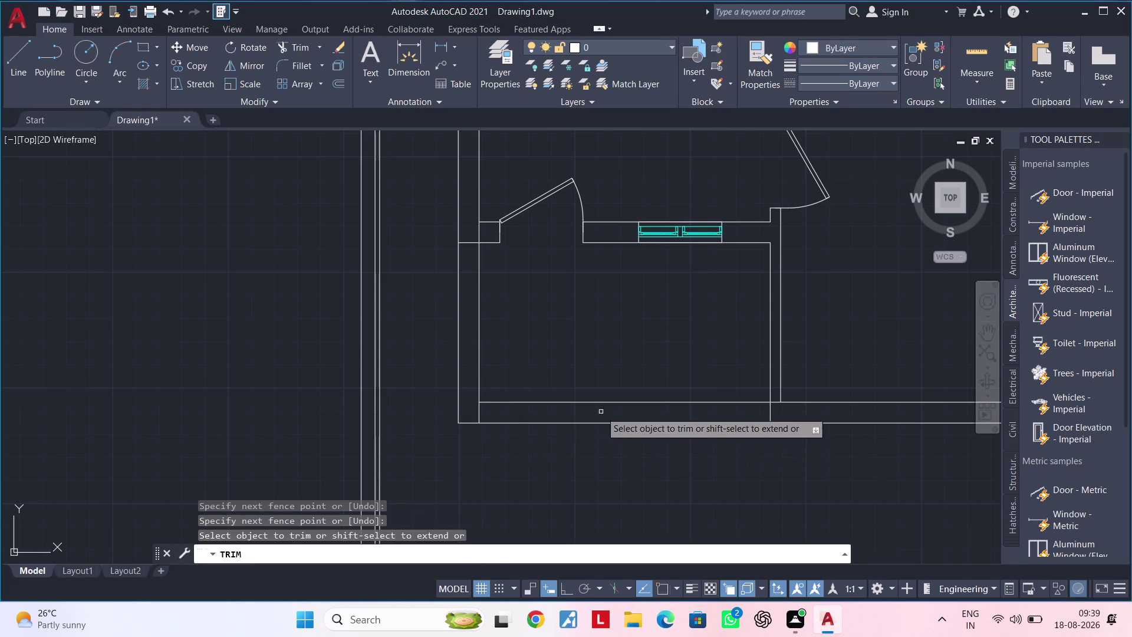
drag(601, 413, 601, 411)
click(601, 388)
drag(605, 414, 605, 450)
click(605, 450)
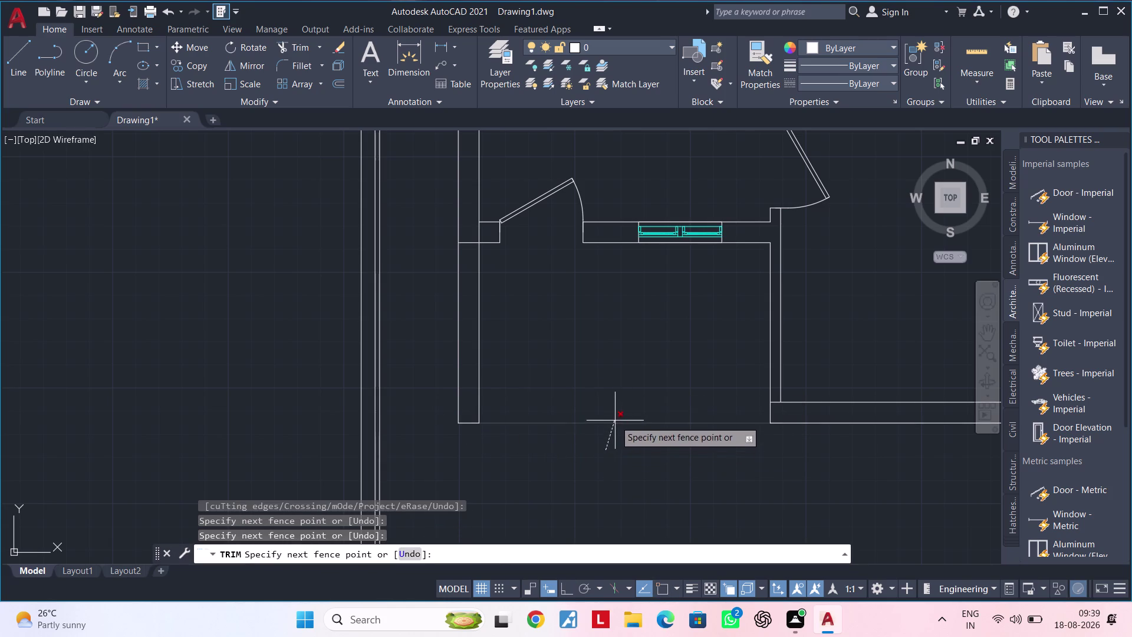
click(615, 418)
middle_drag(590, 407, 692, 434)
middle_drag(650, 406, 694, 393)
scroll(up, 3)
key(Escape)
key(Escape)
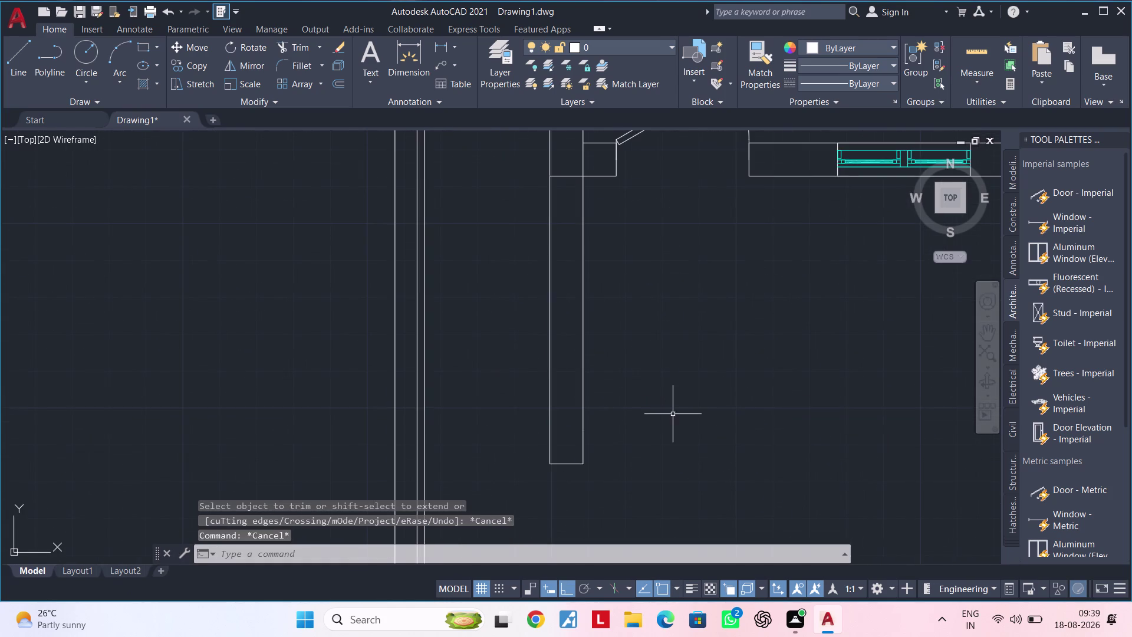
Offset the stub's bottom edge 1' to create a cross line.
key(Escape)
text(OF 1)
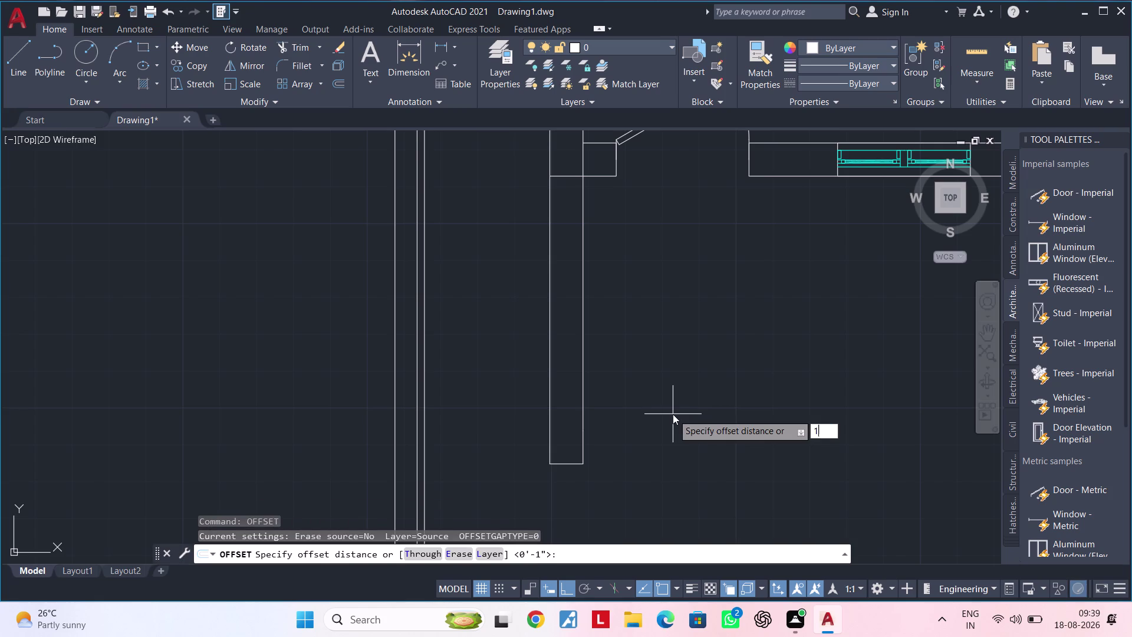
text(')
key(Return)
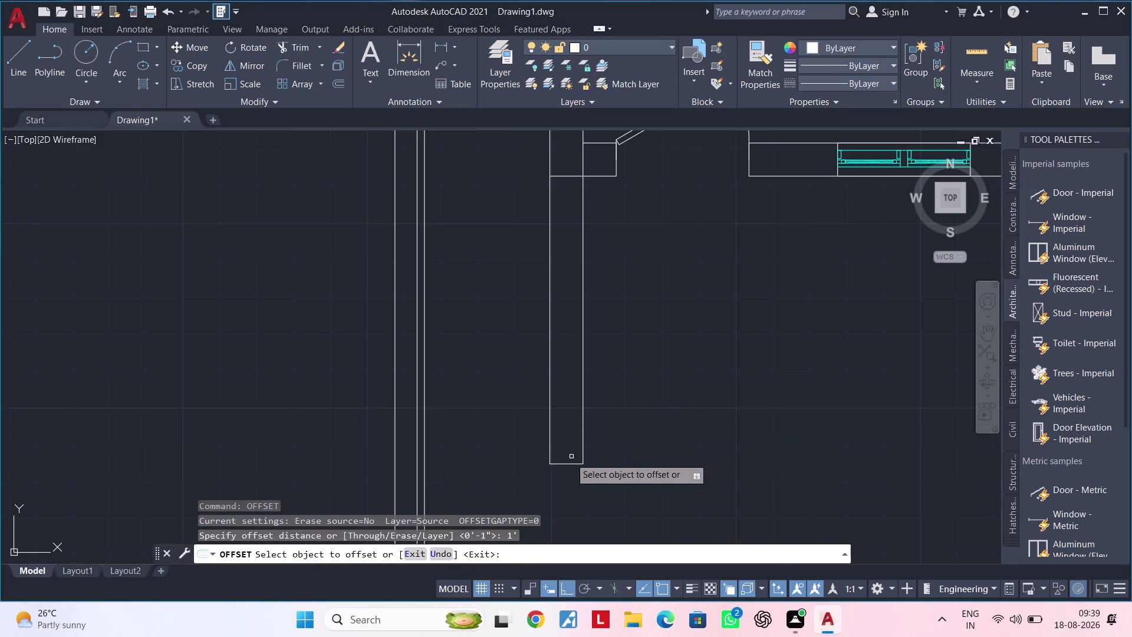
click(562, 465)
click(569, 333)
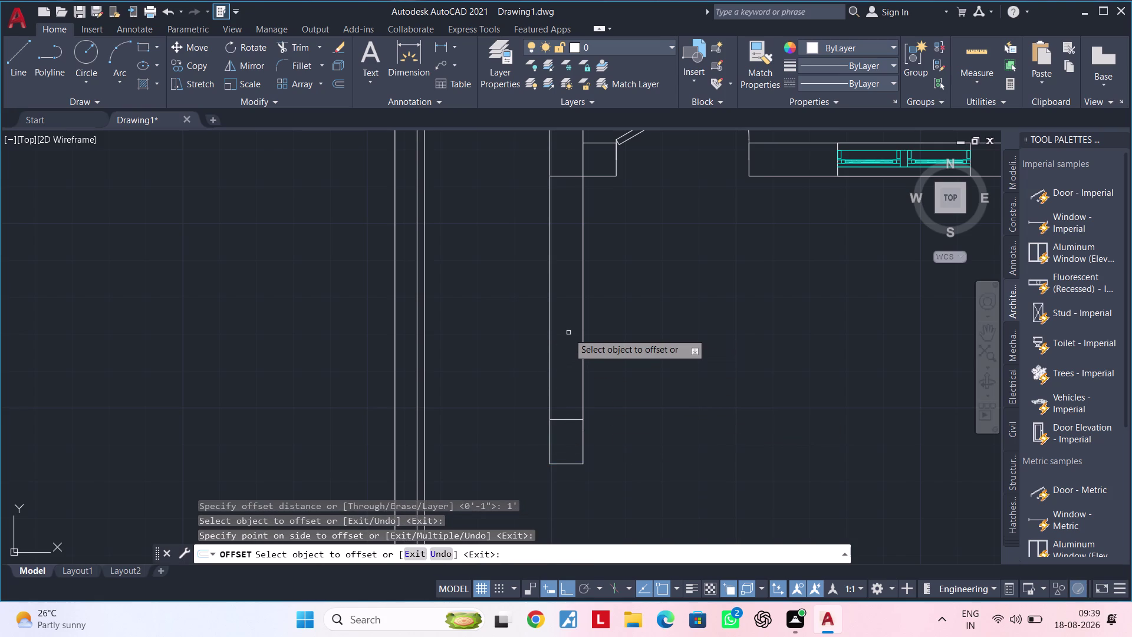
scroll(down, 3)
middle_drag(578, 346, 607, 305)
scroll(up, 3)
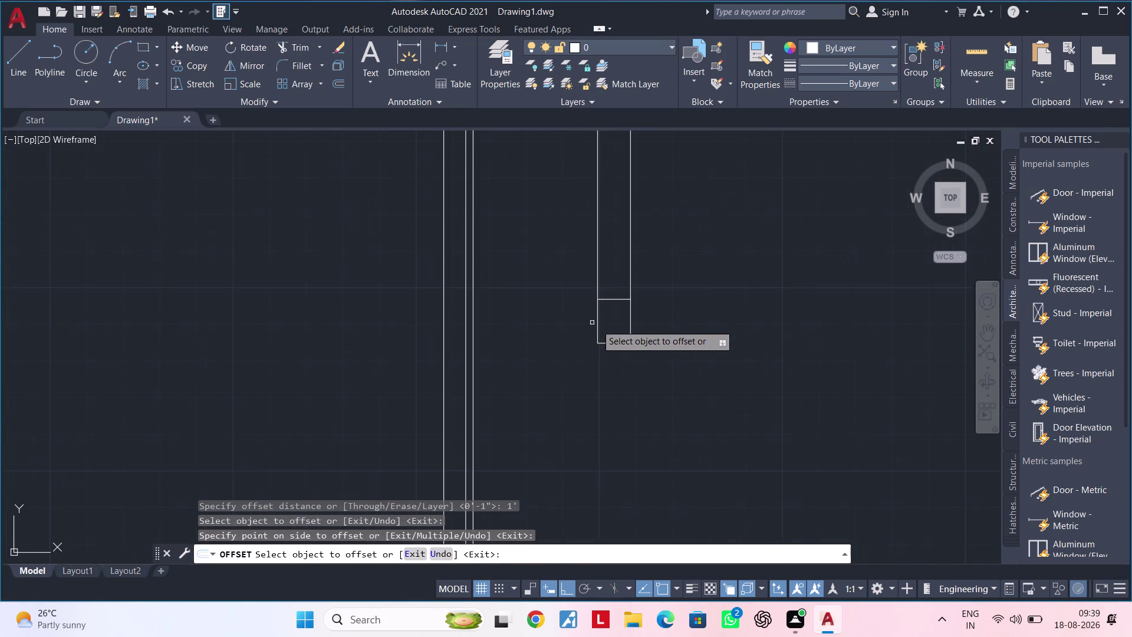
middle_drag(621, 327, 591, 355)
key(Escape)
key(Escape)
Move the new cross line 1' up within the stub.
click(592, 328)
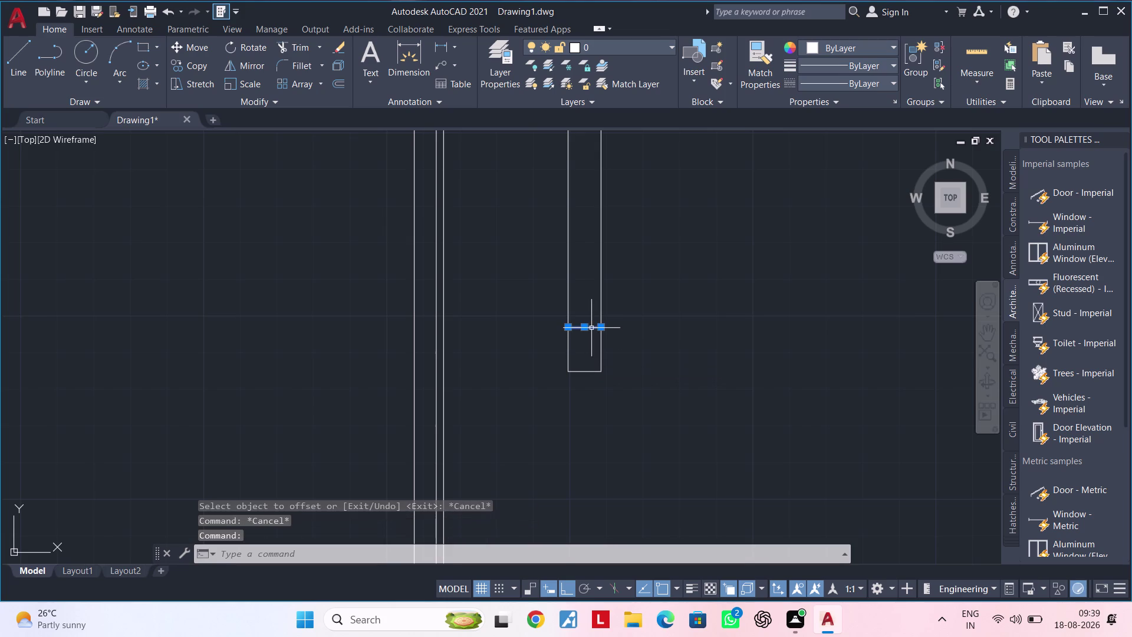
text(M)
key(space)
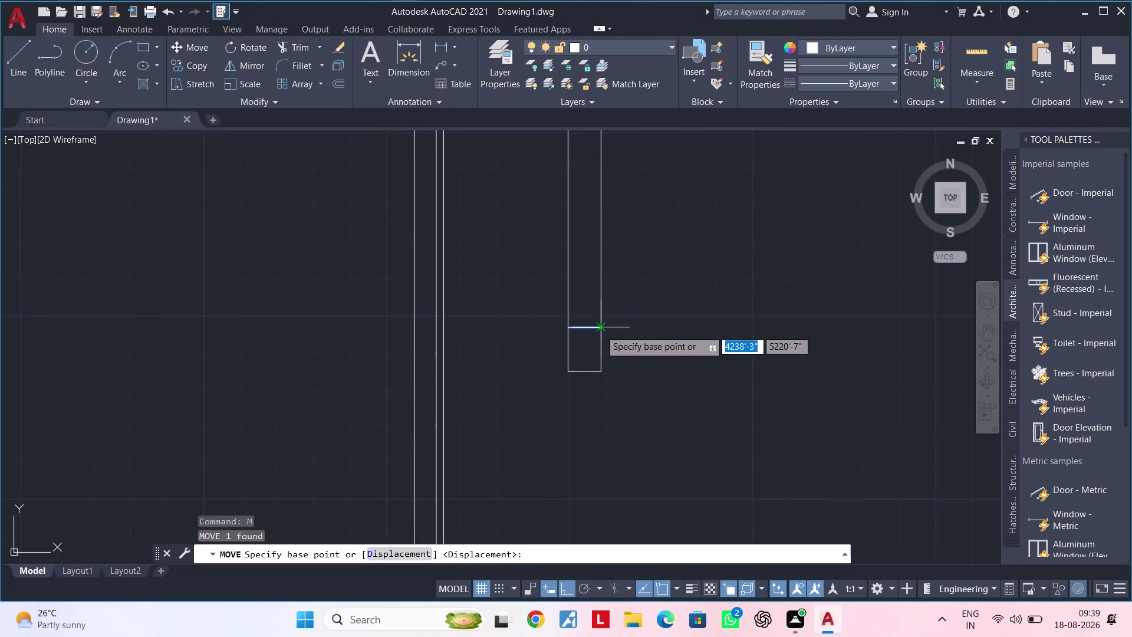
click(600, 330)
text(1')
key(Return)
key(backslash)
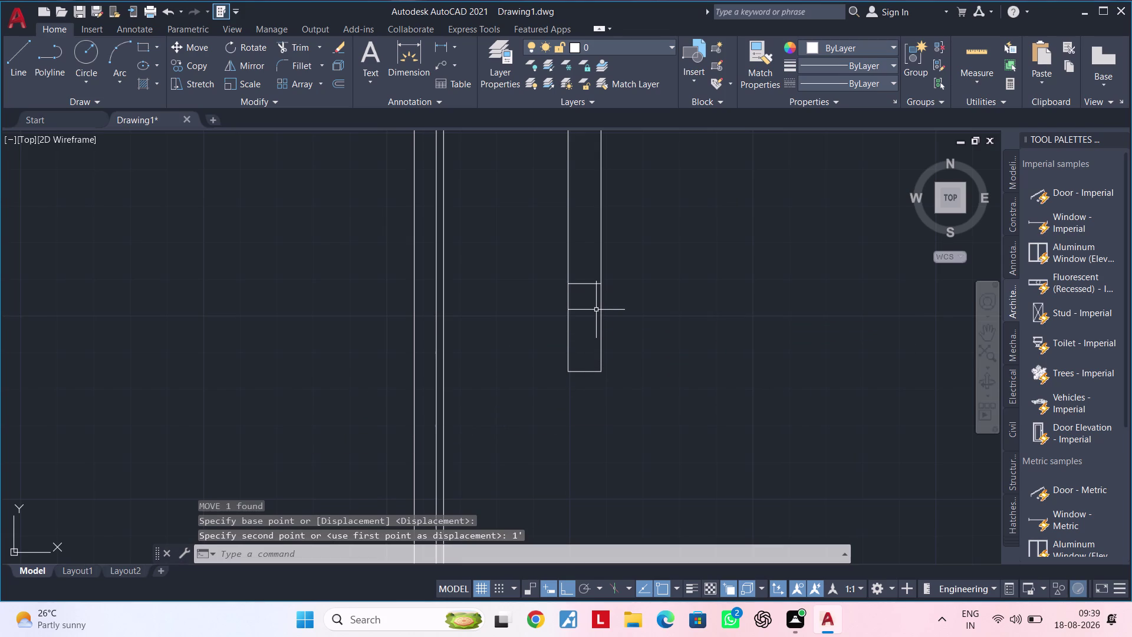
key(Escape)
scroll(down, 3)
middle_drag(651, 349, 522, 390)
key(Escape)
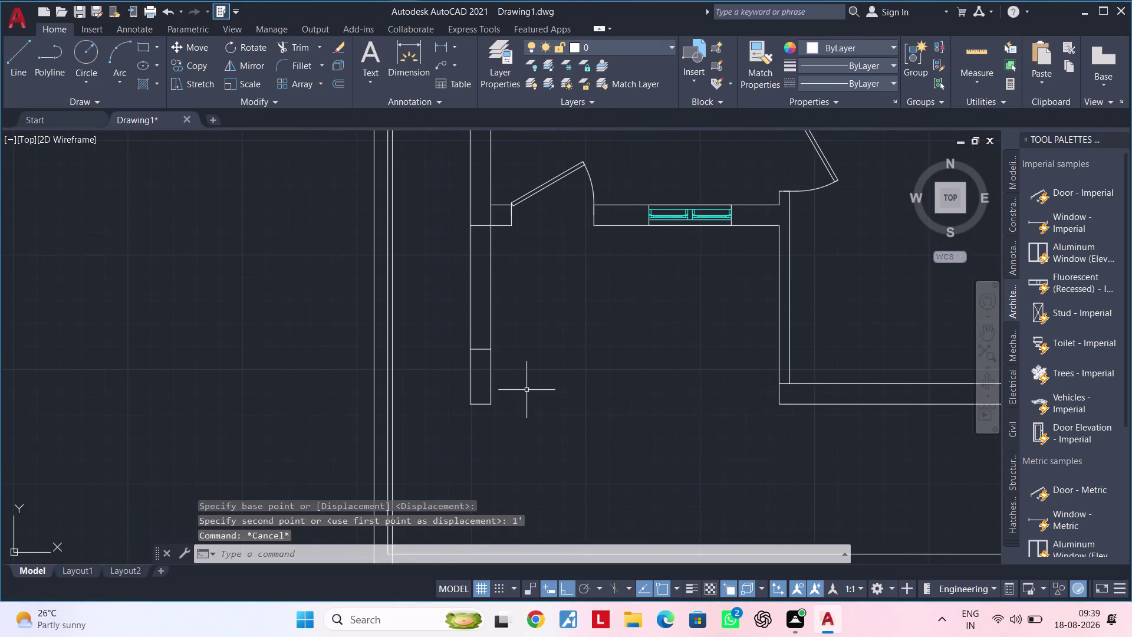
Trim away the stub's long side lines beyond the cross line.
text(TR)
key(space)
click(520, 319)
click(503, 319)
drag(465, 319, 462, 319)
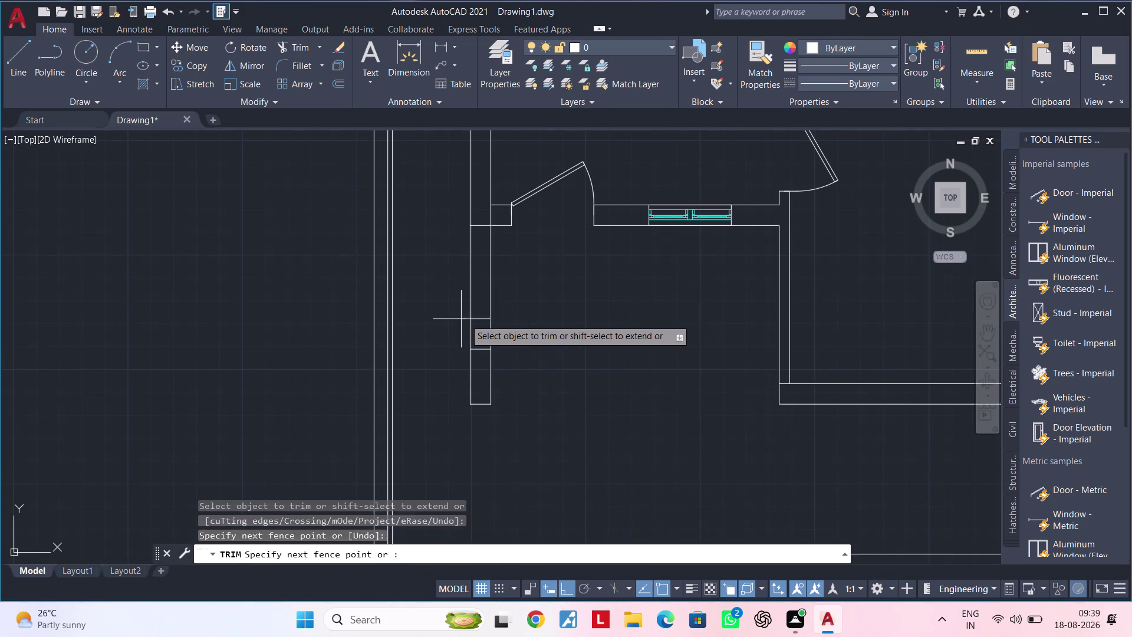
drag(461, 319, 456, 319)
click(456, 319)
drag(462, 315, 526, 312)
scroll(down, 3)
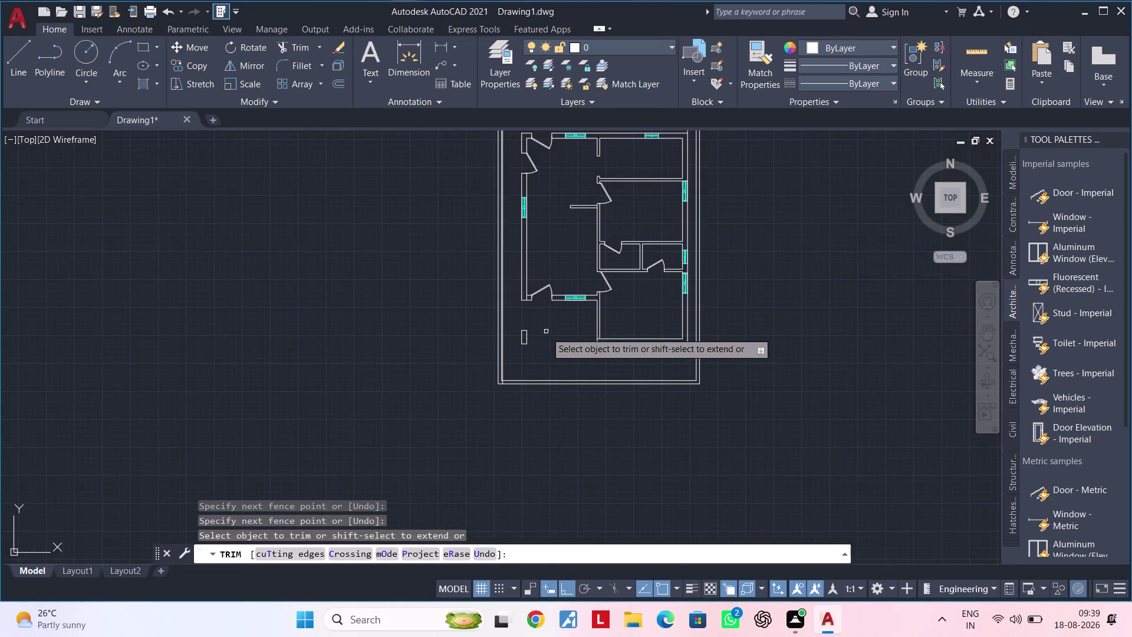
key(Escape)
Move the small rectangle's top line down 6".
scroll(up, 3)
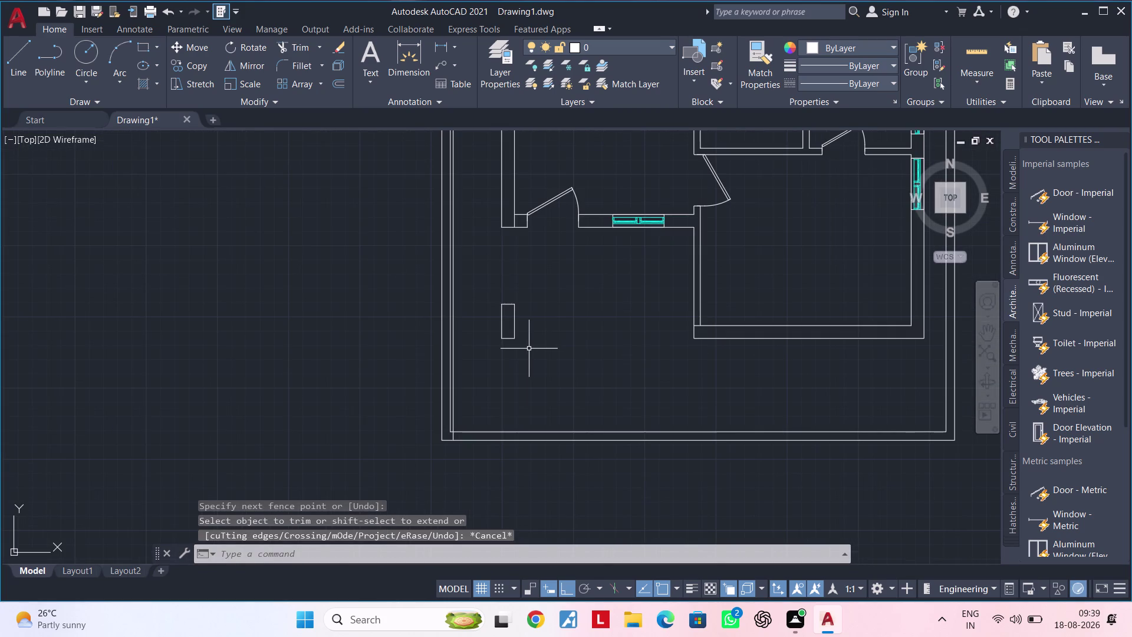
scroll(up, 3)
middle_drag(526, 320, 513, 372)
click(517, 260)
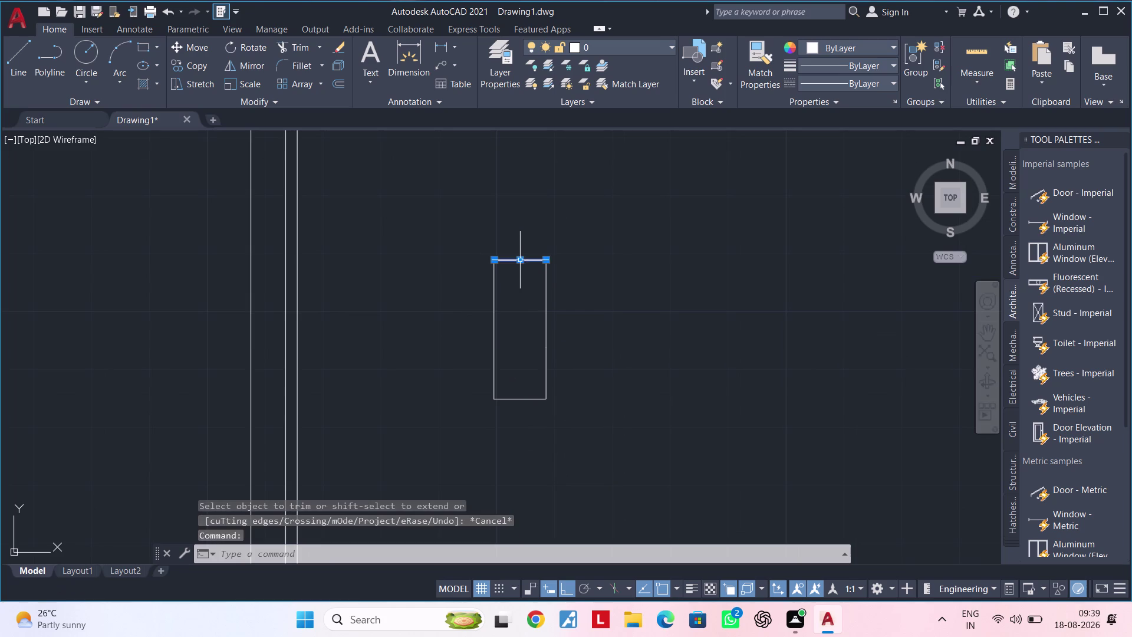
key(m)
key(space)
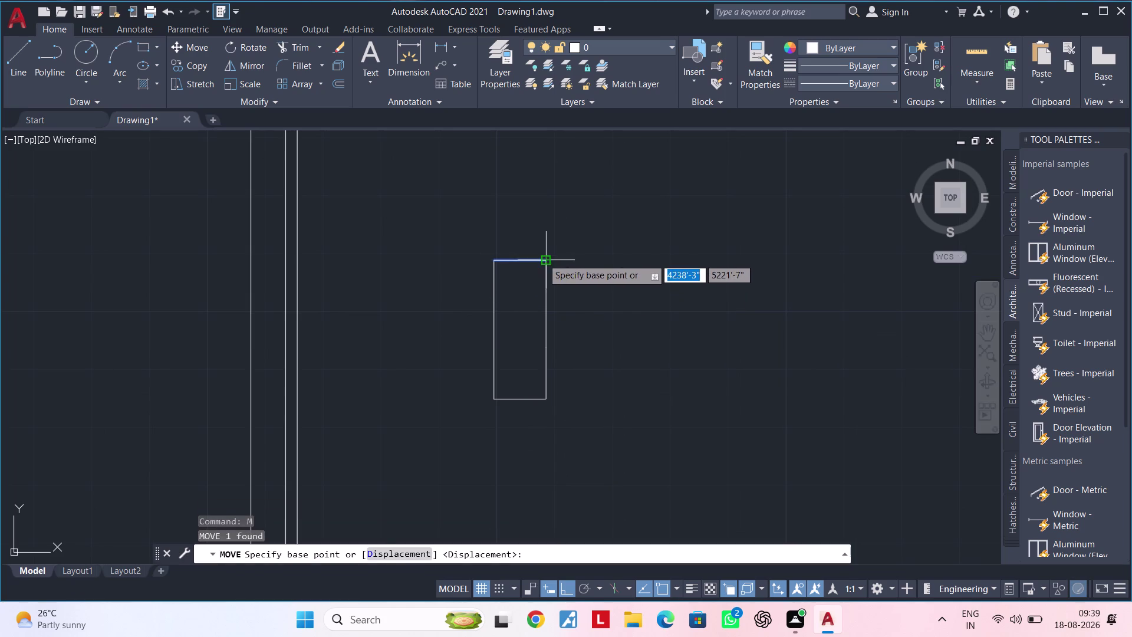
click(543, 259)
text(6")
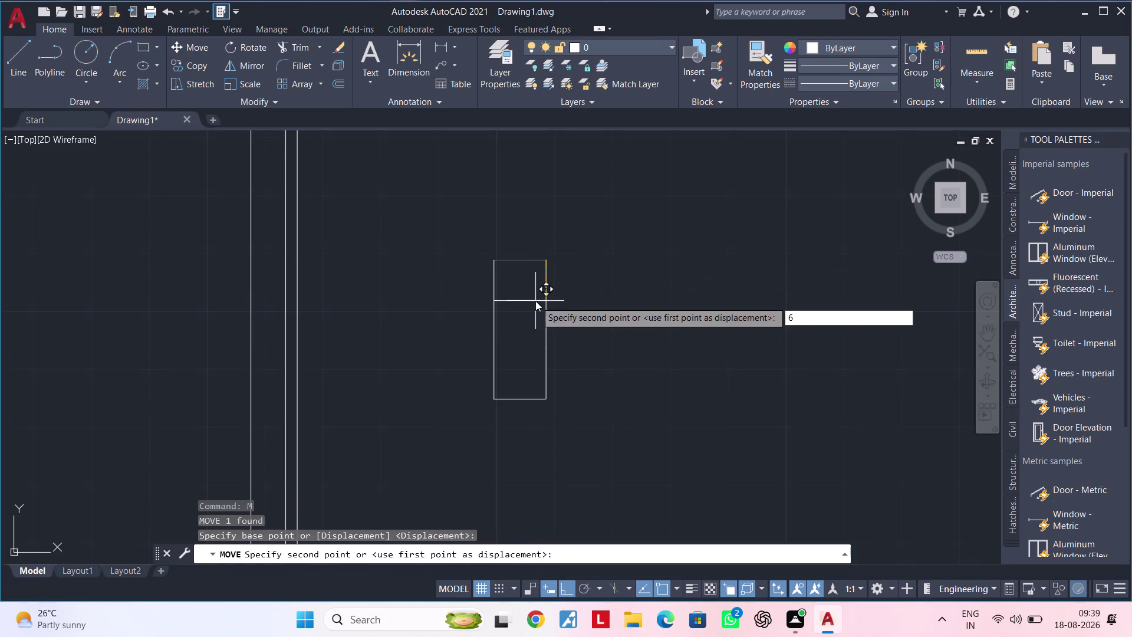
key(Return)
key(Escape)
key(Escape)
key(Escape)
key(Escape)
Trim the rectangle's excess top and side lines.
key(t)
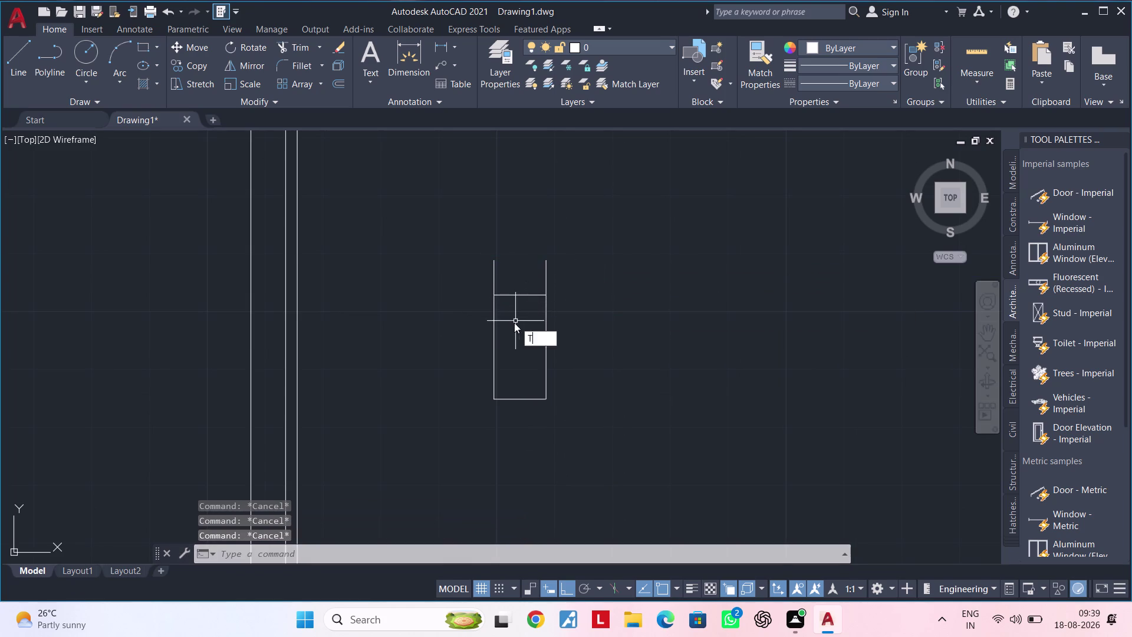
key(r)
key(space)
click(562, 271)
drag(555, 272, 448, 277)
click(519, 270)
drag(552, 269, 573, 268)
drag(509, 271, 482, 274)
click(482, 274)
scroll(down, 3)
click(484, 274)
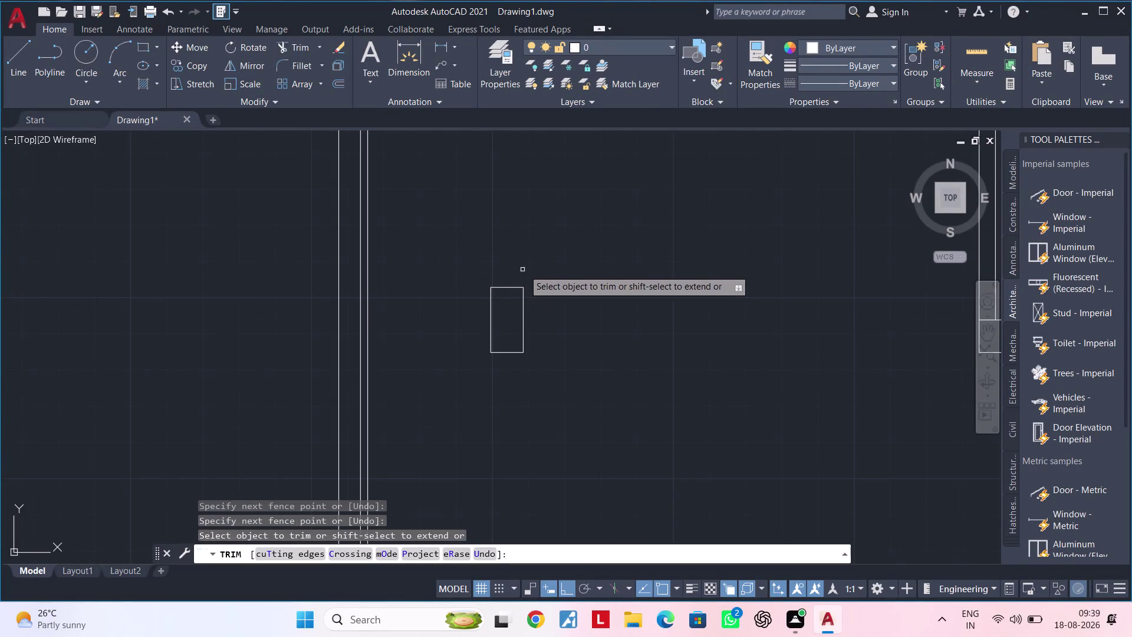
scroll(down, 3)
key(Escape)
Pan out to bring the whole floor plan back into view.
middle_drag(564, 289, 467, 330)
key(Escape)
key(Escape)
key(Escape)
key(Escape)
key(Escape)
key(Escape)
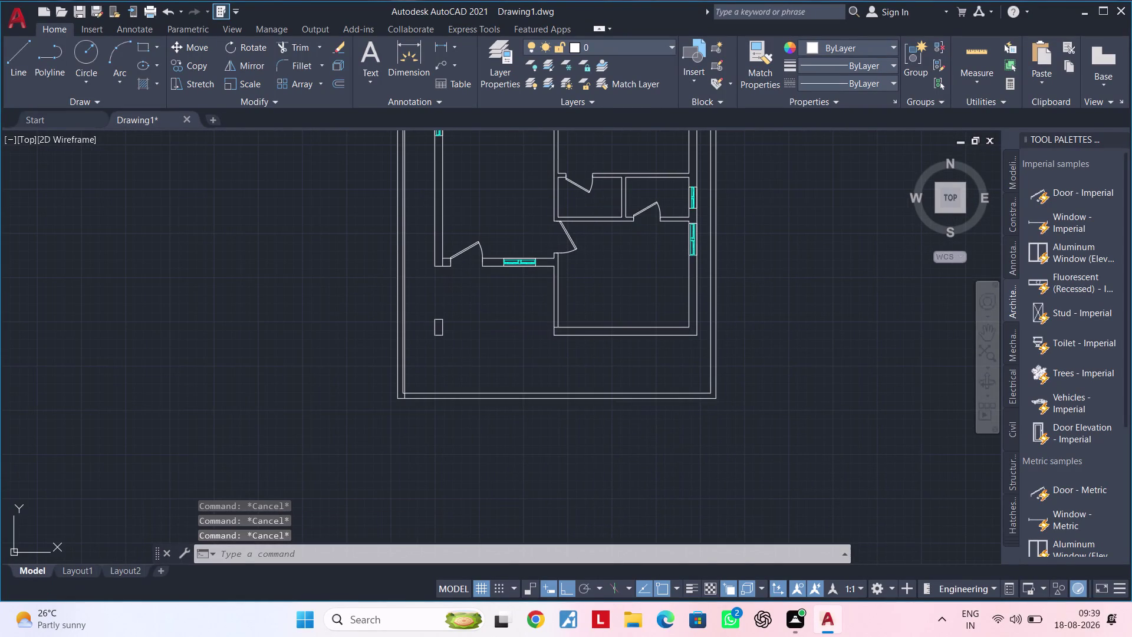
middle_drag(511, 348, 520, 328)
key(Escape)
key(Escape)
key(Escape)
key(Escape)
key(Escape)
key(Escape)
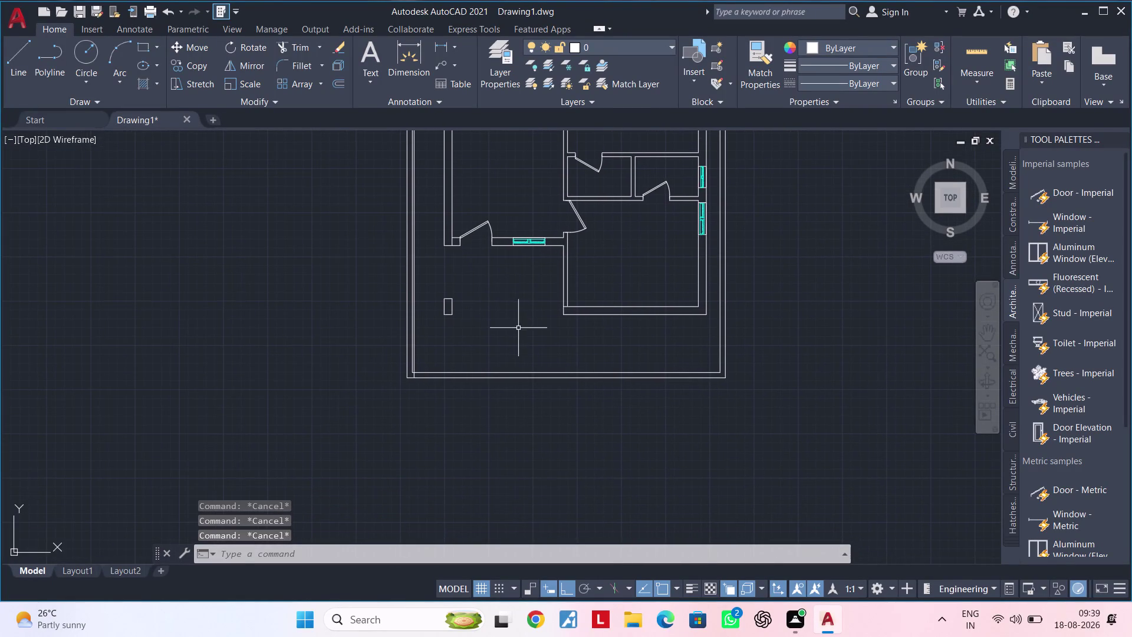
key(Escape)
middle_drag(515, 330, 542, 295)
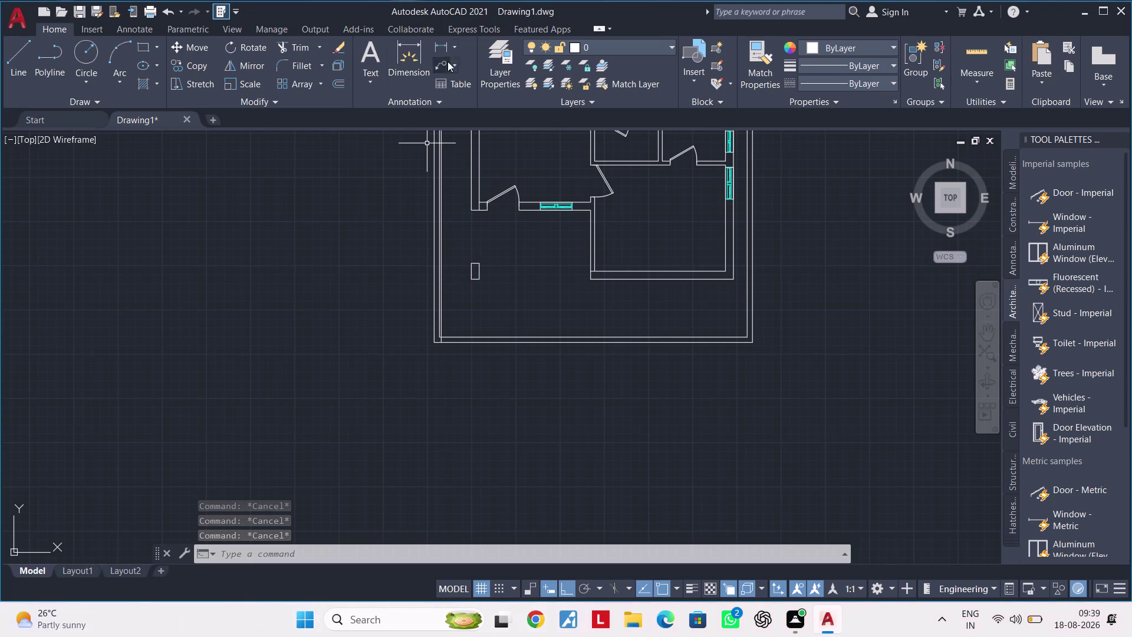
click(445, 44)
scroll(up, 3)
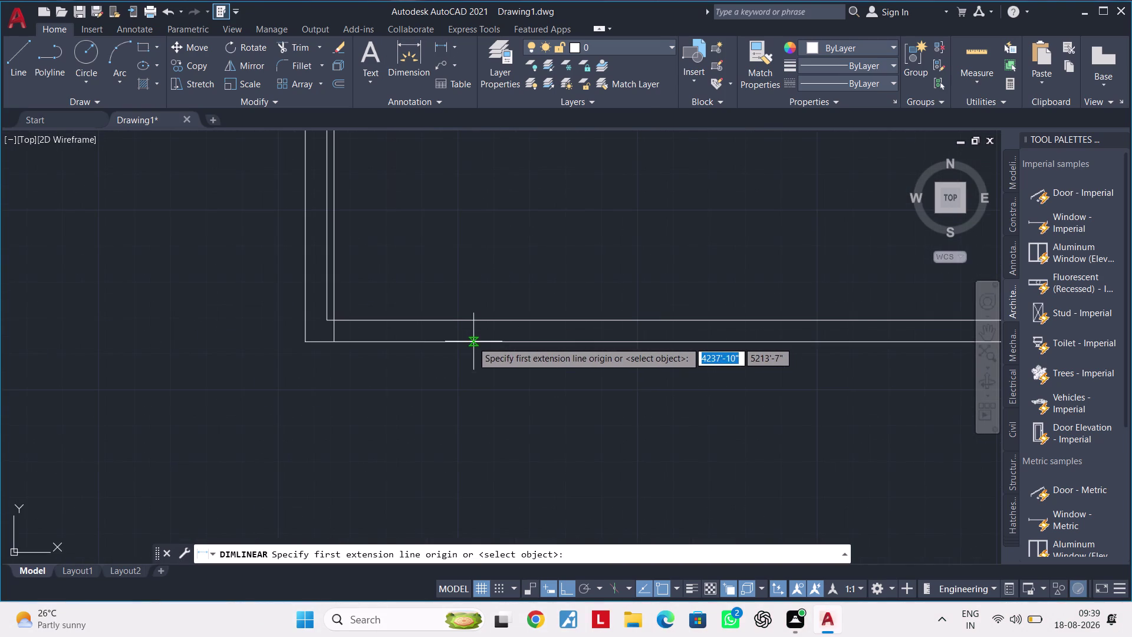
click(456, 341)
middle_drag(452, 253, 451, 408)
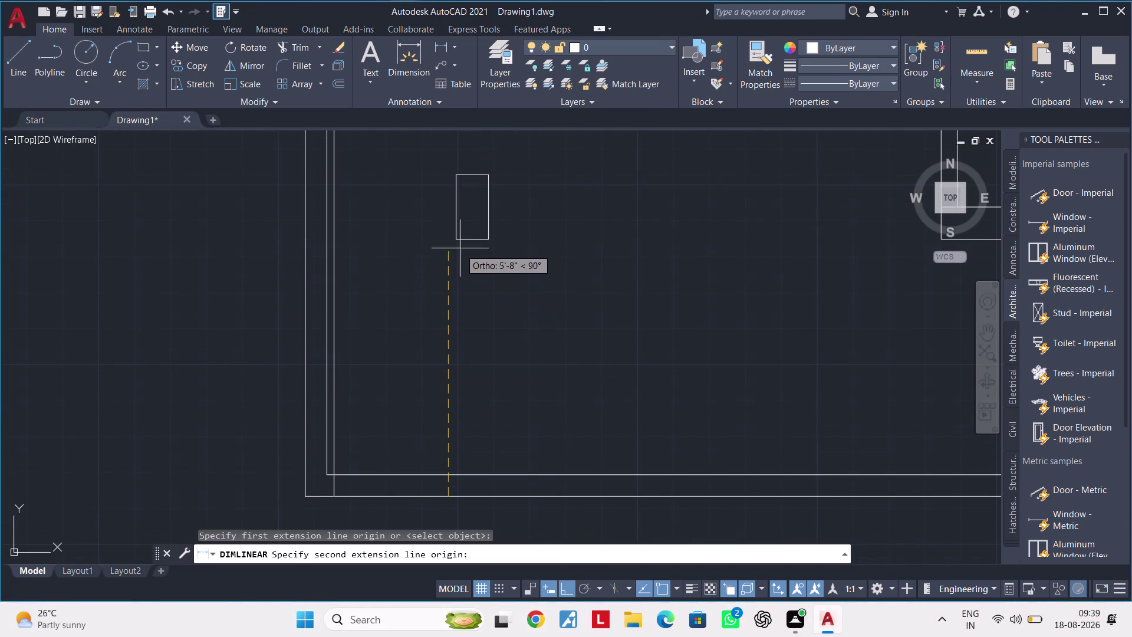
click(457, 238)
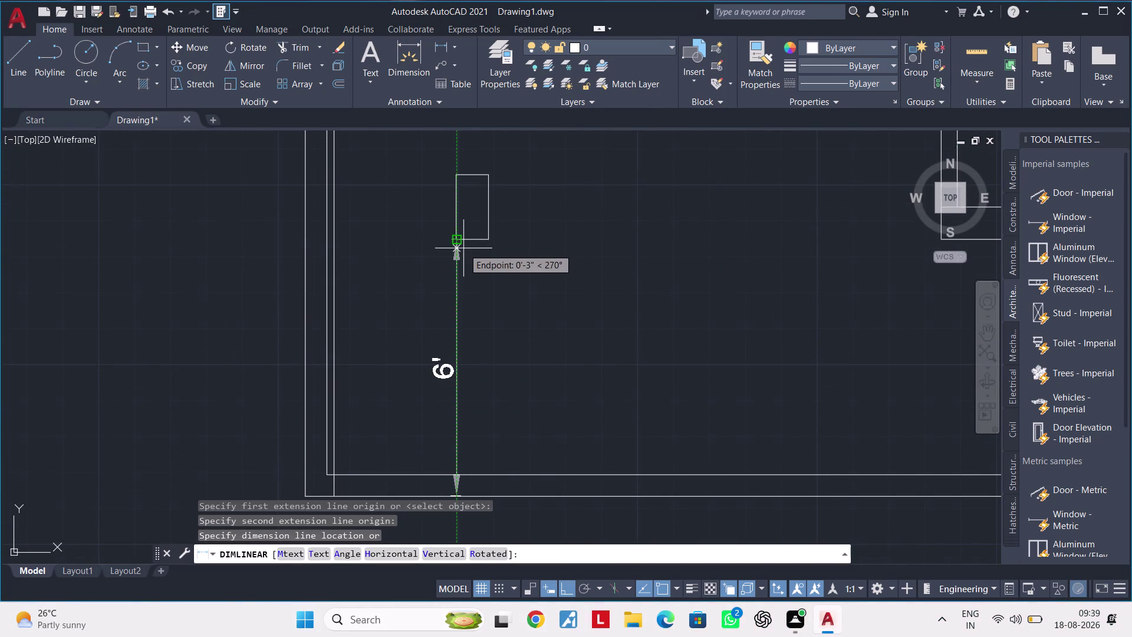
key(Escape)
key(Escape)
scroll(down, 3)
middle_drag(465, 266, 440, 297)
key(Escape)
key(Escape)
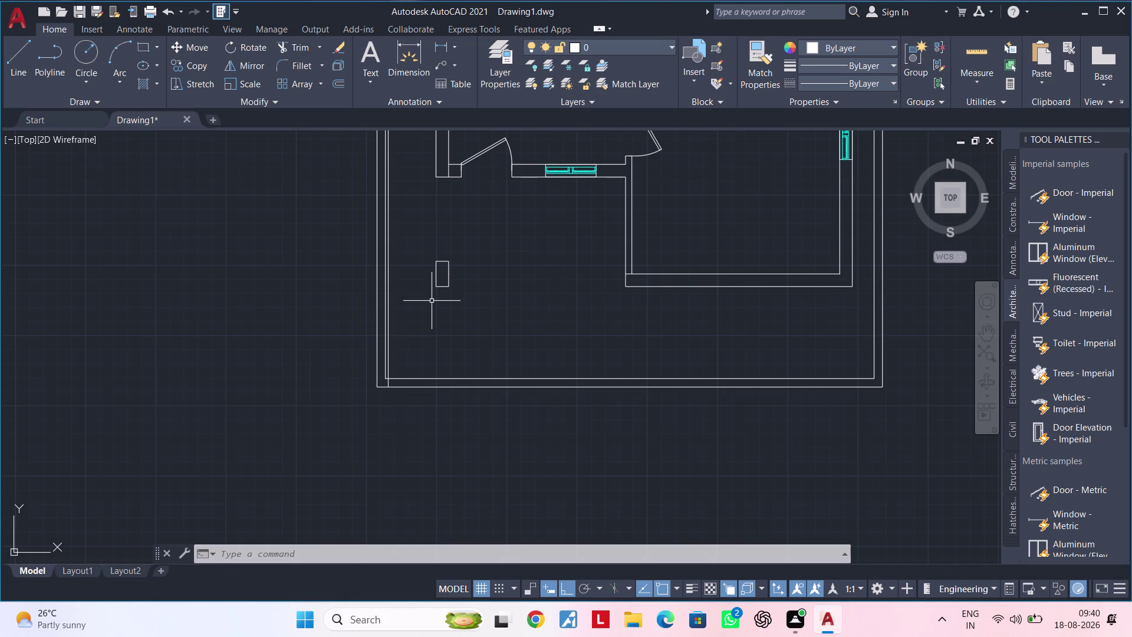
scroll(up, 3)
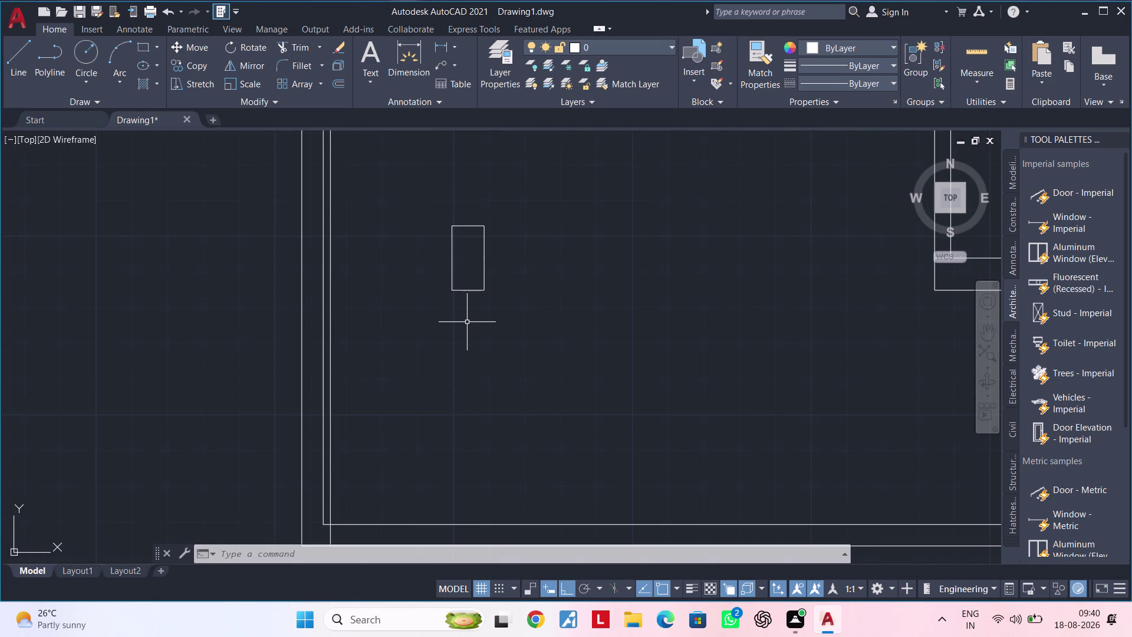
Pan the view down to the right-hand room's lower wall.
scroll(down, 3)
middle_drag(560, 316, 440, 331)
key(Escape)
key(Escape)
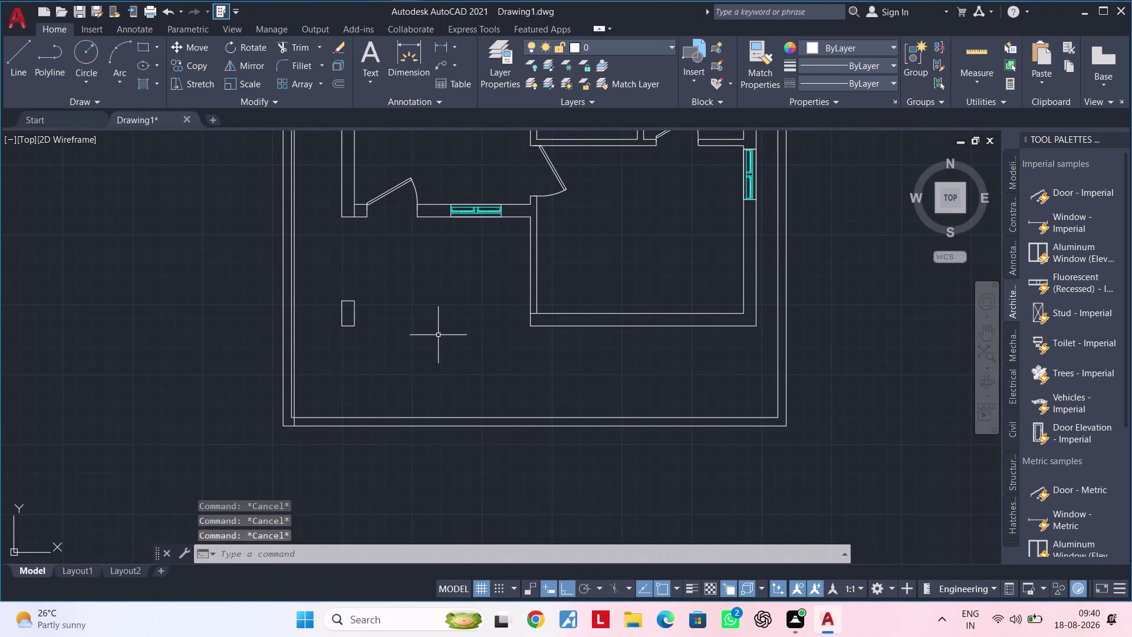
key(Escape)
key(Escape)
key(Escape)
middle_drag(437, 335, 494, 269)
key(Escape)
middle_drag(487, 301, 506, 274)
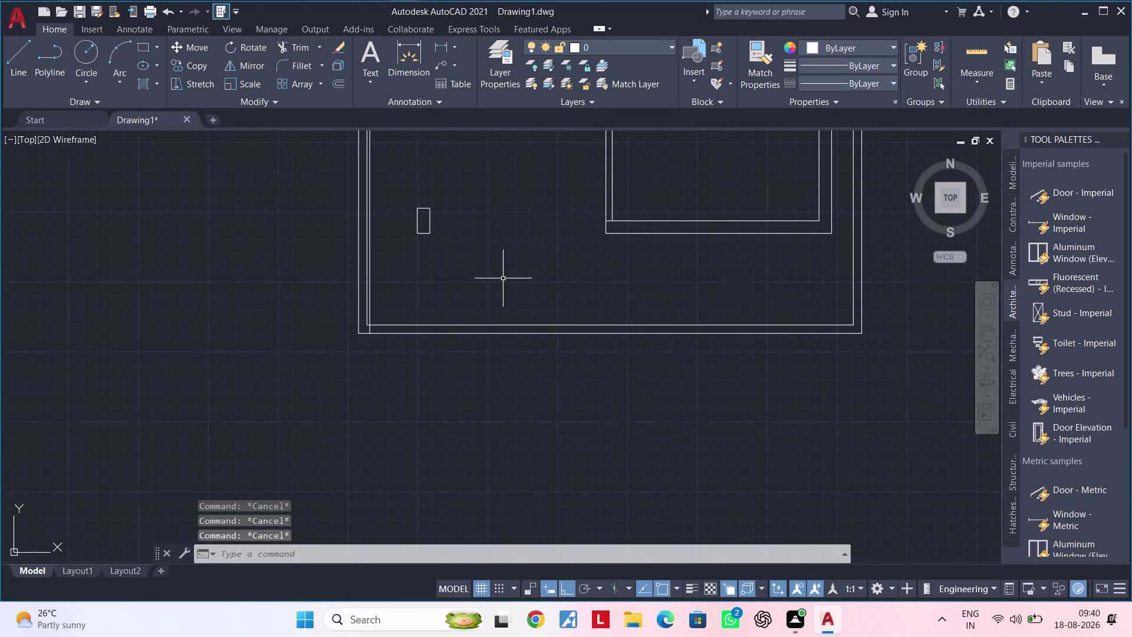
key(Escape)
key(Escape)
key(Escape)
key(Escape)
key(Escape)
key(Escape)
key(Escape)
middle_drag(647, 280, 631, 297)
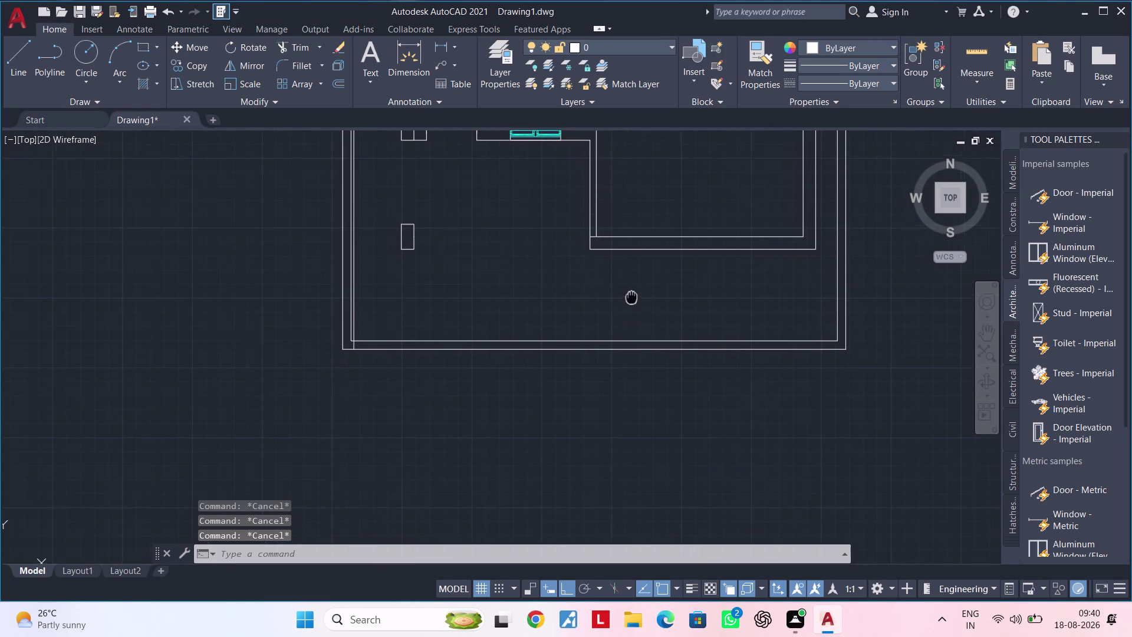
middle_drag(631, 297, 632, 297)
key(Escape)
key(Escape)
Extend the vertical inner wall line down to the bottom outer wall with EX.
text(EX)
key(space)
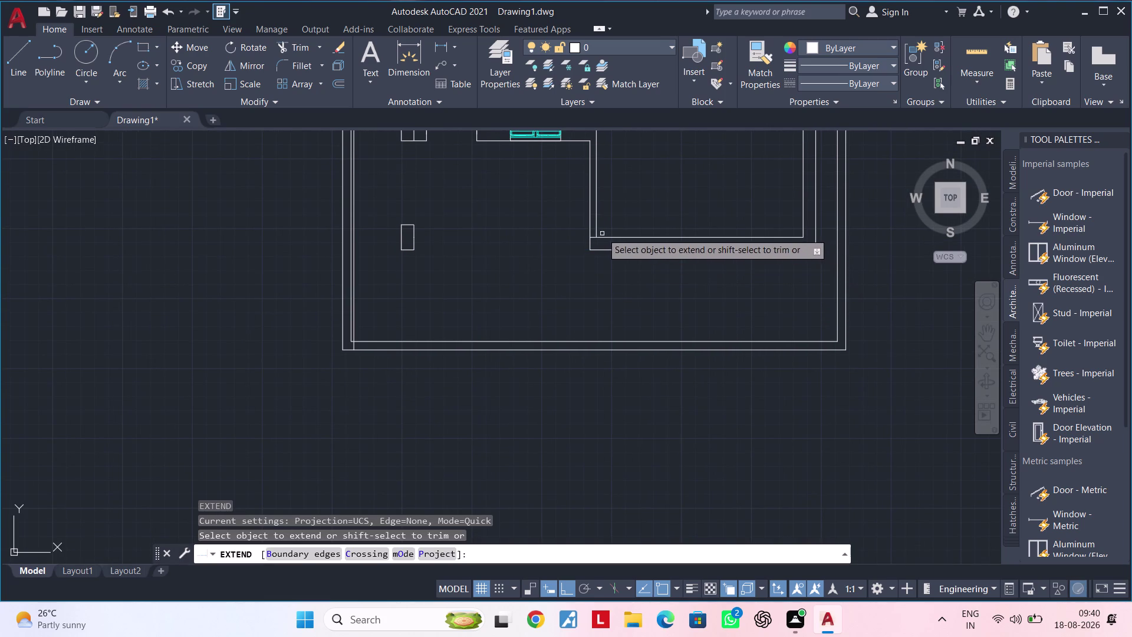
click(597, 227)
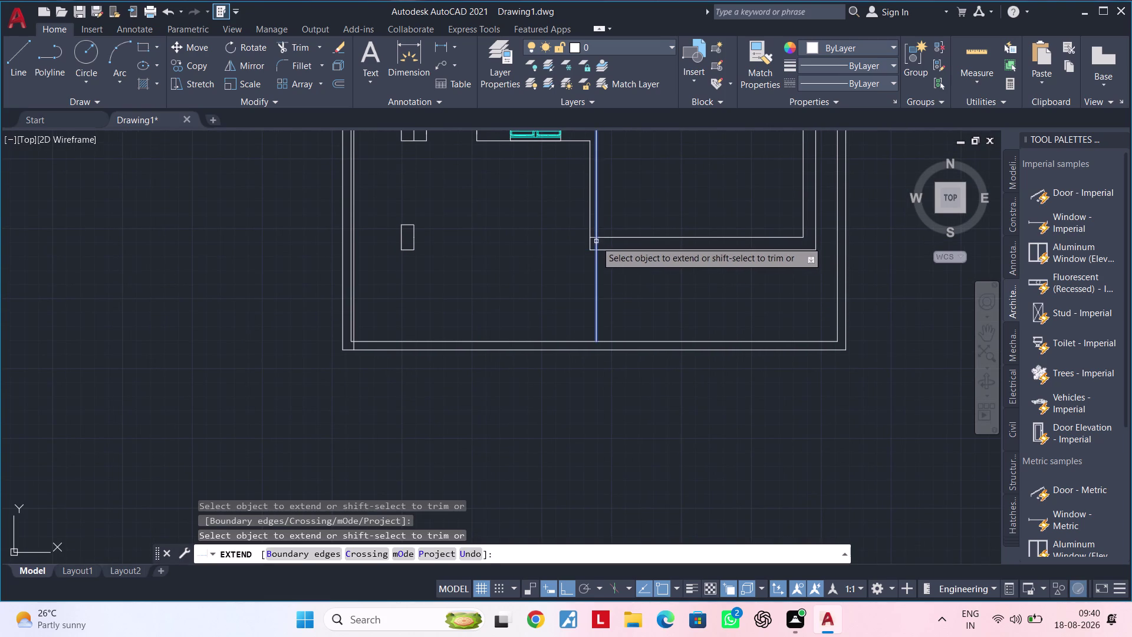
click(597, 242)
key(Escape)
key(Escape)
Try trimming at the new wall junction, then cancel Trim.
key(t)
text(R)
key(space)
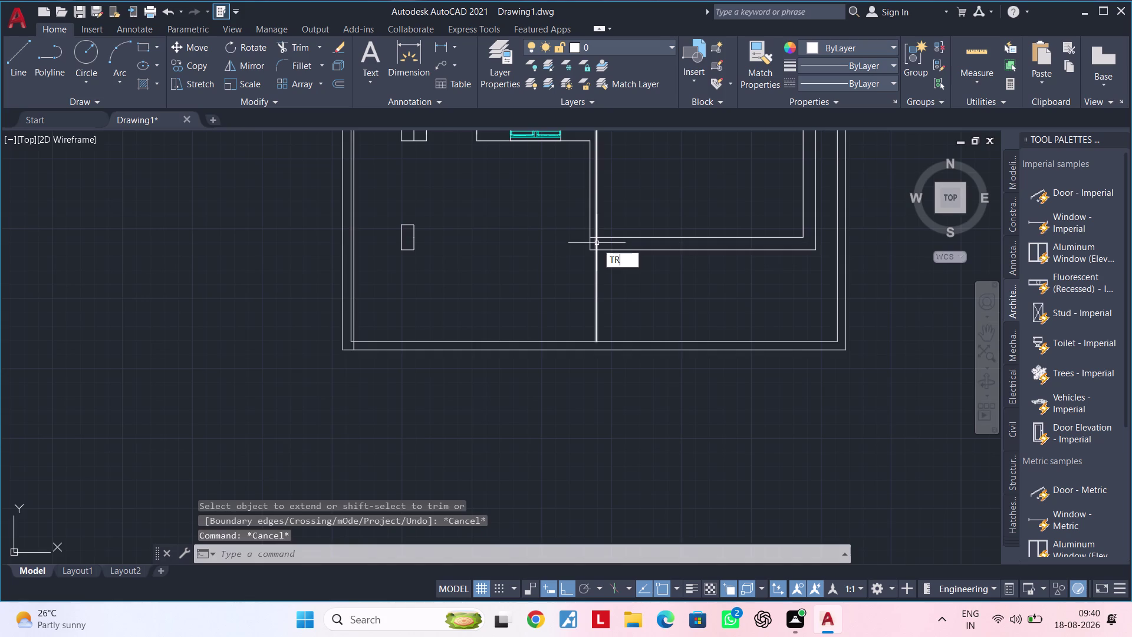
scroll(up, 3)
click(604, 239)
scroll(down, 3)
key(Escape)
Center the new wall line in view and start Offset.
middle_drag(652, 303, 614, 303)
key(Escape)
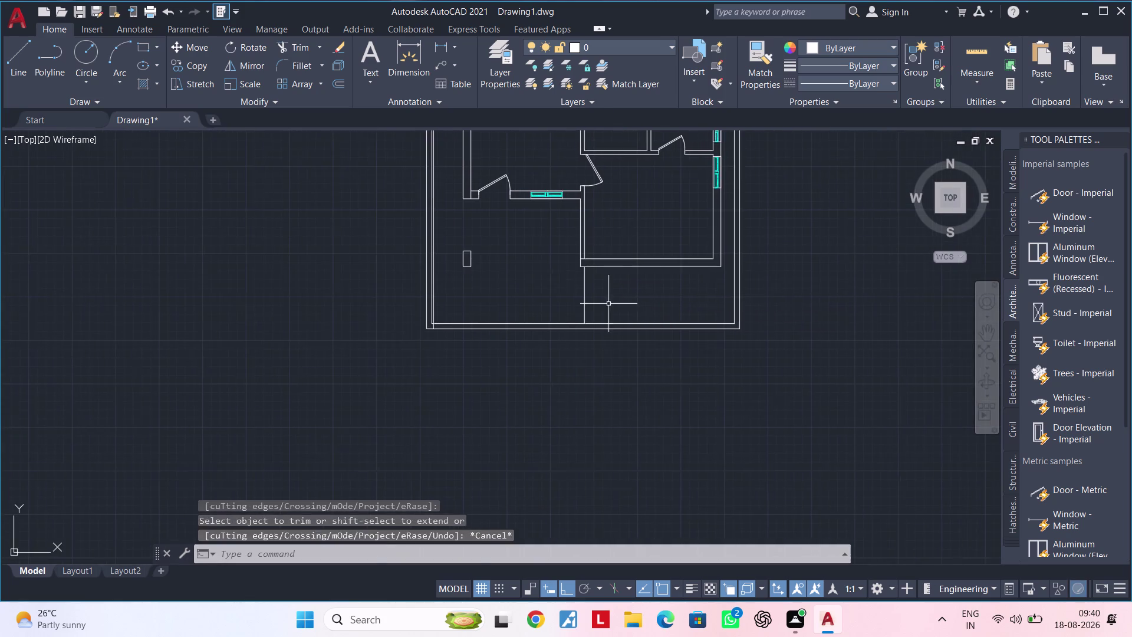
middle_drag(609, 303, 624, 288)
key(Escape)
key(Escape)
key(Escape)
key(Escape)
key(Escape)
key(Escape)
key(Escape)
middle_drag(622, 282, 610, 266)
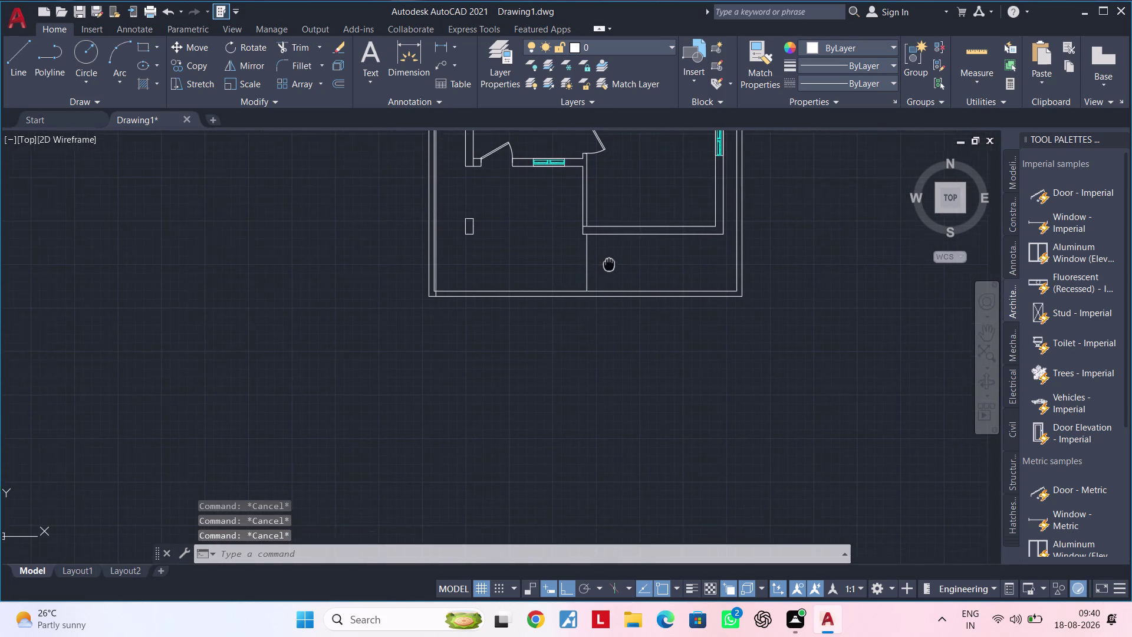
middle_drag(610, 266, 609, 260)
scroll(up, 3)
middle_drag(612, 273, 593, 295)
key(Escape)
key(Escape)
text(OF)
key(space)
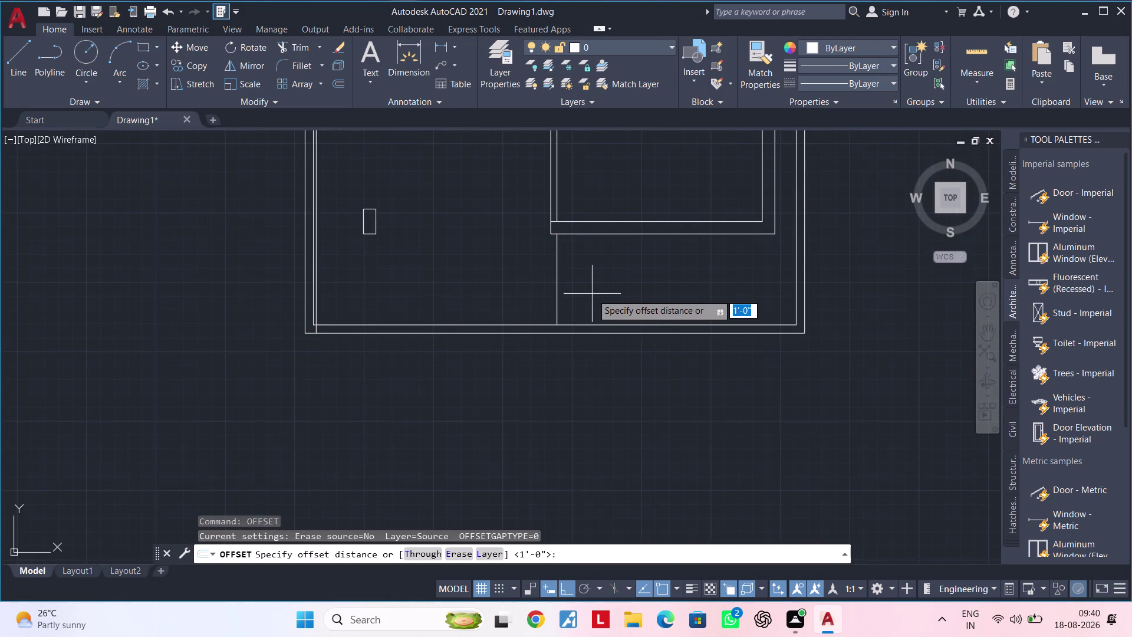
Set a 10-inch offset distance and pick the new vertical wall line, then cancel.
text(10)
key(shift+quotedbl)
key(Return)
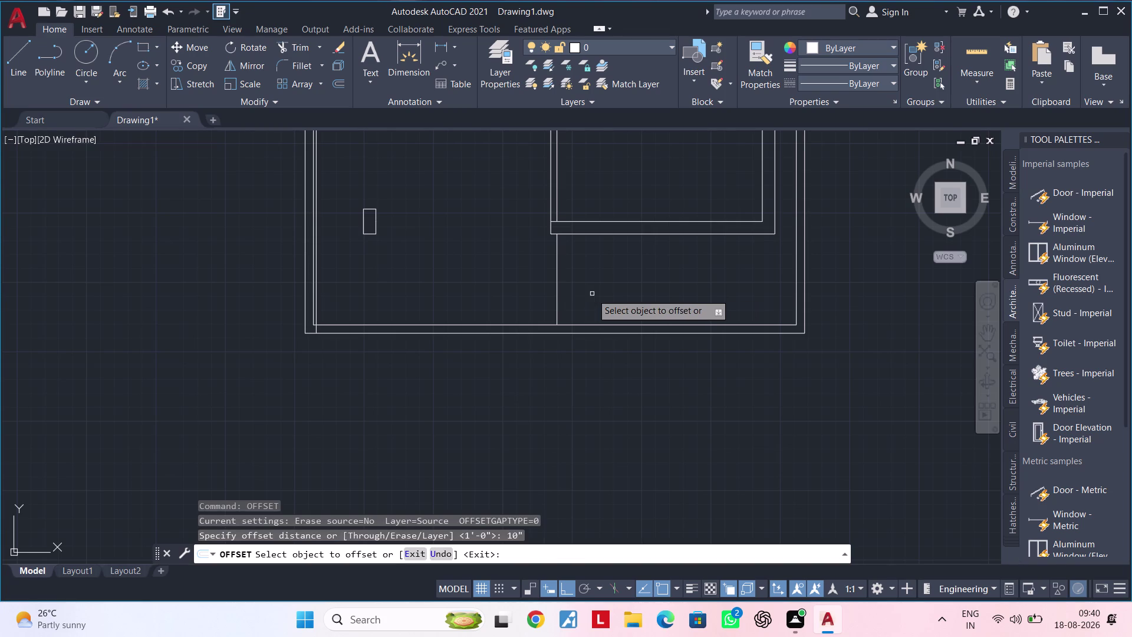
click(557, 286)
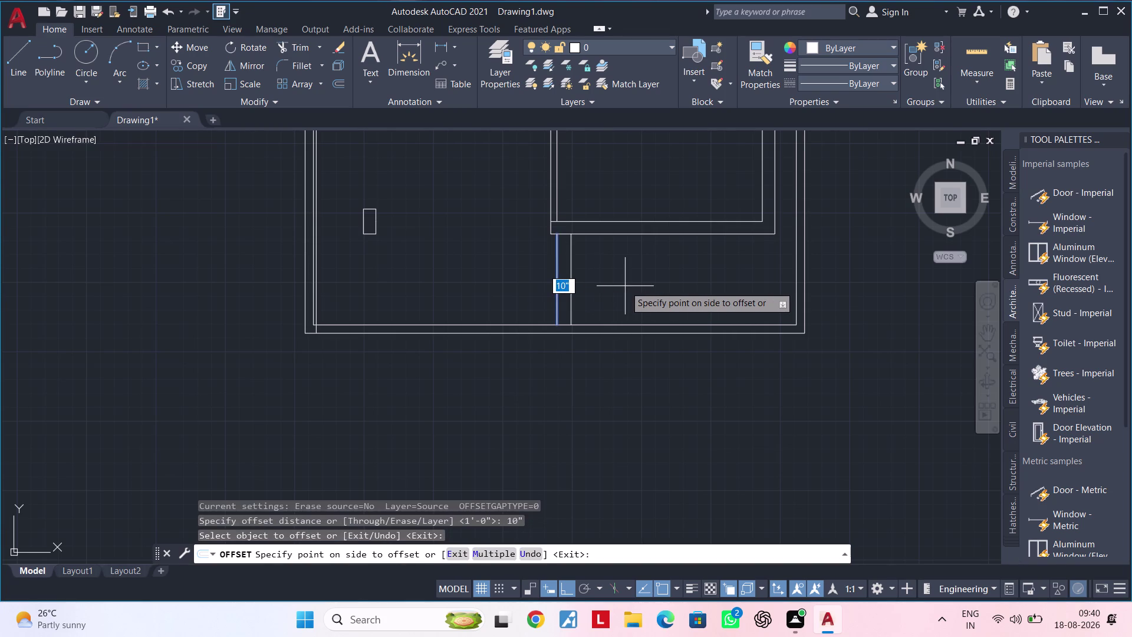
key(Escape)
key(Escape)
key(Escape)
Attempt to extend the vertical wall line, then cancel Extend.
text(EX)
key(space)
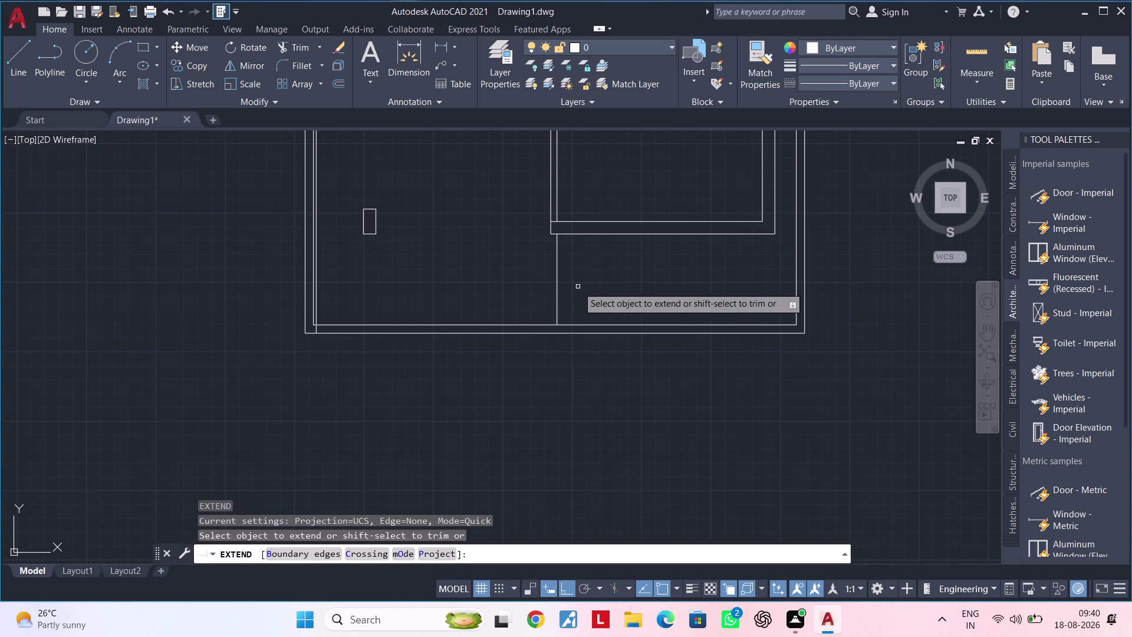
click(557, 296)
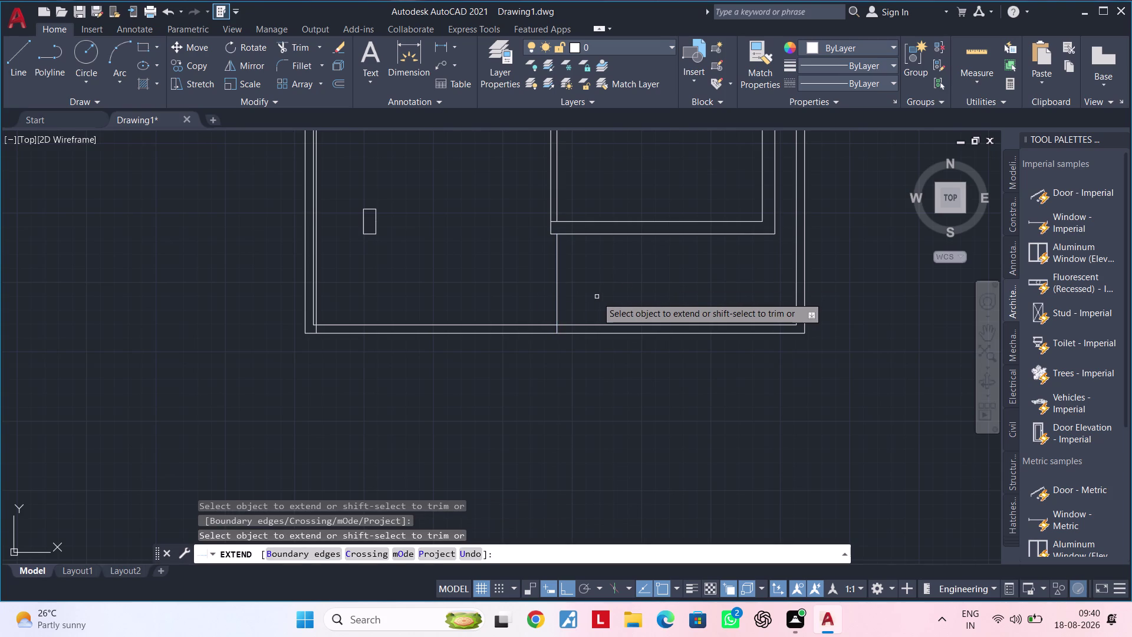
key(Escape)
key(Escape)
key(Escape)
key(Escape)
Pan to the right side of the room, abandoning another Extend attempt.
scroll(up, 3)
middle_drag(717, 292, 693, 305)
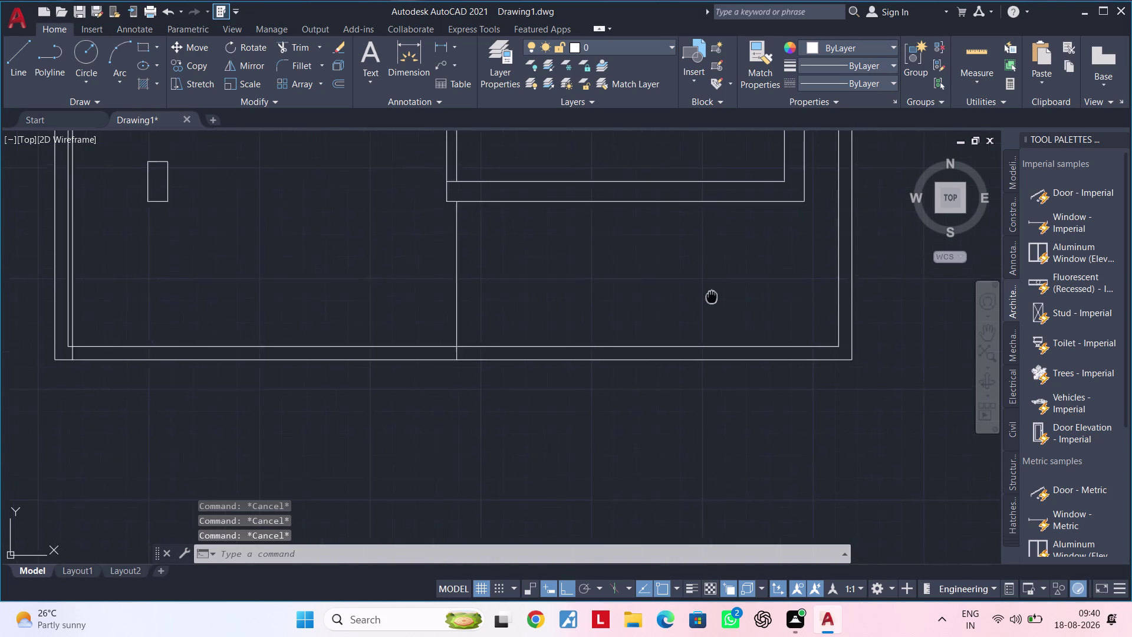
middle_drag(693, 305, 673, 309)
key(Escape)
key(Escape)
text(EX)
key(space)
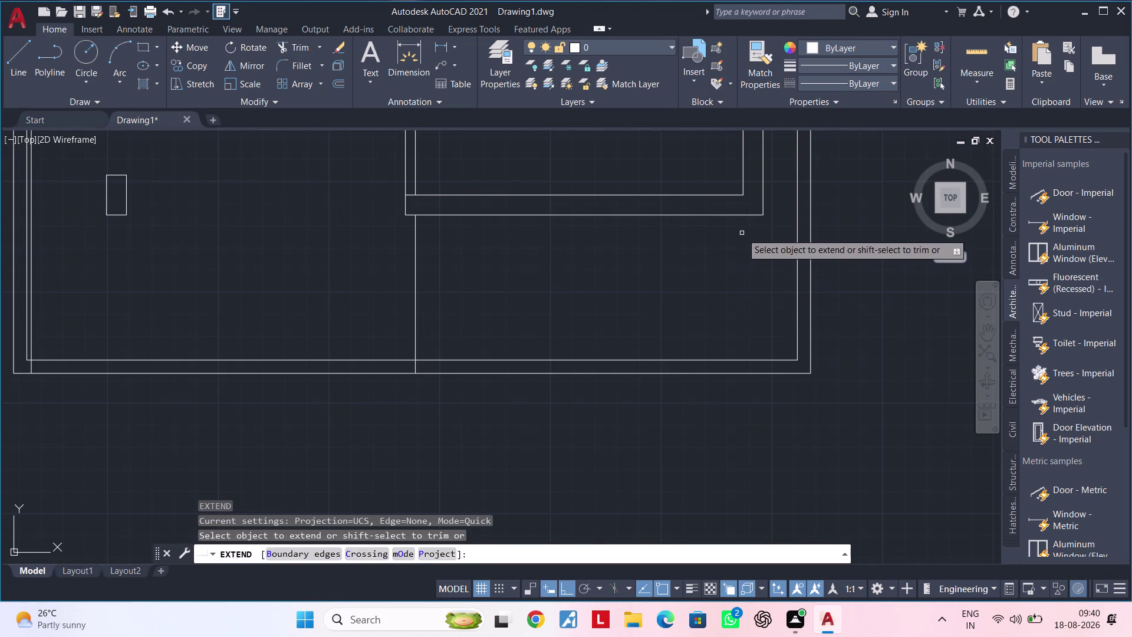
key(Escape)
key(Escape)
Draw a vertical line from the room's lower-right corner to the bottom wall.
key(l)
key(space)
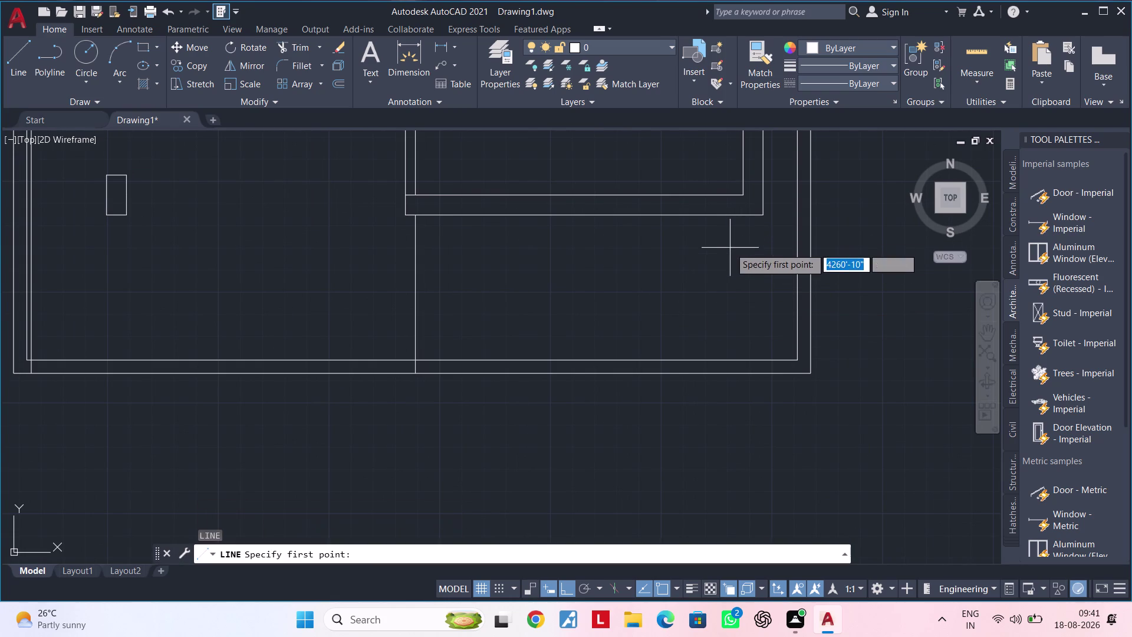
click(759, 216)
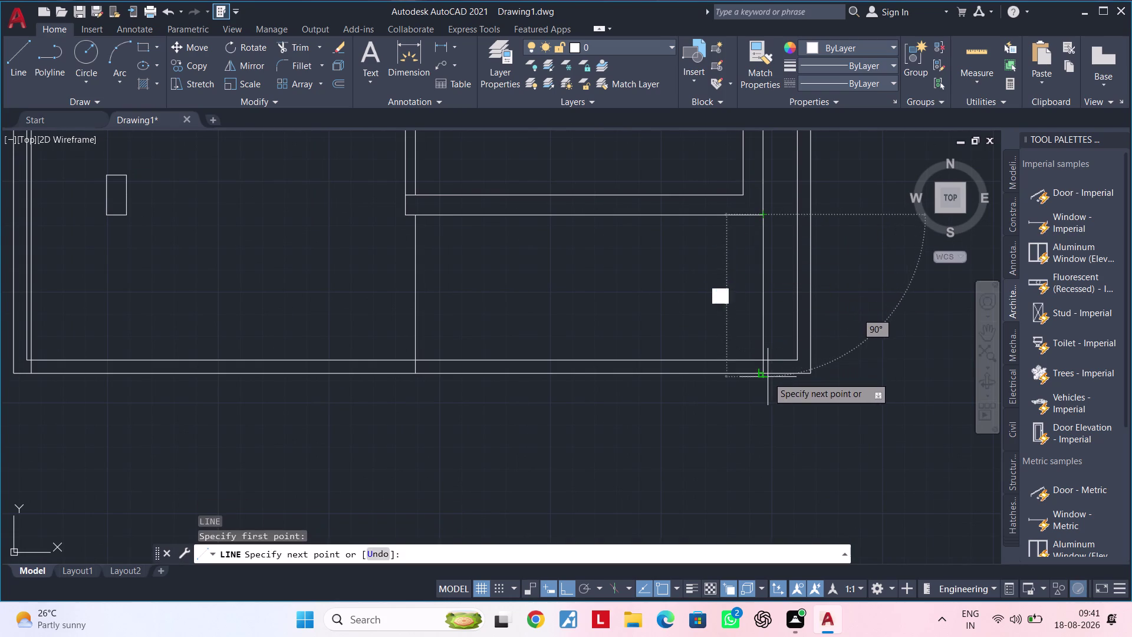
click(763, 376)
key(Escape)
key(Escape)
Trim away the bottom wall segment between the two vertical lines.
text(TR)
key(space)
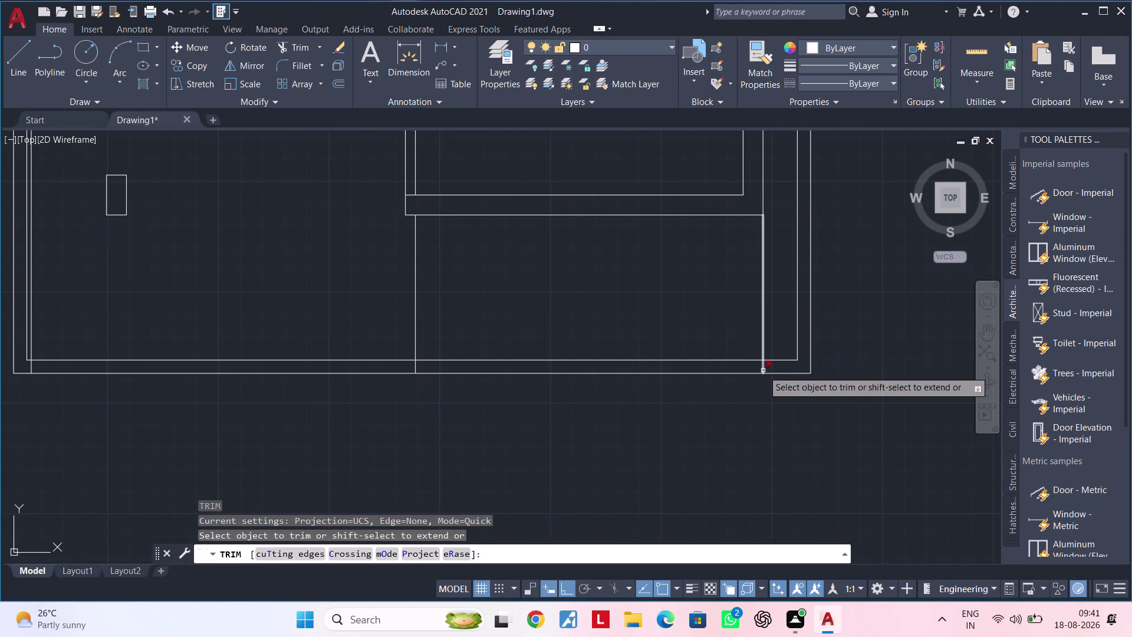
click(705, 360)
middle_drag(652, 351, 724, 351)
key(Escape)
key(Escape)
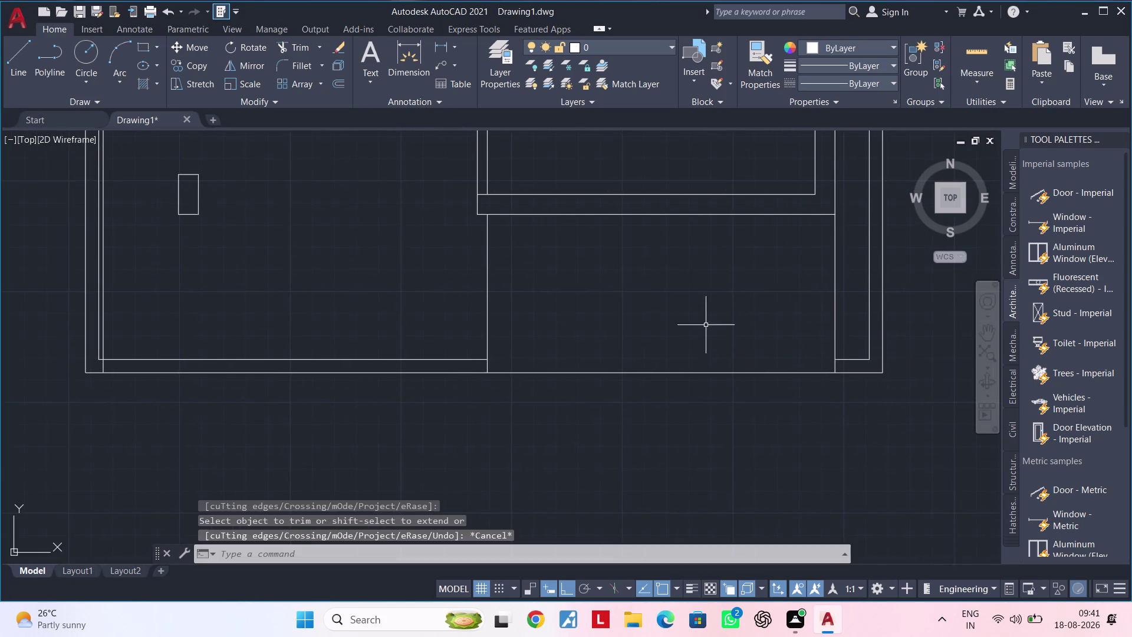
middle_drag(706, 324, 680, 343)
key(Escape)
key(Escape)
Start Offset with a 1-foot distance.
key(Escape)
key(Escape)
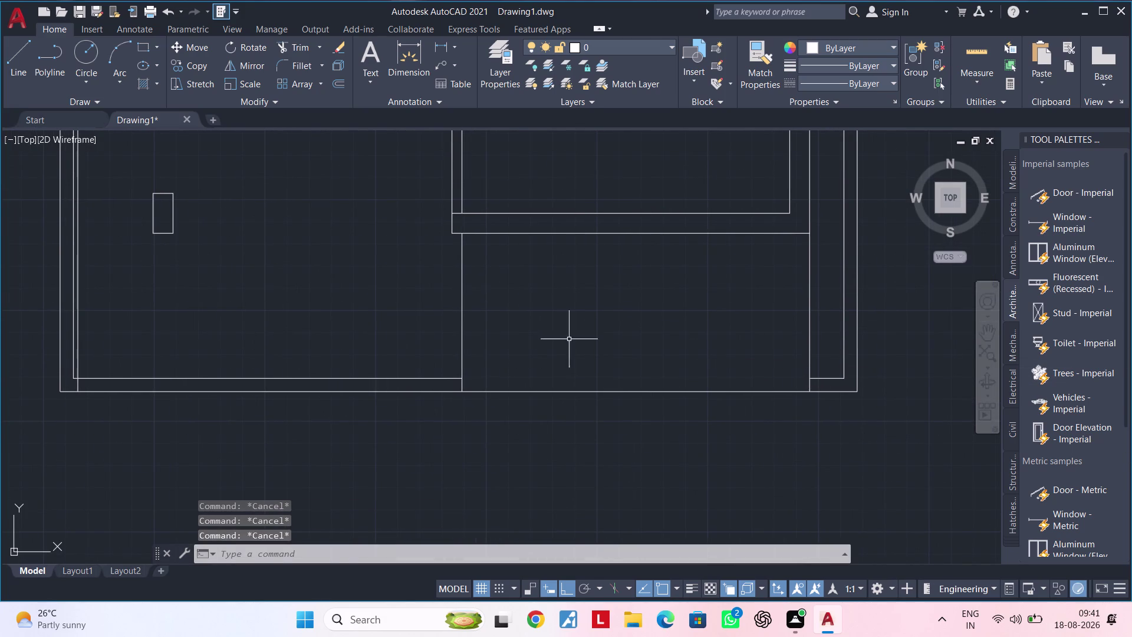
middle_drag(732, 331, 596, 330)
text(OF)
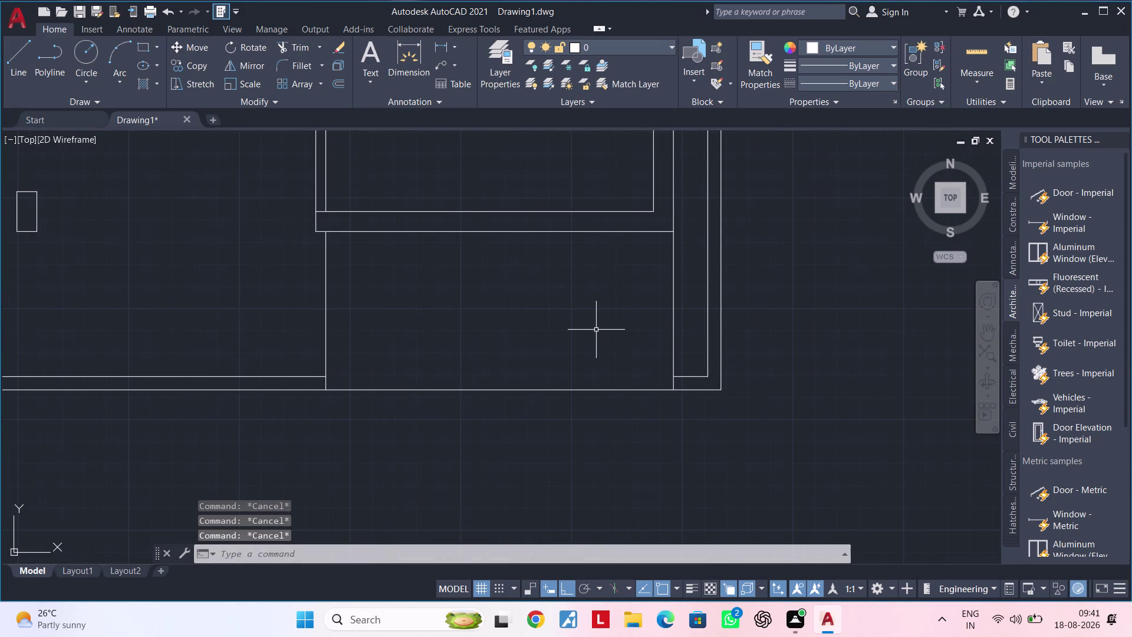
key(space)
text(1')
key(Return)
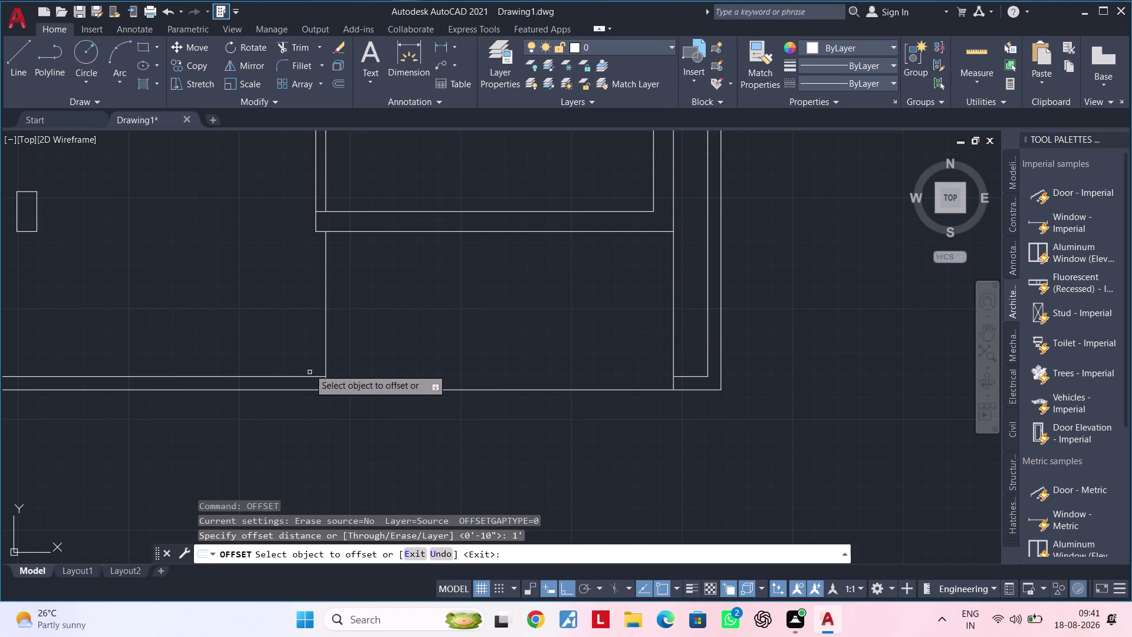
Offset eleven vertical tread lines at 1-foot spacing across the lower room.
click(324, 335)
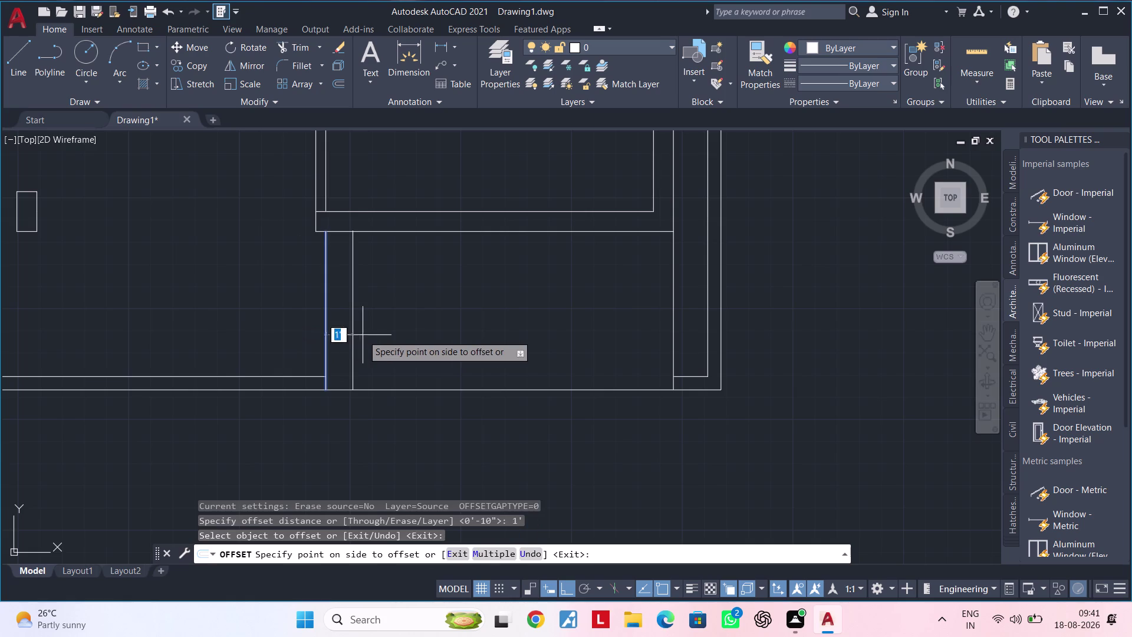
click(363, 335)
click(352, 335)
click(374, 335)
drag(378, 335, 384, 335)
click(410, 335)
click(404, 336)
click(439, 337)
click(431, 336)
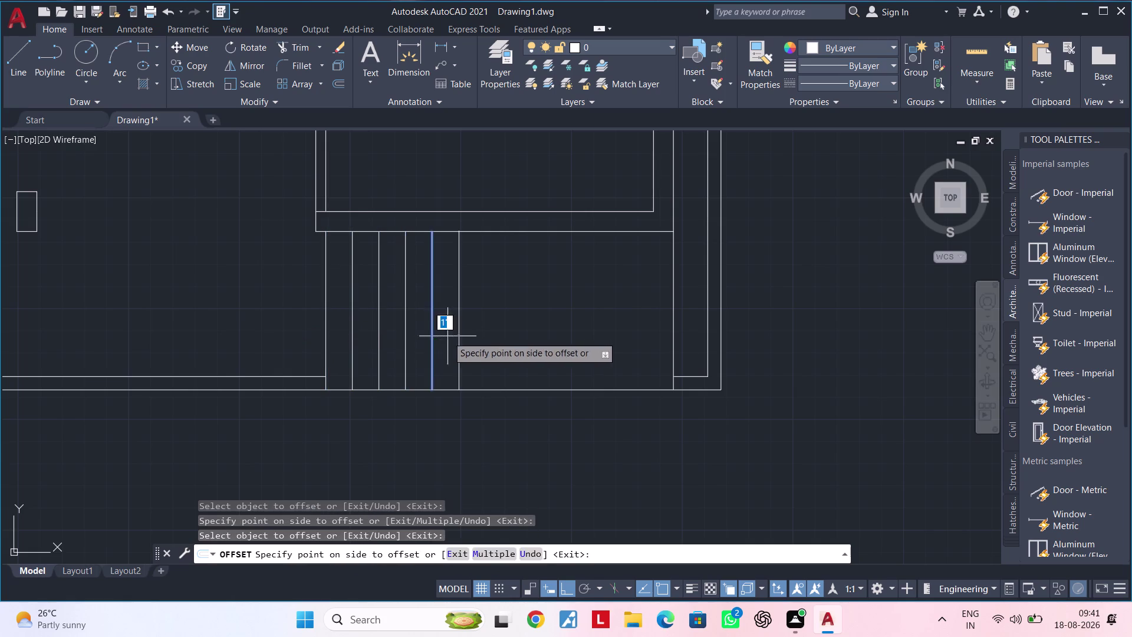
click(469, 336)
click(460, 337)
click(482, 337)
click(486, 338)
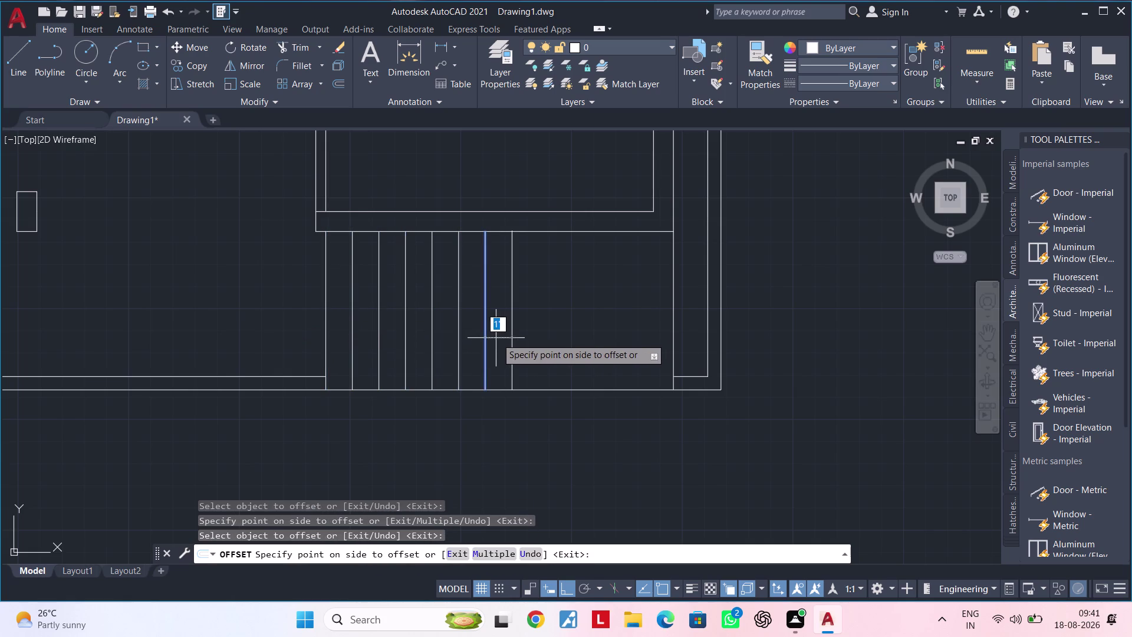
click(514, 339)
click(513, 339)
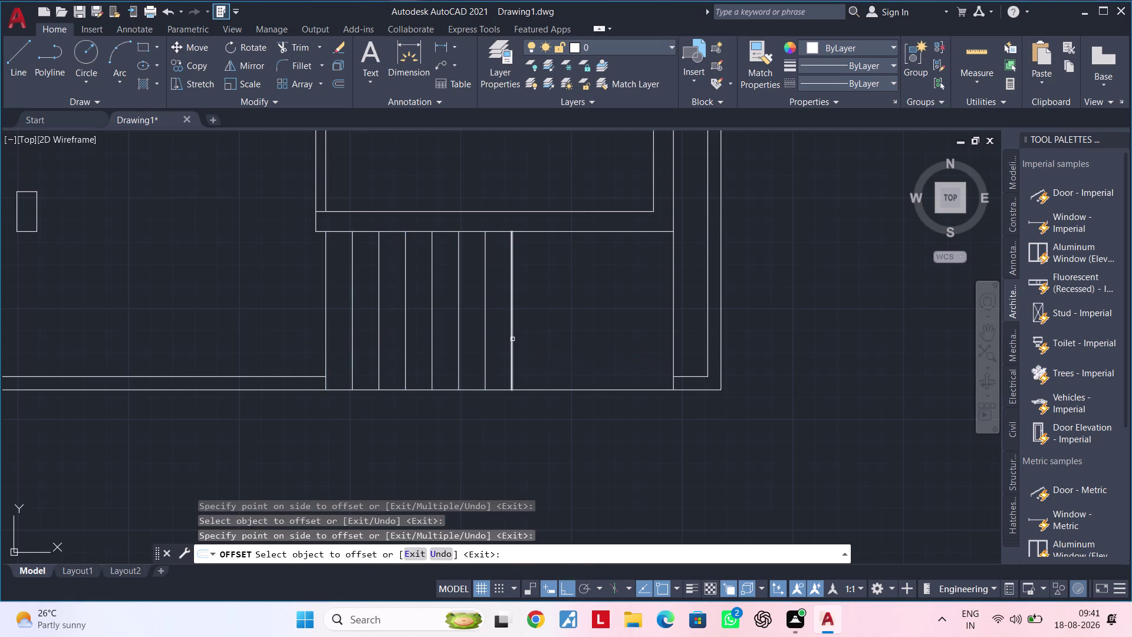
click(543, 338)
click(539, 338)
click(555, 337)
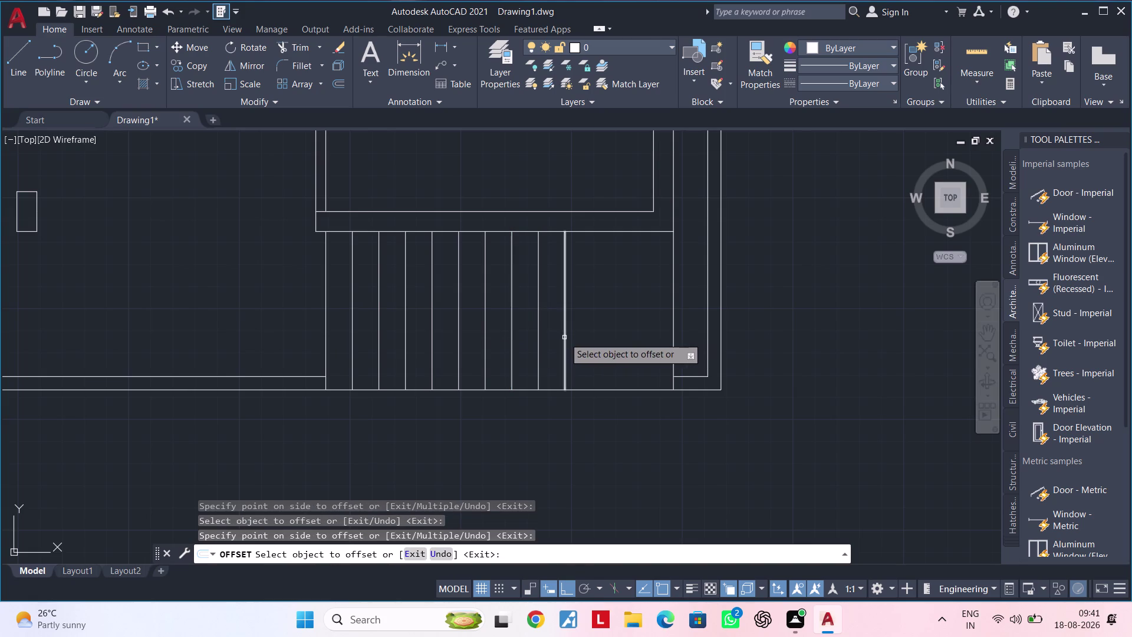
click(564, 337)
click(590, 336)
click(590, 336)
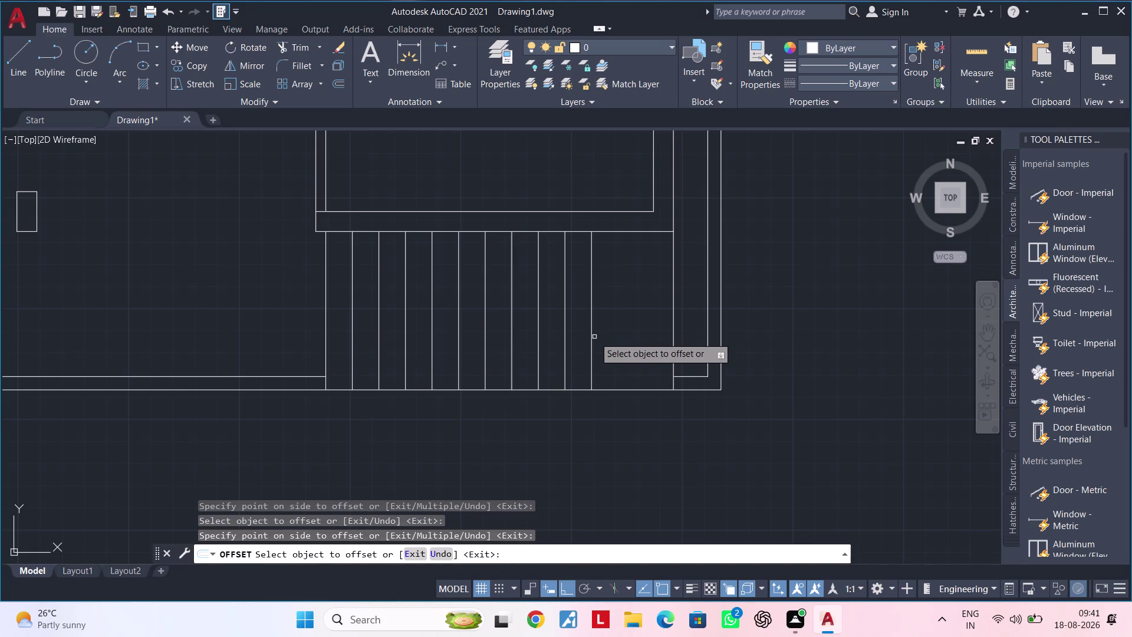
click(592, 338)
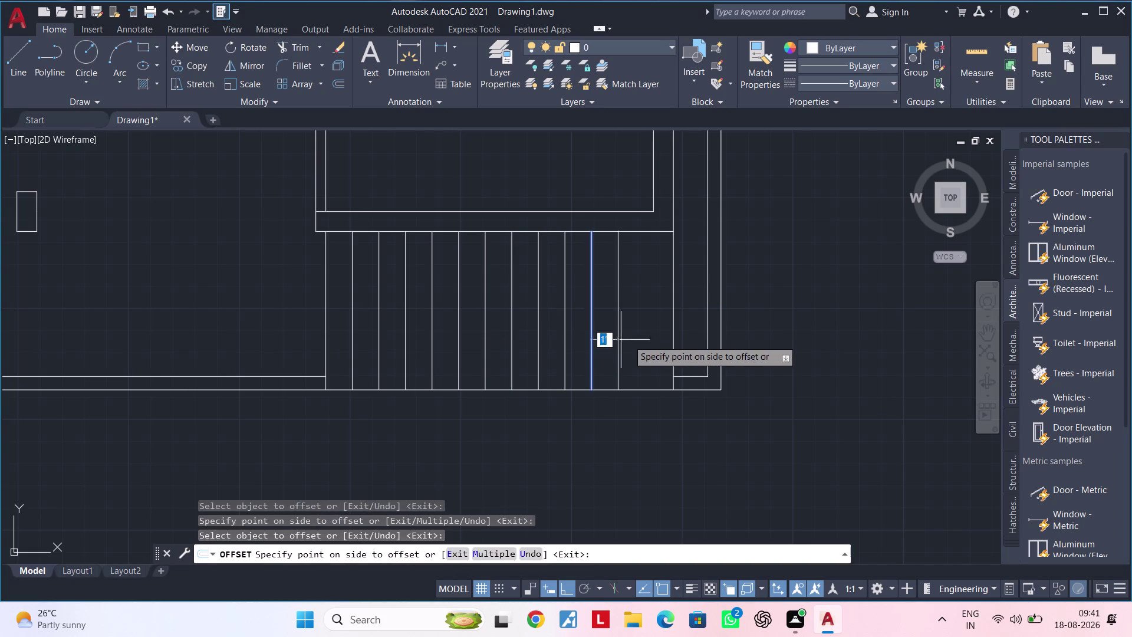
click(649, 340)
Window-select all the tread lines and delete them.
key(Escape)
key(Escape)
click(634, 326)
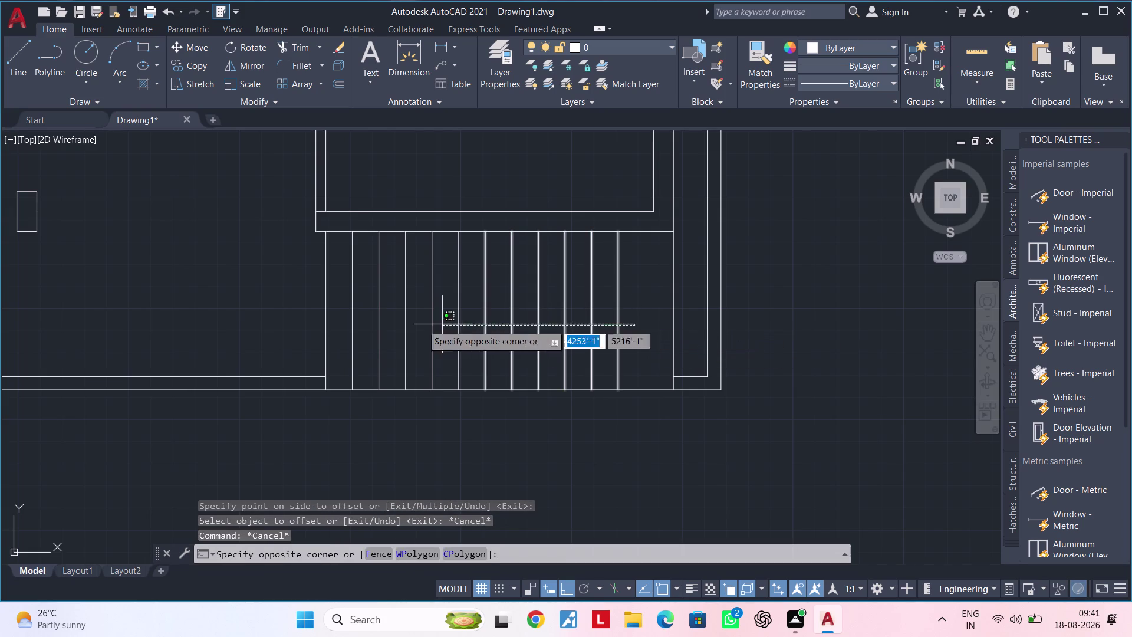
click(346, 324)
key(Delete)
Offset the stair edge line 10" to the right to create the first tread lines.
middle_drag(346, 329, 347, 329)
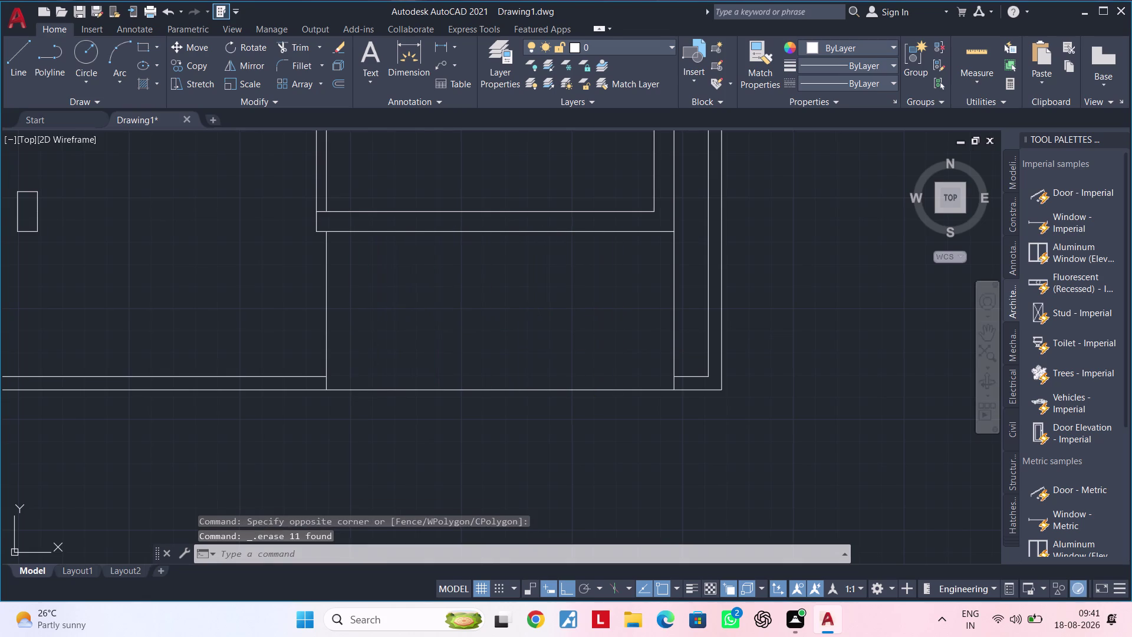
middle_drag(347, 329, 477, 318)
scroll(up, 3)
key(Escape)
key(Escape)
key(Escape)
text(OF)
key(space)
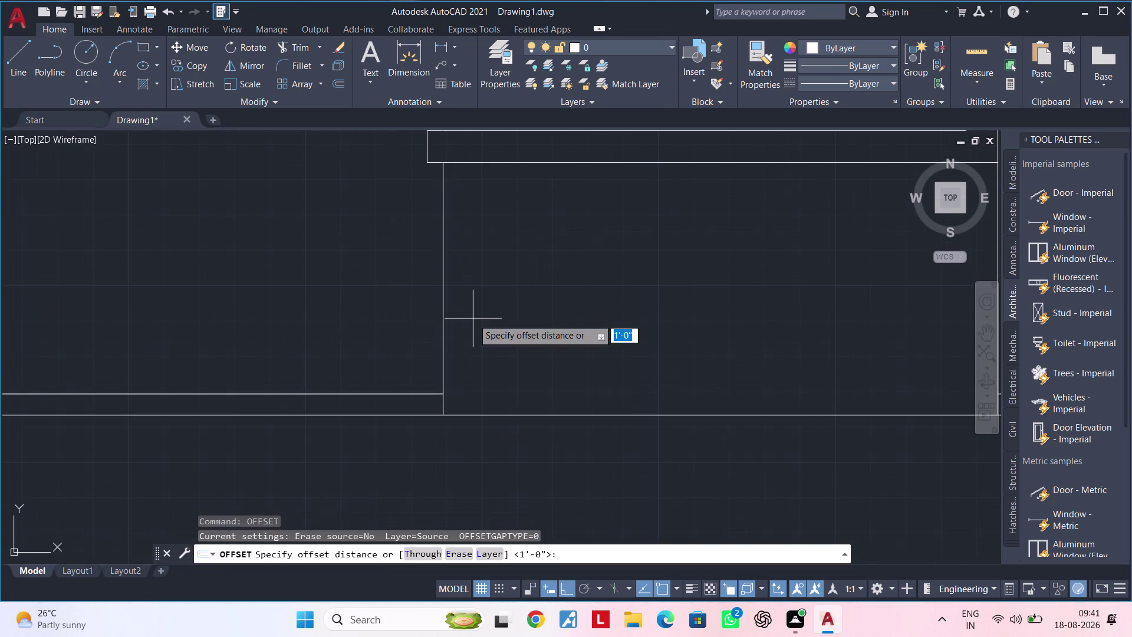
text(10")
key(Return)
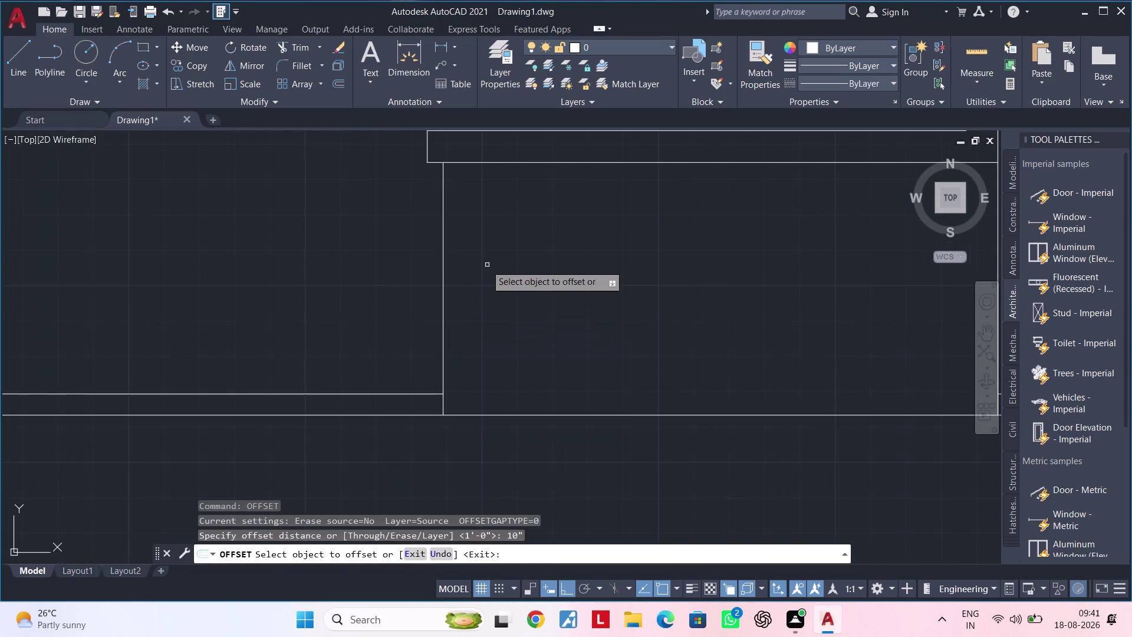
click(442, 275)
click(532, 277)
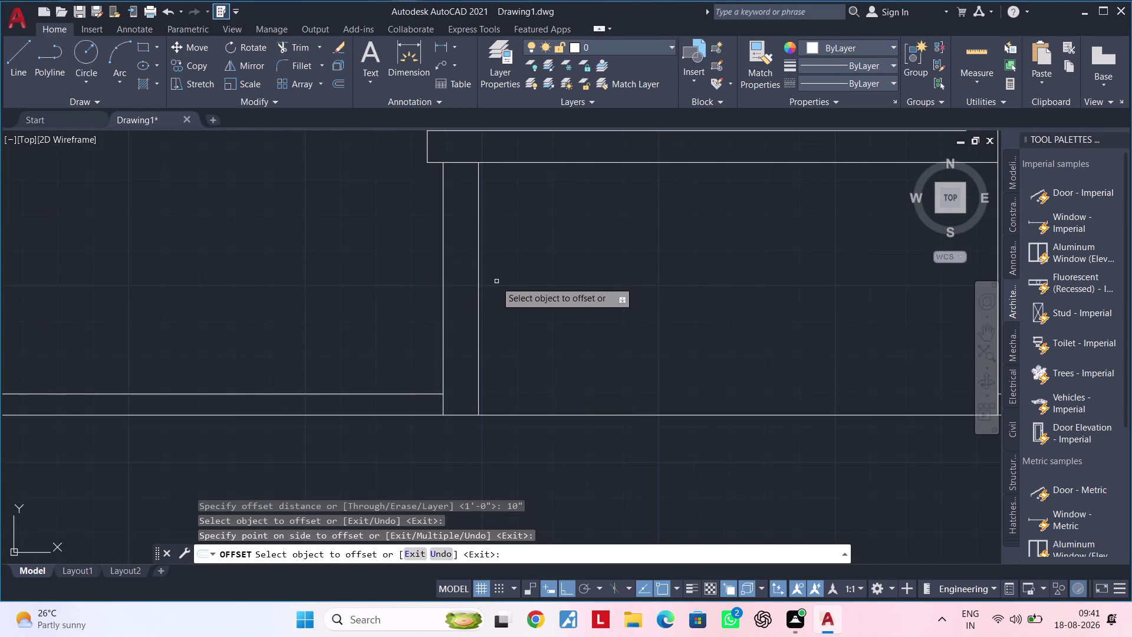
click(477, 286)
double_click(575, 281)
click(514, 289)
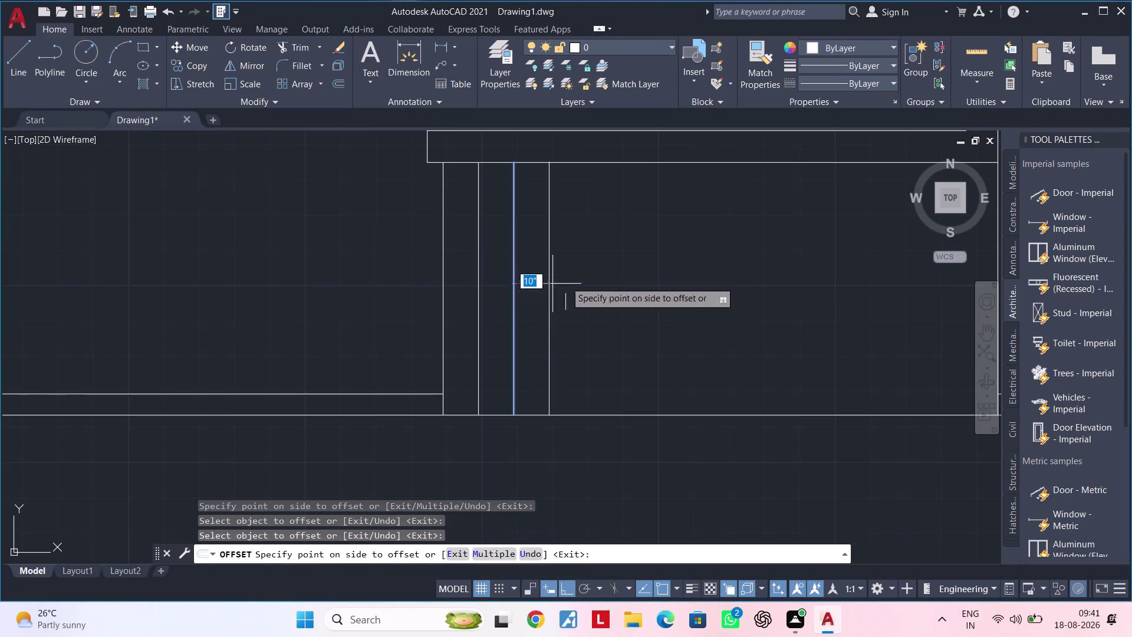
Keep offsetting each newest tread line 10" rightward across the staircase.
click(620, 276)
drag(550, 287, 556, 287)
double_click(630, 285)
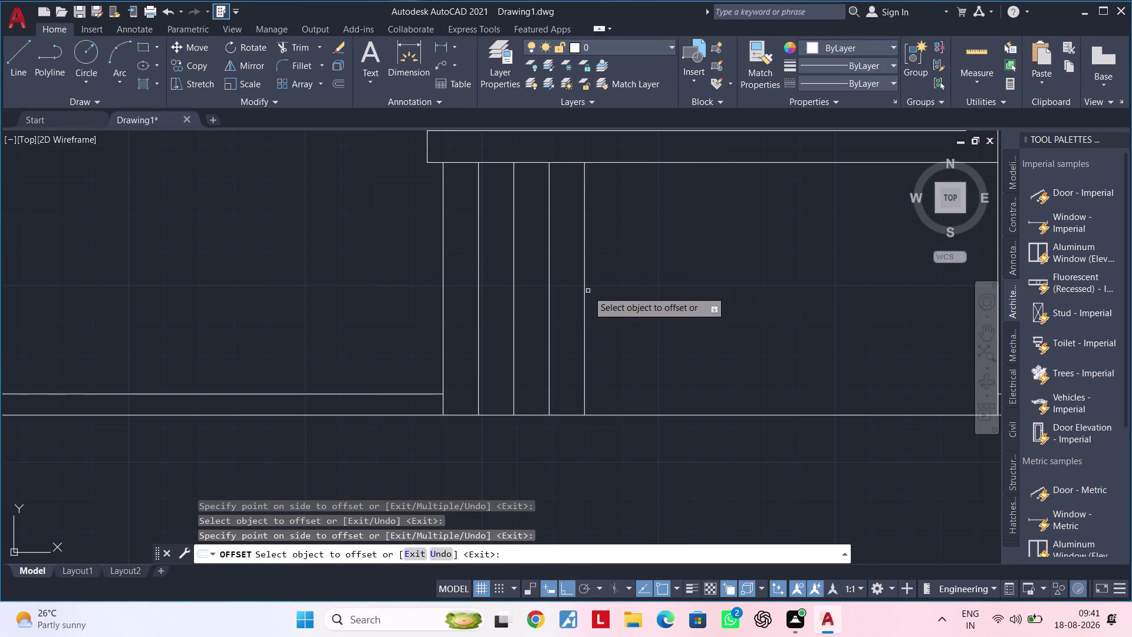
click(586, 291)
click(636, 288)
click(620, 288)
click(650, 285)
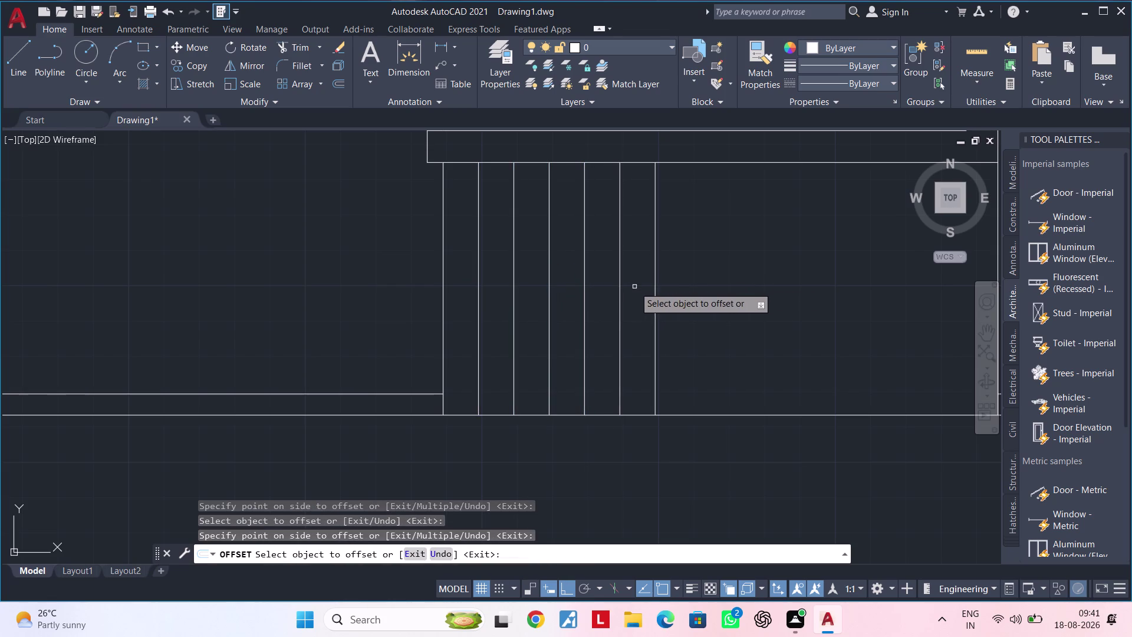
click(655, 286)
click(694, 283)
middle_drag(738, 278, 602, 326)
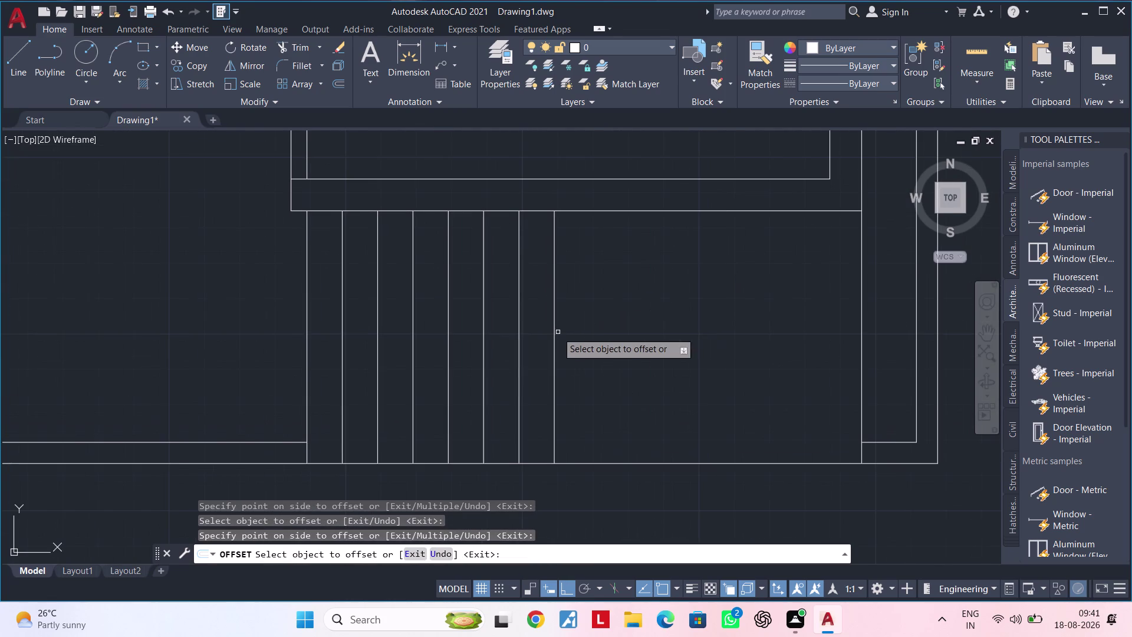
click(557, 332)
click(599, 326)
drag(590, 327, 595, 326)
click(635, 323)
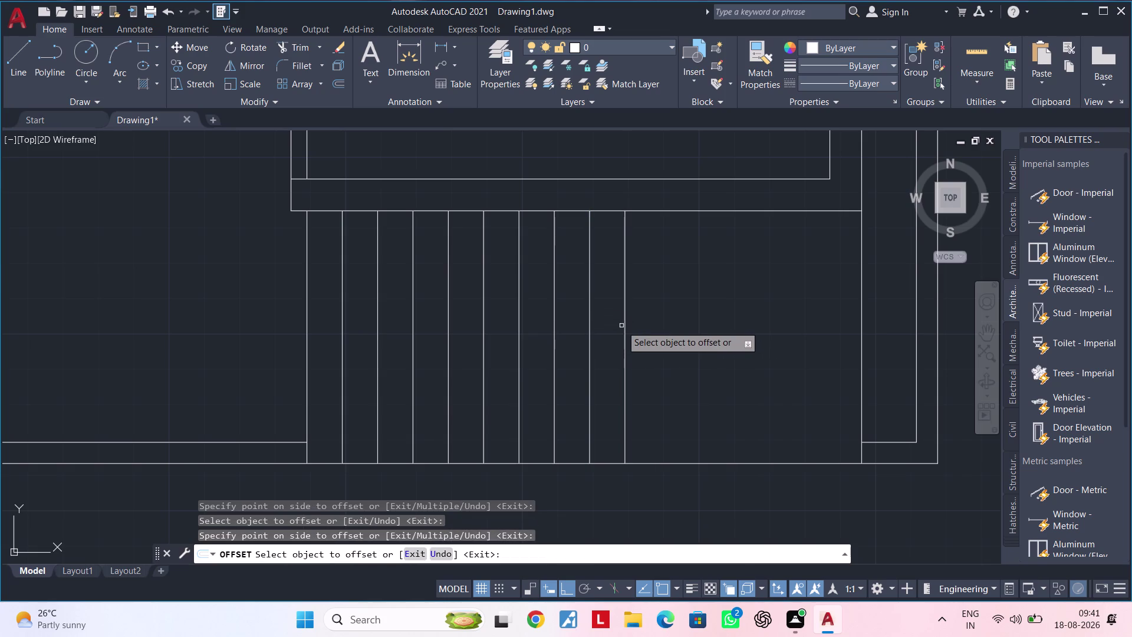
click(624, 325)
click(692, 322)
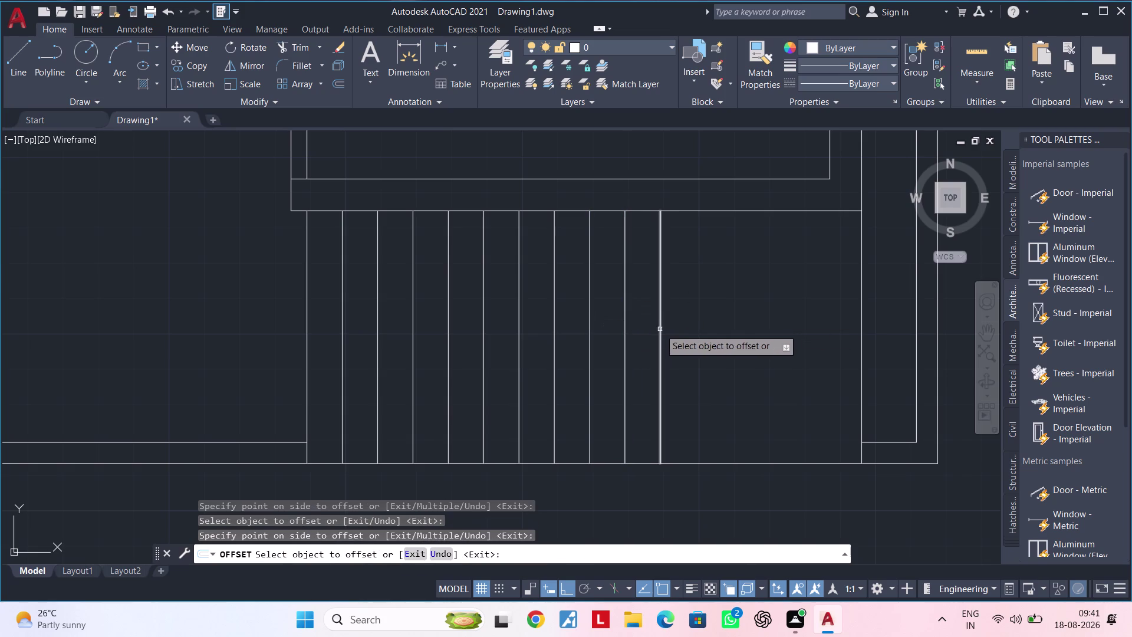
click(659, 329)
click(710, 323)
click(662, 327)
click(706, 318)
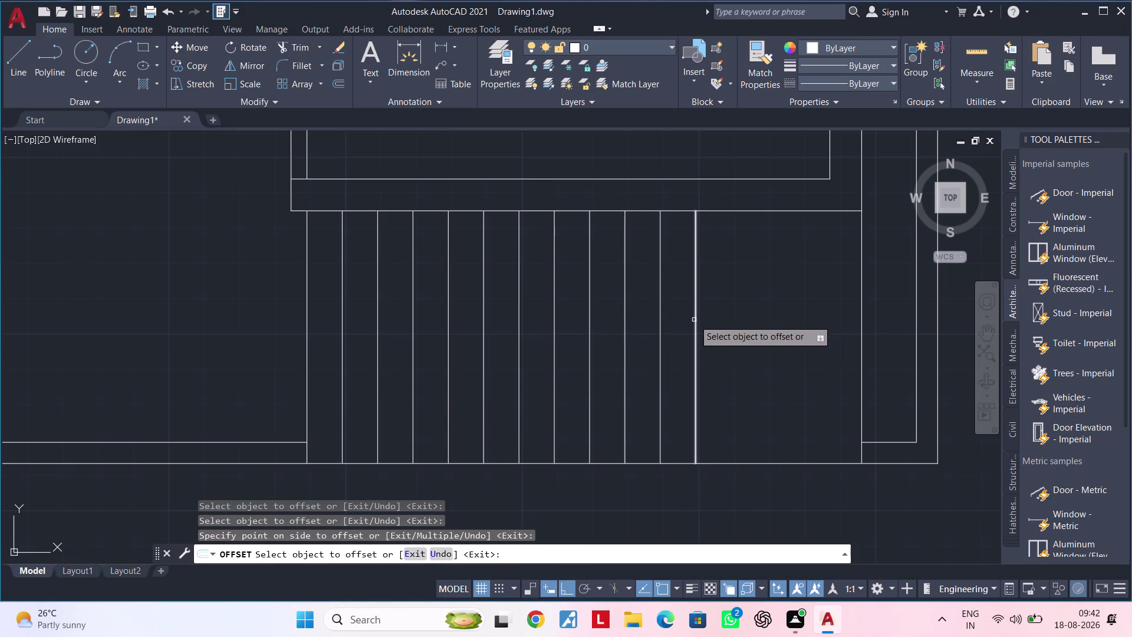
click(694, 319)
click(737, 317)
Zoom out to view the whole plan and end the offset command.
scroll(down, 3)
middle_drag(766, 308, 735, 416)
scroll(down, 3)
middle_drag(722, 413, 721, 367)
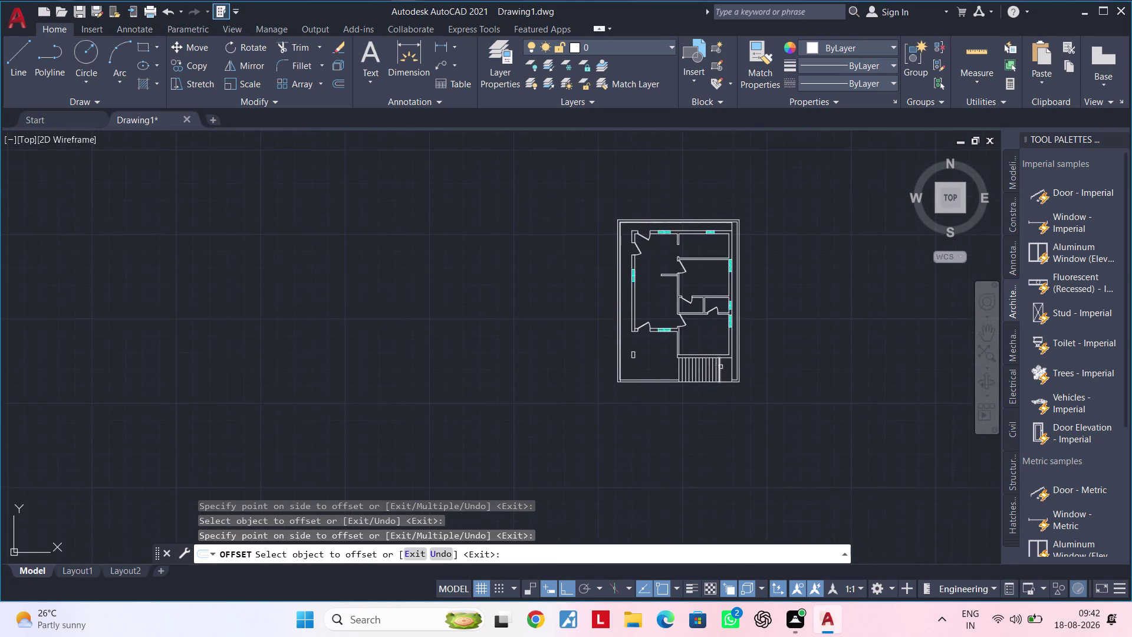
scroll(up, 3)
middle_drag(739, 382, 663, 380)
scroll(up, 3)
middle_drag(741, 362, 757, 359)
key(Escape)
key(Escape)
key(Escape)
key(Escape)
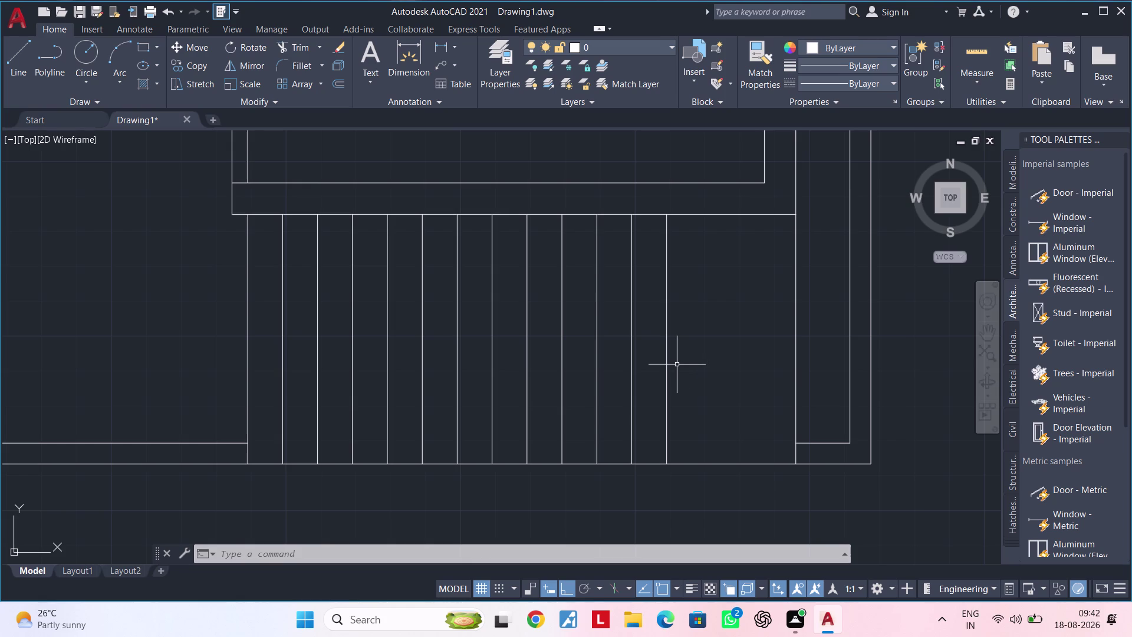
Draw a horizontal line from the treads' right end to the left stair edge.
key(Escape)
key(Escape)
key(Escape)
text(L)
key(space)
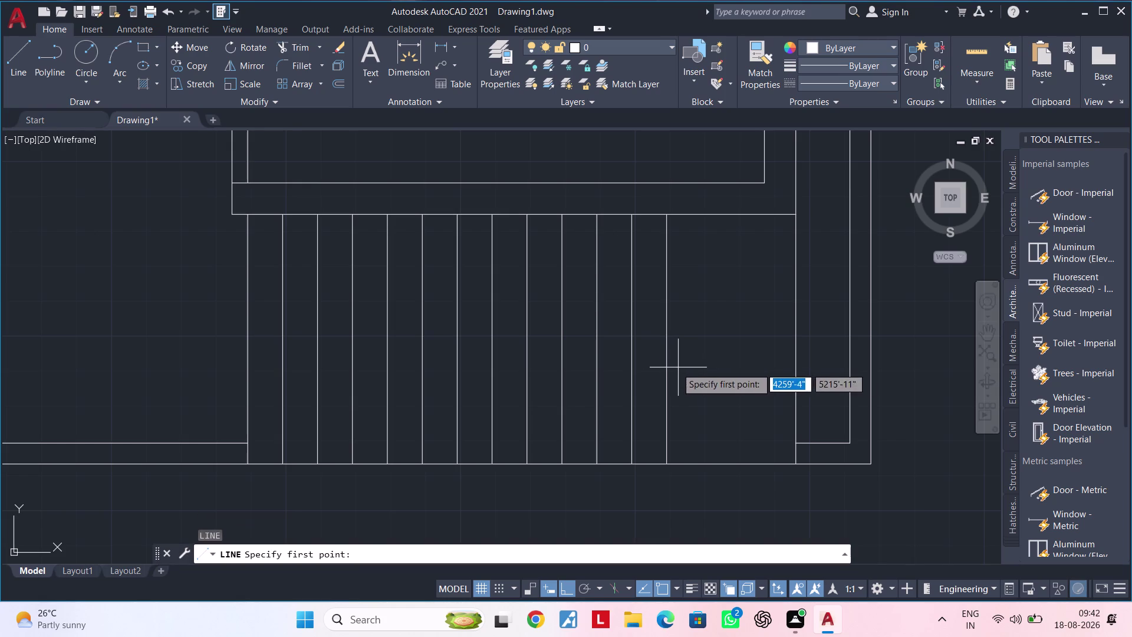
click(668, 336)
drag(668, 336, 597, 338)
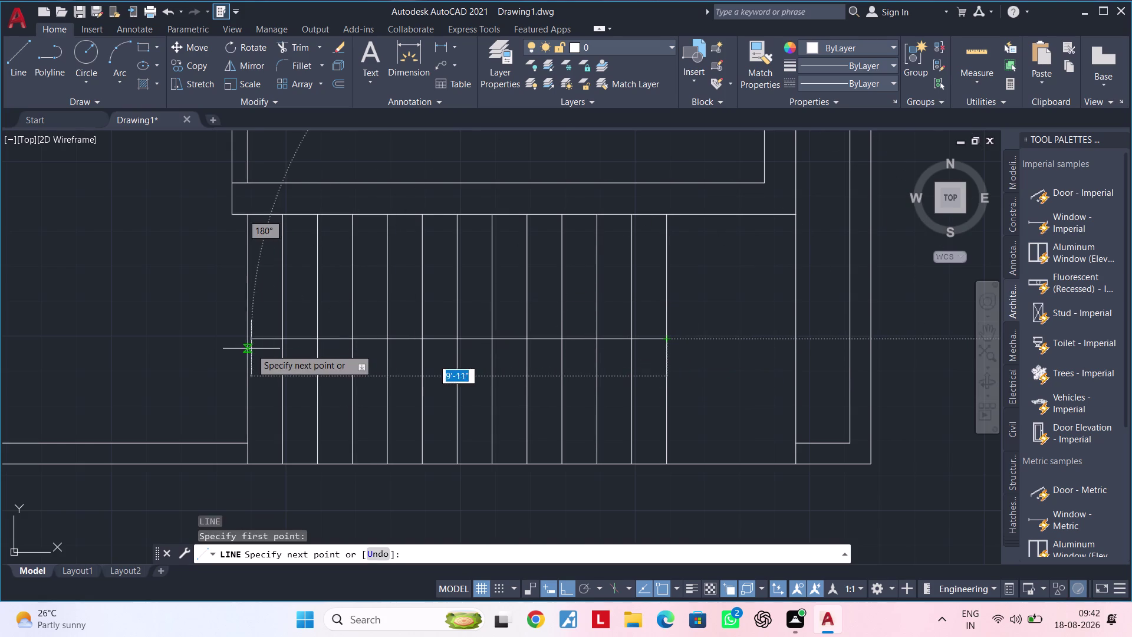
click(245, 341)
key(Escape)
key(Escape)
key(Escape)
key(Escape)
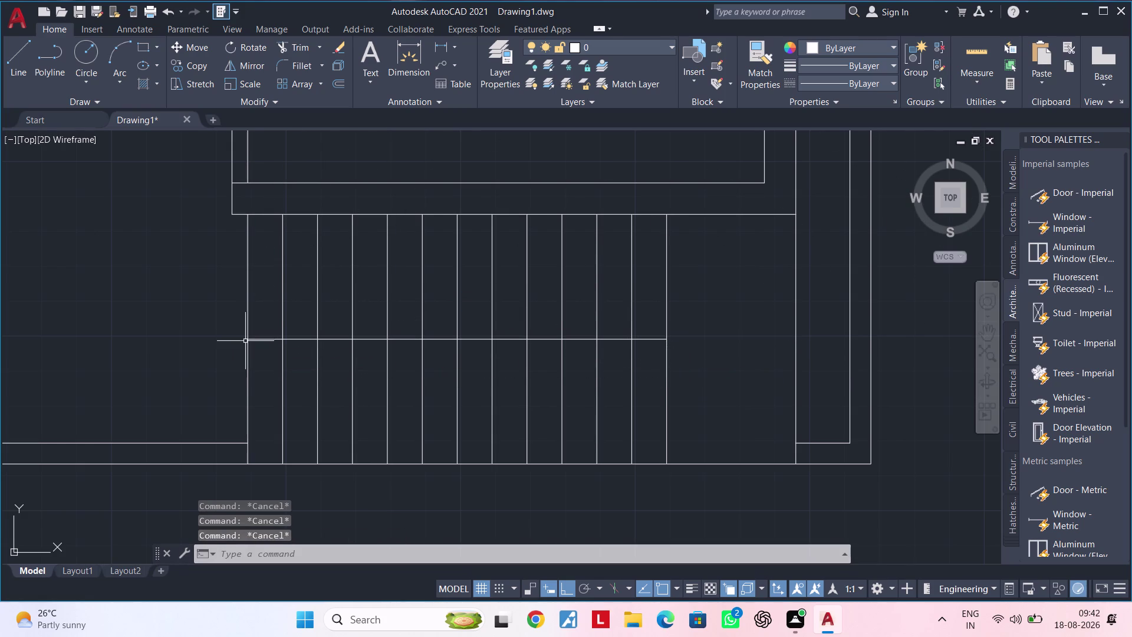
key(Escape)
key(Escape)
text(TR)
key(space)
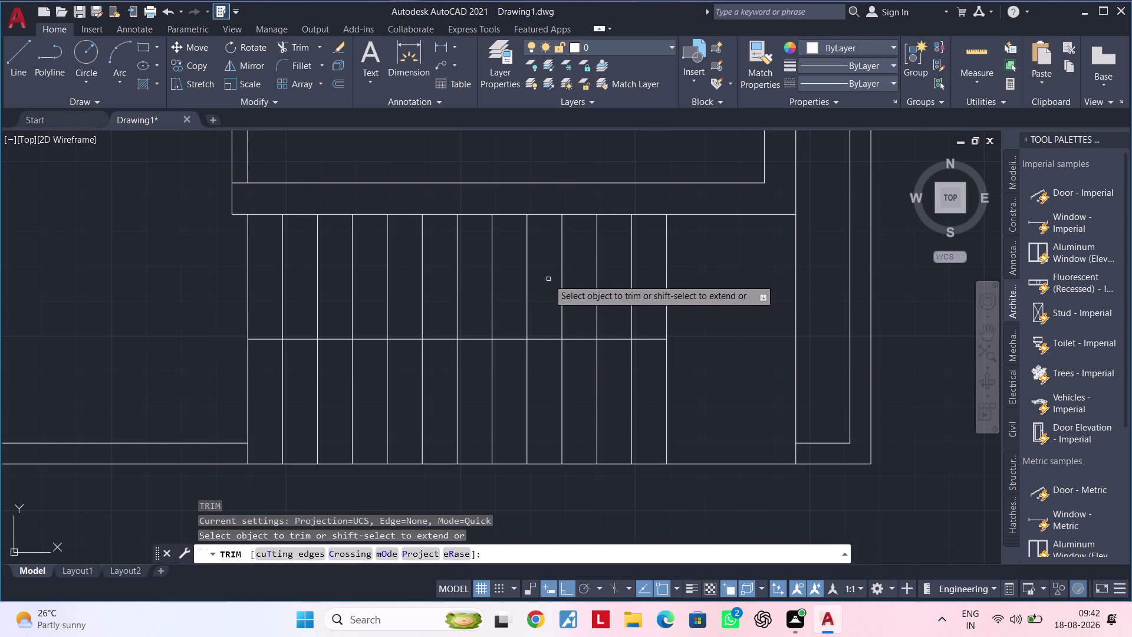
Trim away the upper-left tread segments with a fence across them.
click(475, 288)
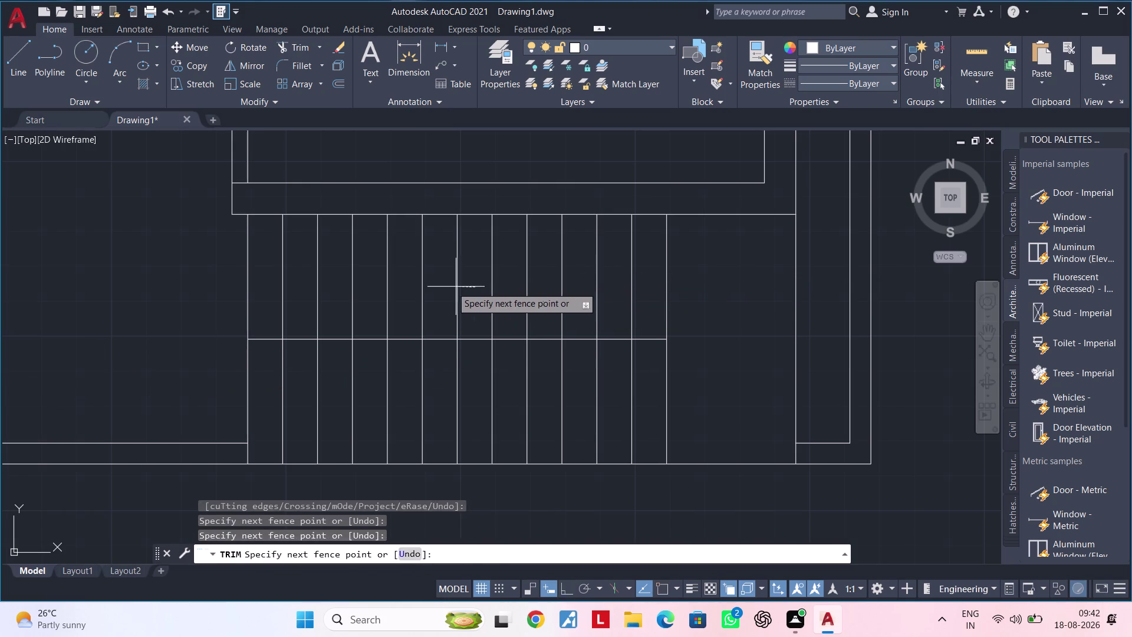
drag(422, 286, 333, 286)
click(302, 287)
drag(287, 287, 267, 287)
drag(212, 283, 386, 276)
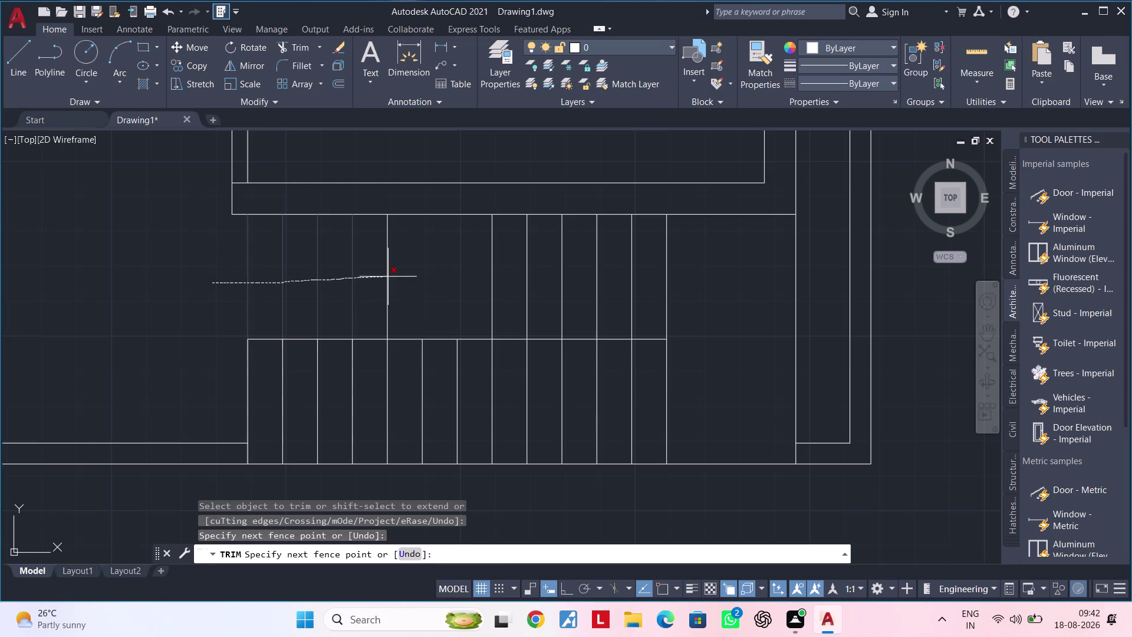
drag(387, 276, 406, 276)
click(406, 276)
key(Escape)
key(Escape)
key(Escape)
key(Escape)
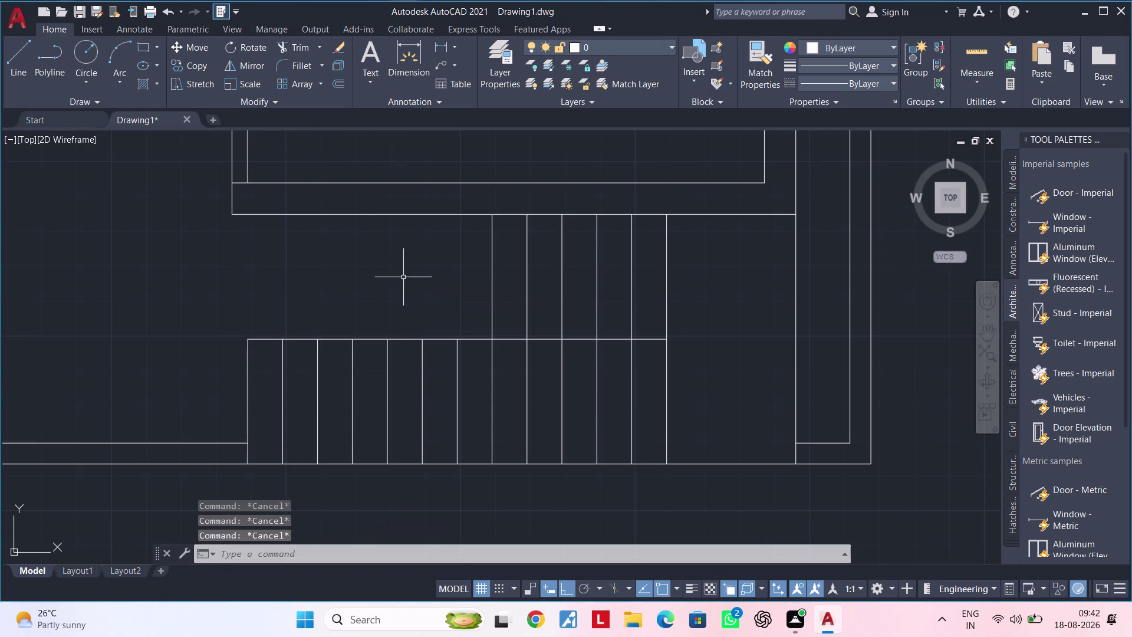
Draw a horizontal line through the lower treads, extending past their right end.
scroll(down, 3)
middle_drag(403, 275, 342, 276)
key(Escape)
key(Escape)
middle_drag(514, 285, 556, 247)
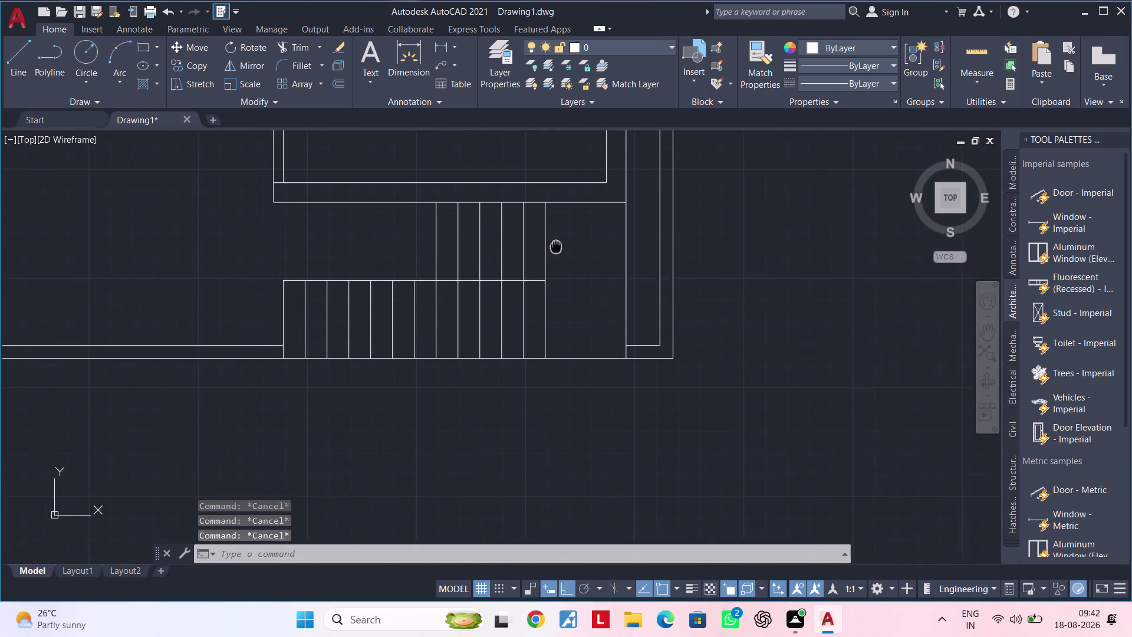
middle_drag(556, 246, 558, 245)
key(Escape)
key(Escape)
scroll(up, 3)
middle_drag(335, 318, 288, 320)
key(Escape)
key(l)
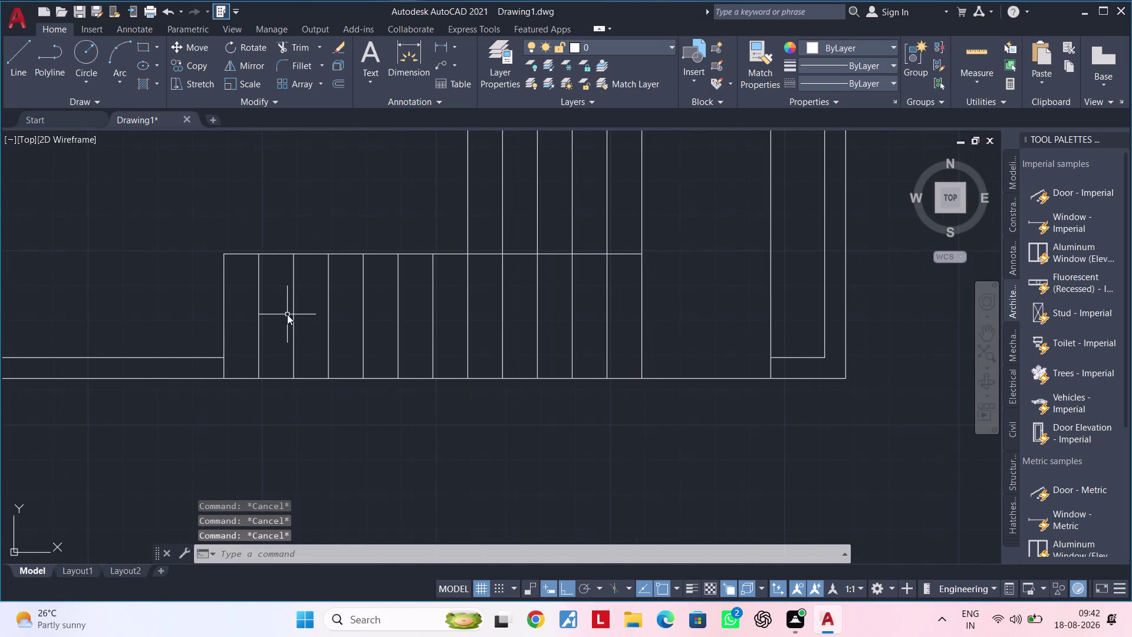
key(space)
click(223, 316)
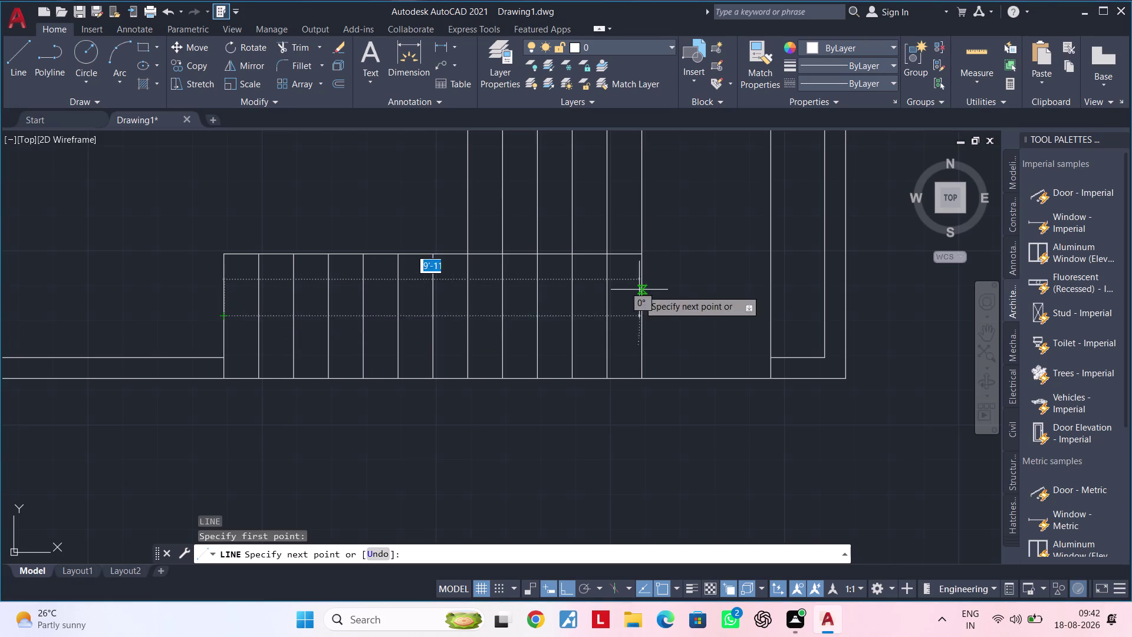
click(706, 314)
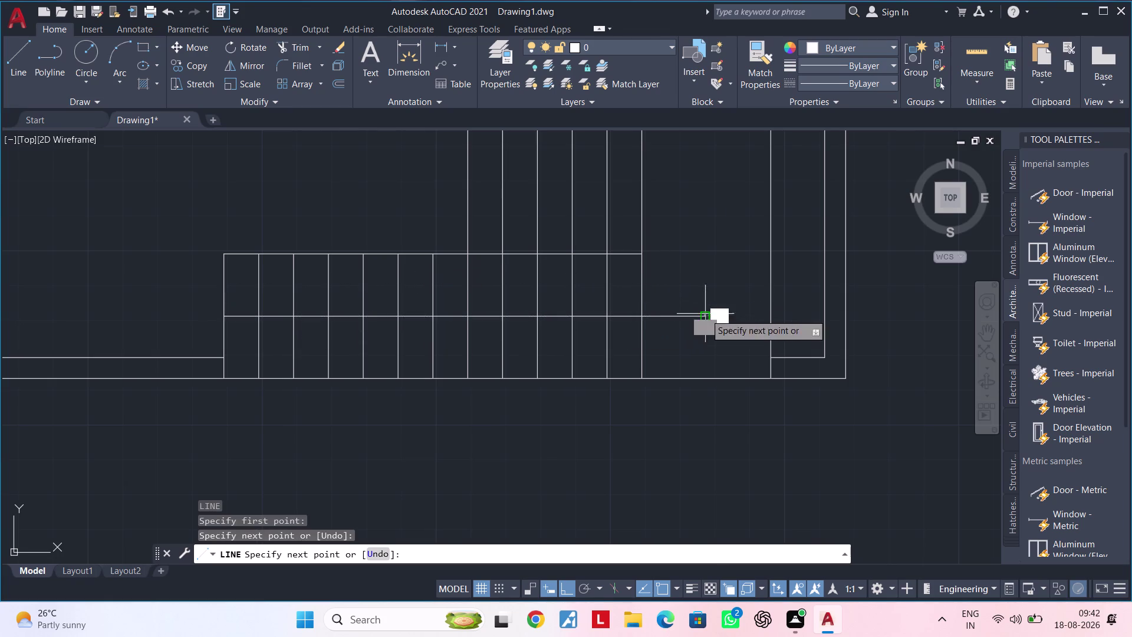
Draw an L-shaped outline beside the upper treads, ending at their left edge.
middle_drag(699, 233, 699, 336)
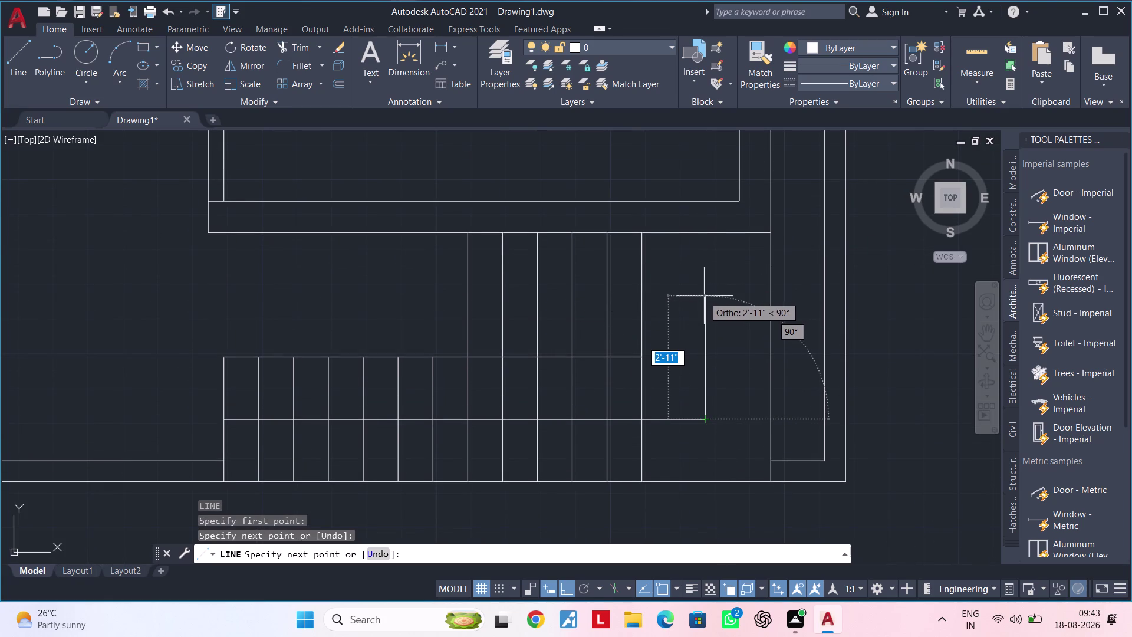
double_click(705, 296)
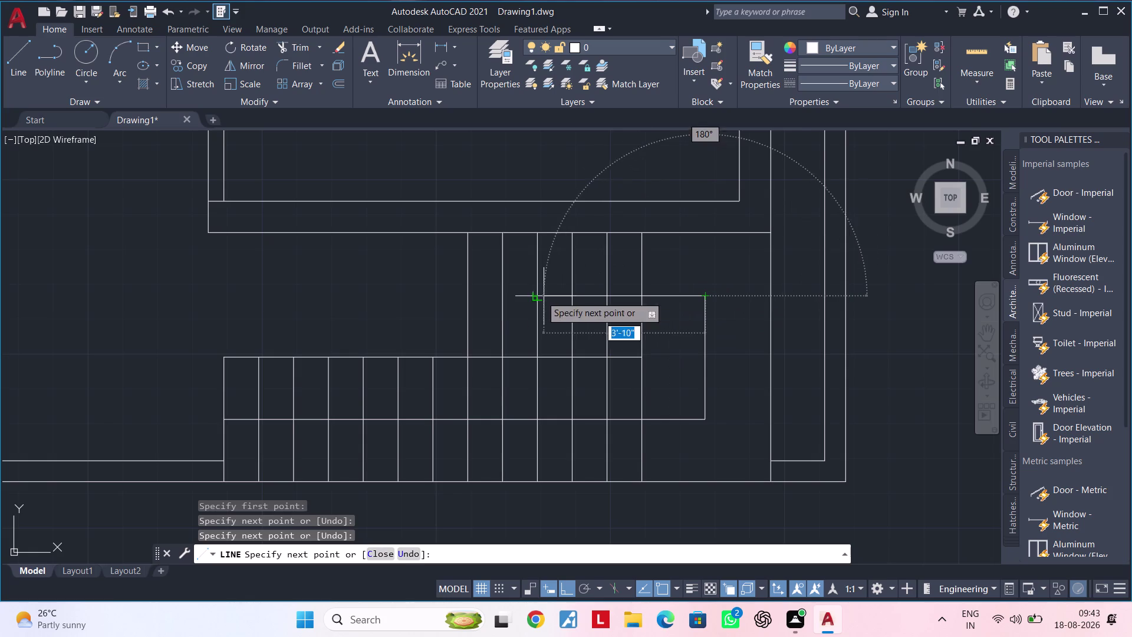
click(468, 296)
key(Escape)
key(Escape)
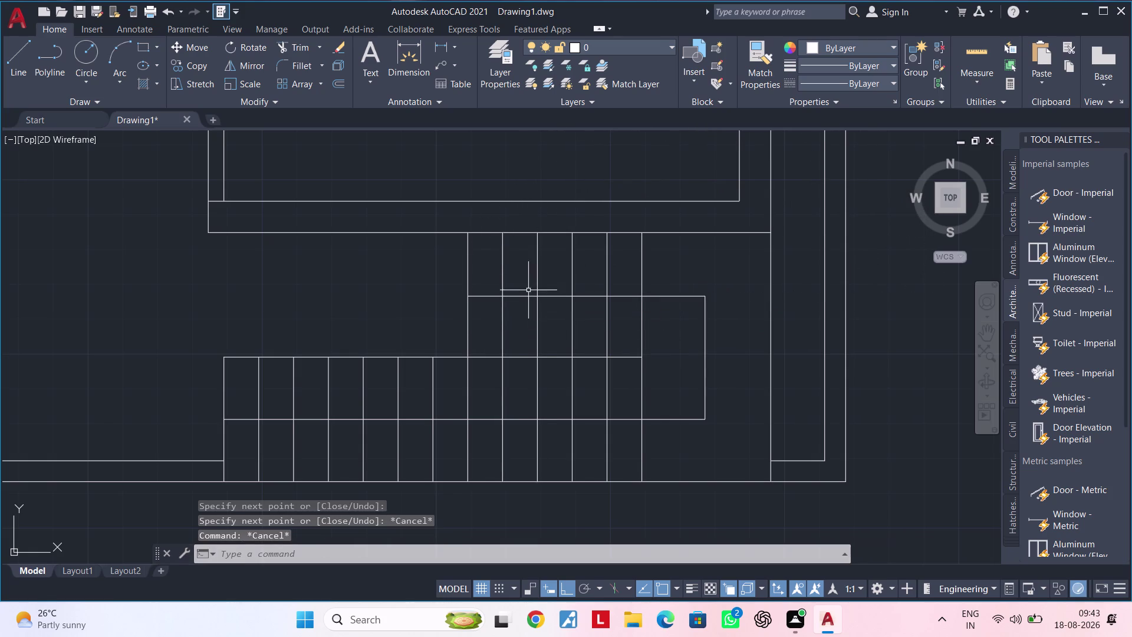
key(Escape)
key(Escape)
key(Escape)
Draw a short angled line rising from the stair tread corner.
key(l)
key(space)
scroll(up, 3)
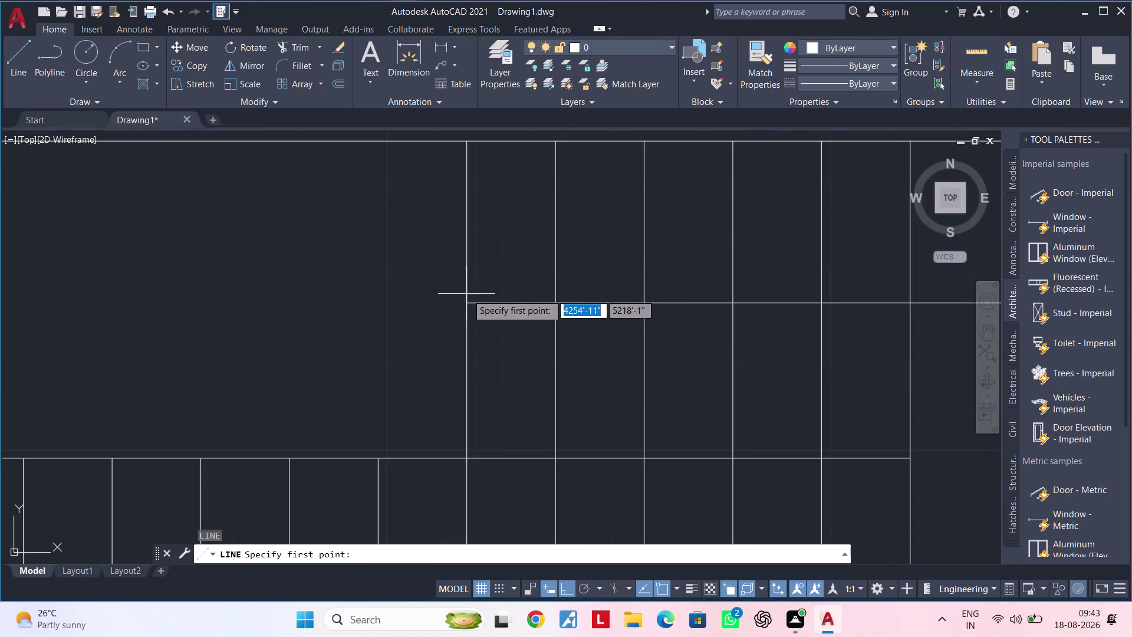
click(469, 300)
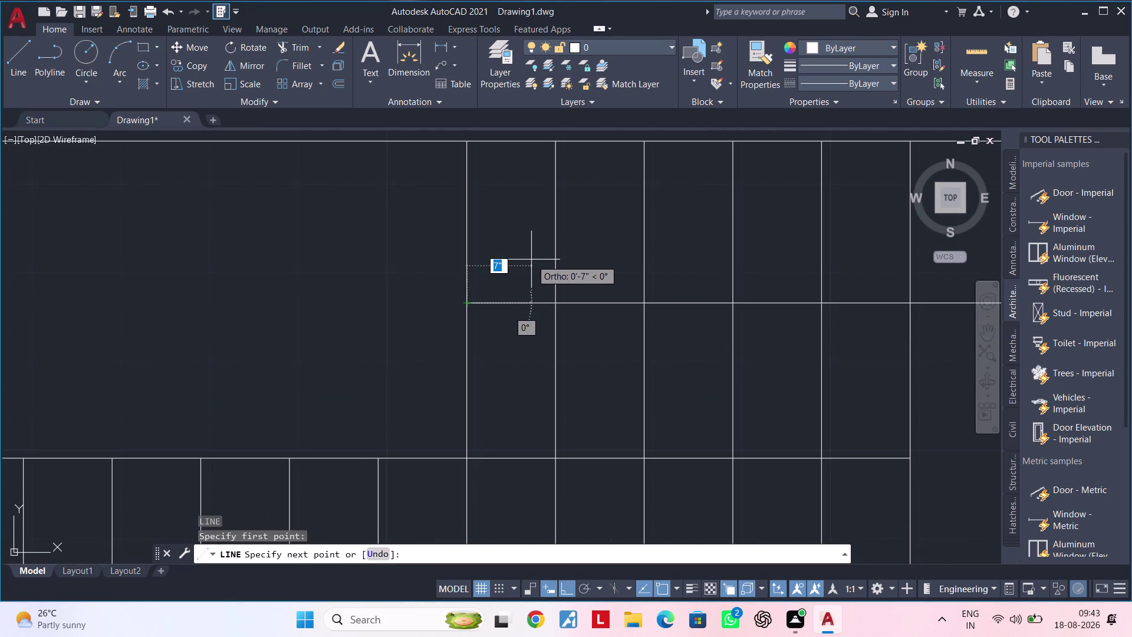
click(556, 243)
key(Escape)
key(Escape)
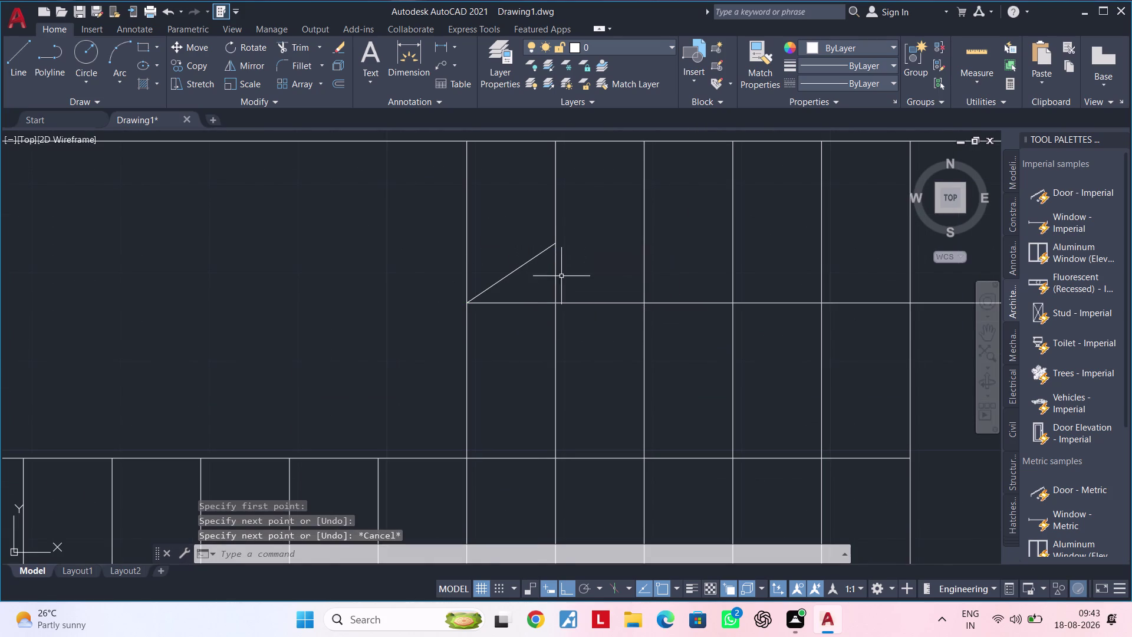
Select the angled line and start mirroring it with MI, then cancel.
click(531, 266)
key(Escape)
click(531, 262)
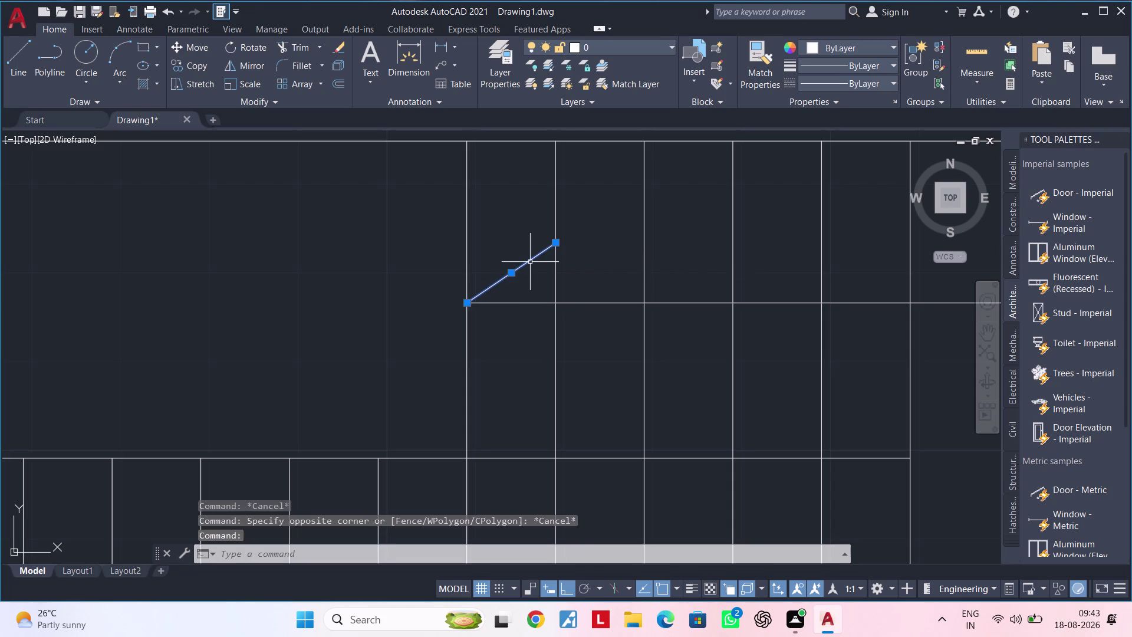
text(MI)
key(space)
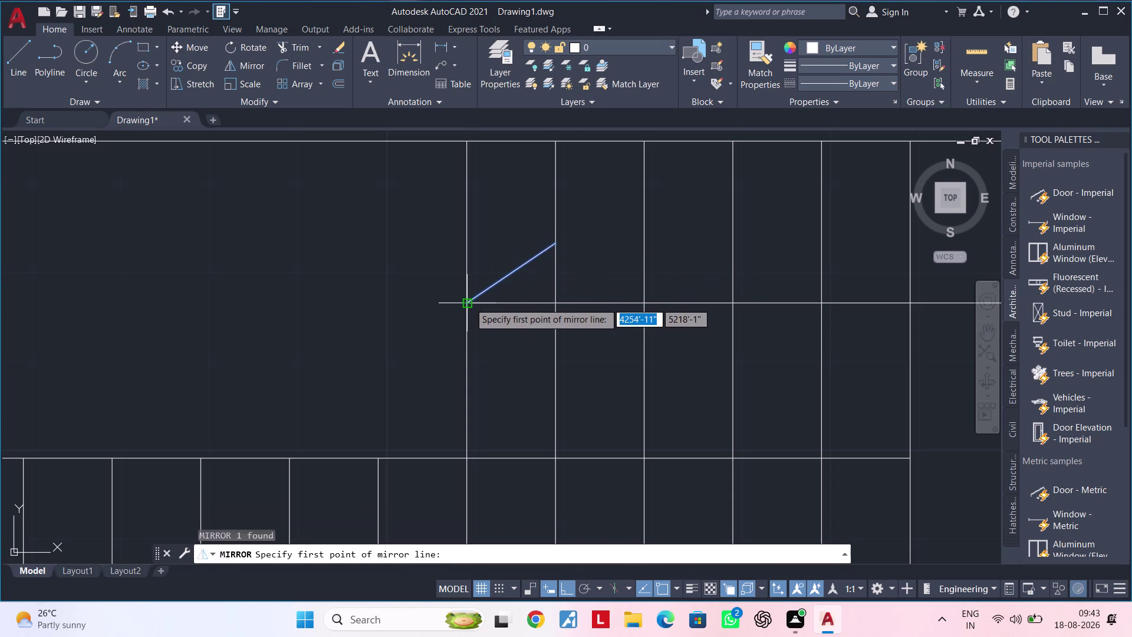
click(470, 302)
click(559, 303)
drag(582, 350, 560, 303)
scroll(down, 3)
middle_drag(632, 264, 520, 264)
key(Escape)
key(Escape)
Zoom out to the whole floor plan and move toward its lower-left part.
middle_drag(549, 308, 649, 294)
key(Escape)
key(Escape)
middle_drag(636, 294, 691, 281)
key(Escape)
key(Escape)
key(Escape)
scroll(down, 3)
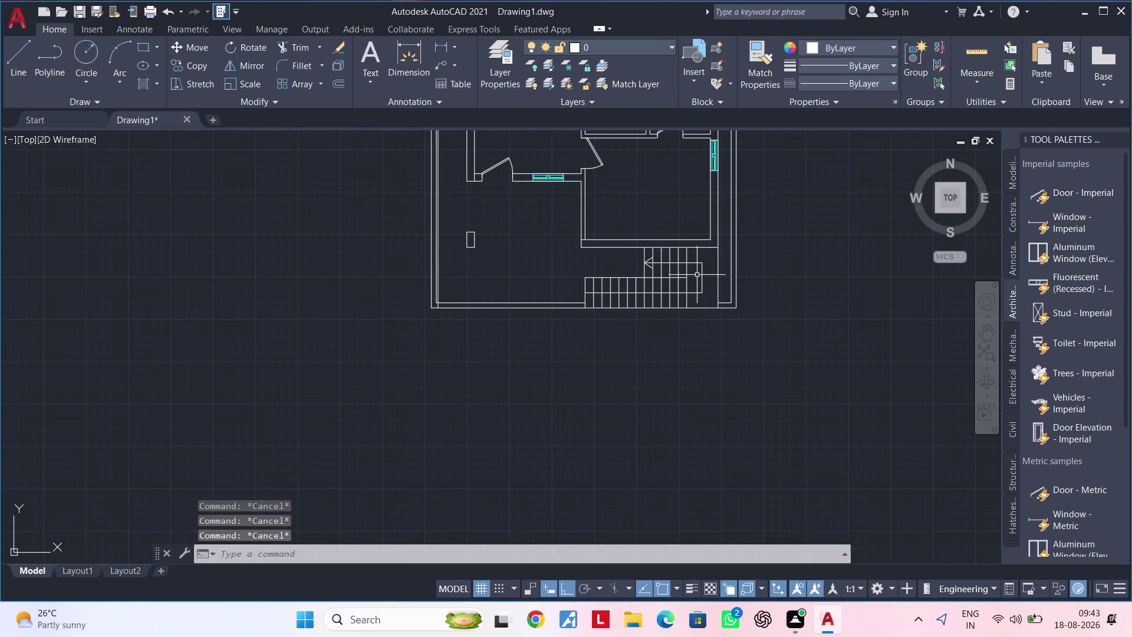
scroll(down, 3)
middle_drag(696, 274, 793, 268)
scroll(up, 3)
middle_drag(683, 261, 552, 363)
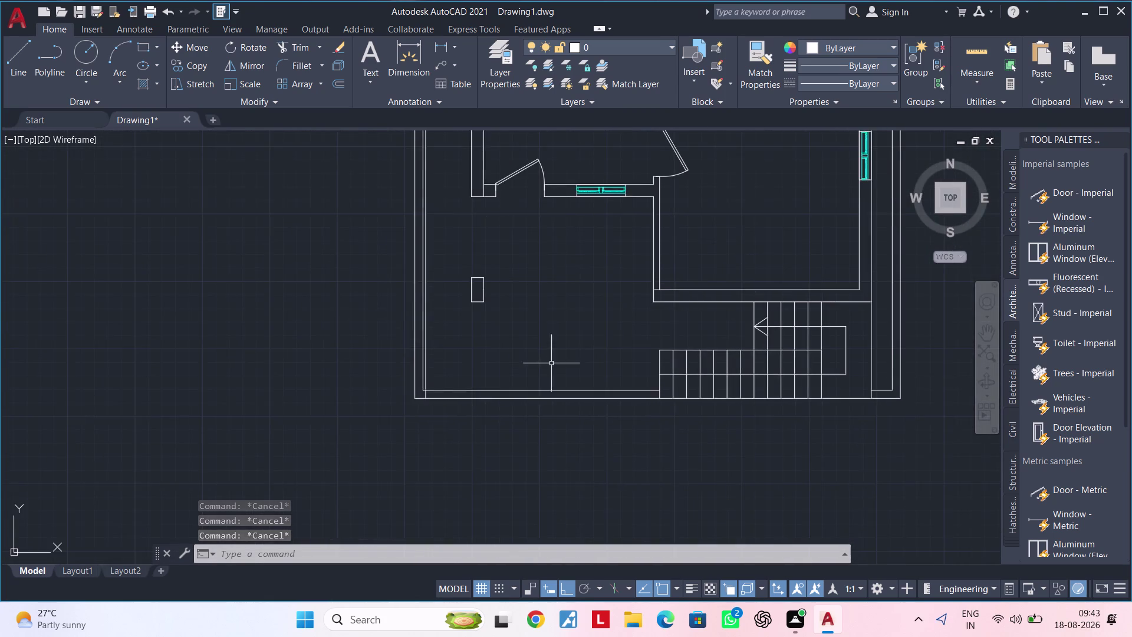
middle_drag(554, 323, 521, 412)
scroll(down, 3)
middle_drag(525, 377, 499, 411)
key(Escape)
key(Escape)
middle_drag(497, 279, 476, 349)
key(Escape)
key(Escape)
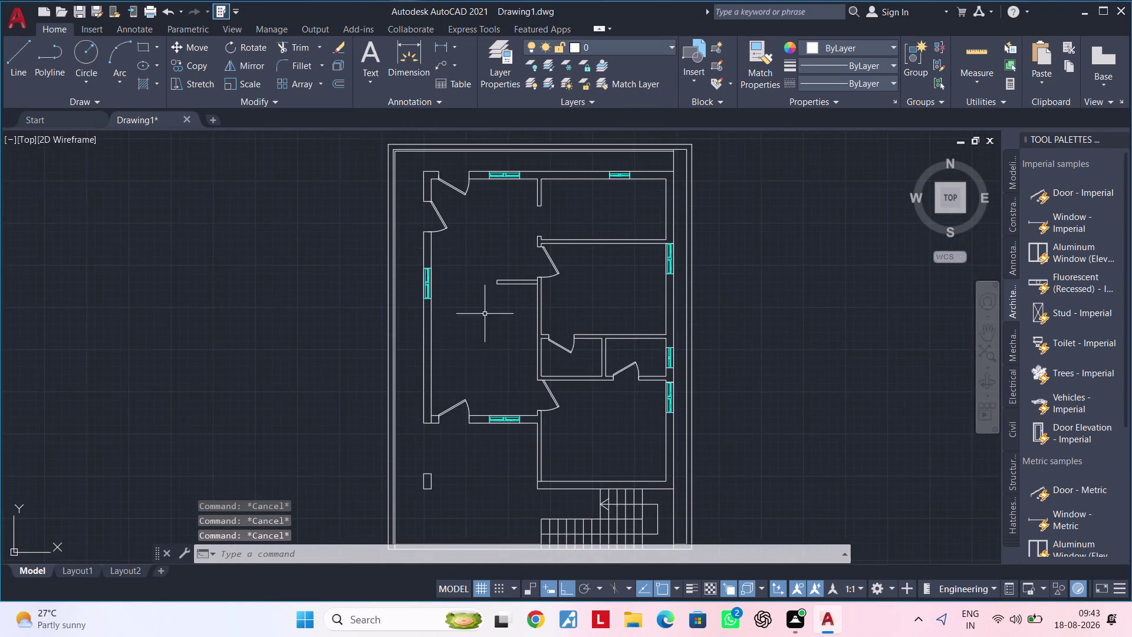
middle_drag(485, 312, 470, 363)
key(Escape)
key(Escape)
key(Escape)
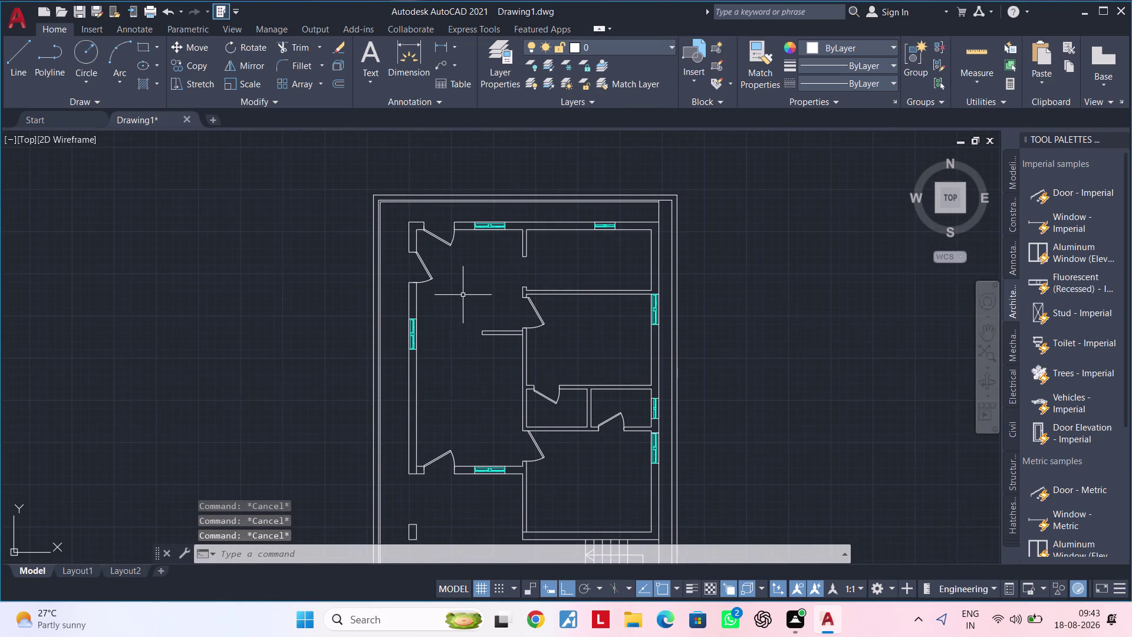
key(Escape)
key(Escape)
key(Escape)
middle_drag(465, 407, 491, 307)
middle_drag(483, 436, 495, 335)
scroll(up, 3)
middle_drag(465, 418, 513, 398)
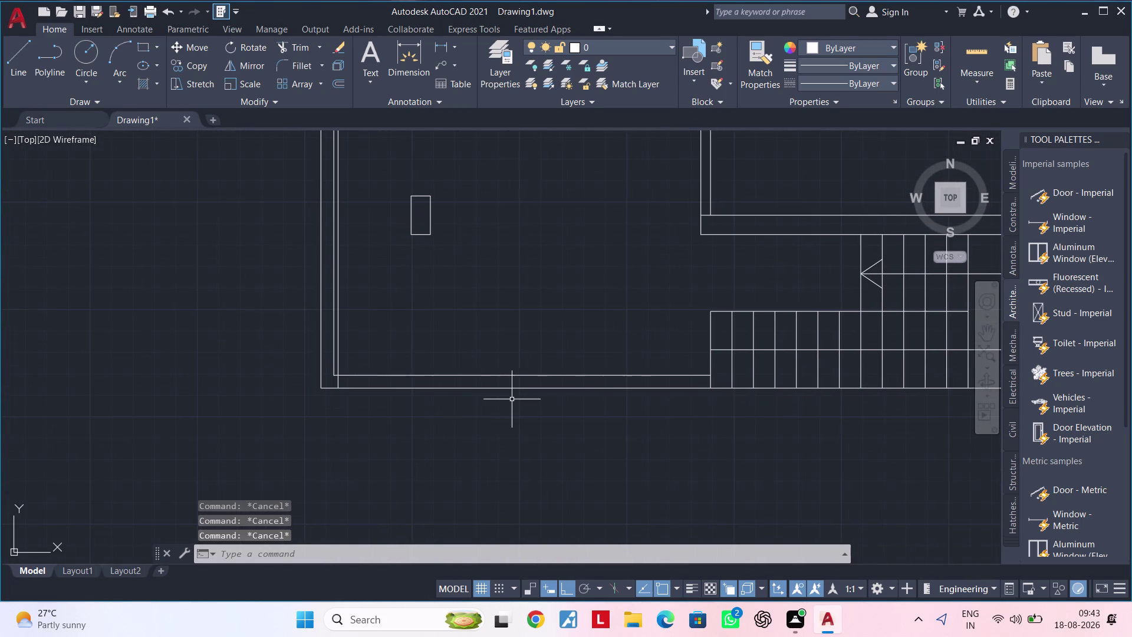
key(Escape)
key(Escape)
key(Escape)
key(Escape)
key(Escape)
key(Escape)
key(Escape)
scroll(up, 3)
middle_drag(450, 337, 470, 440)
scroll(down, 3)
middle_drag(481, 401, 499, 377)
scroll(down, 3)
middle_drag(488, 319, 493, 359)
scroll(up, 3)
middle_drag(477, 242, 457, 282)
key(Escape)
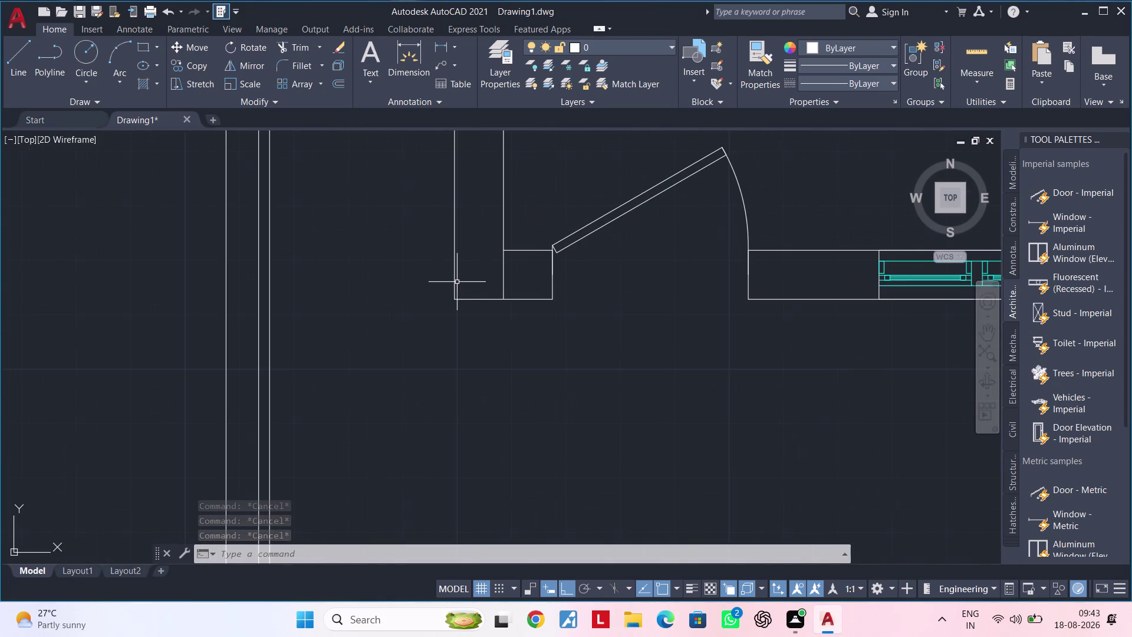
key(Escape)
key(t)
key(r)
key(space)
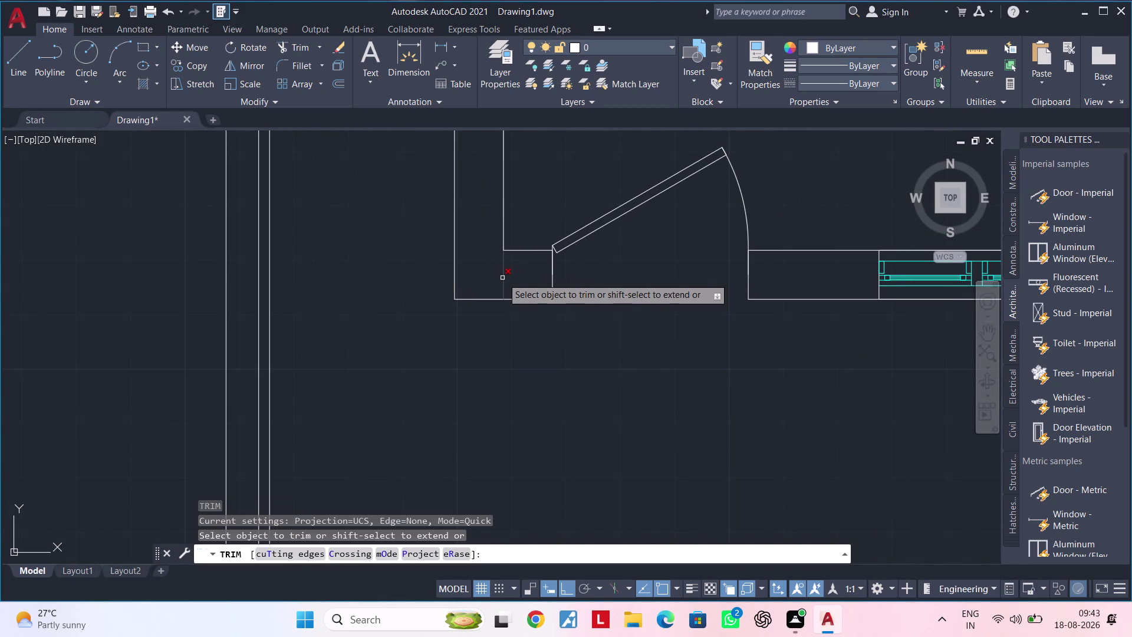
click(503, 277)
key(Escape)
scroll(down, 3)
middle_drag(533, 338, 536, 286)
scroll(up, 3)
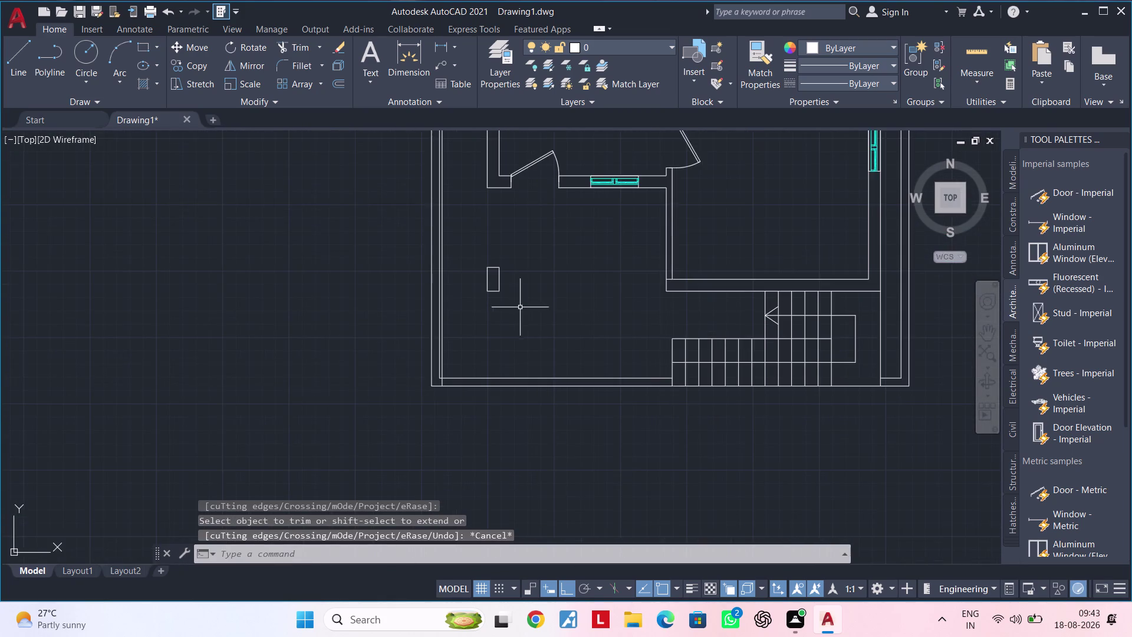
middle_drag(524, 307, 519, 320)
key(Escape)
scroll(up, 3)
key(Escape)
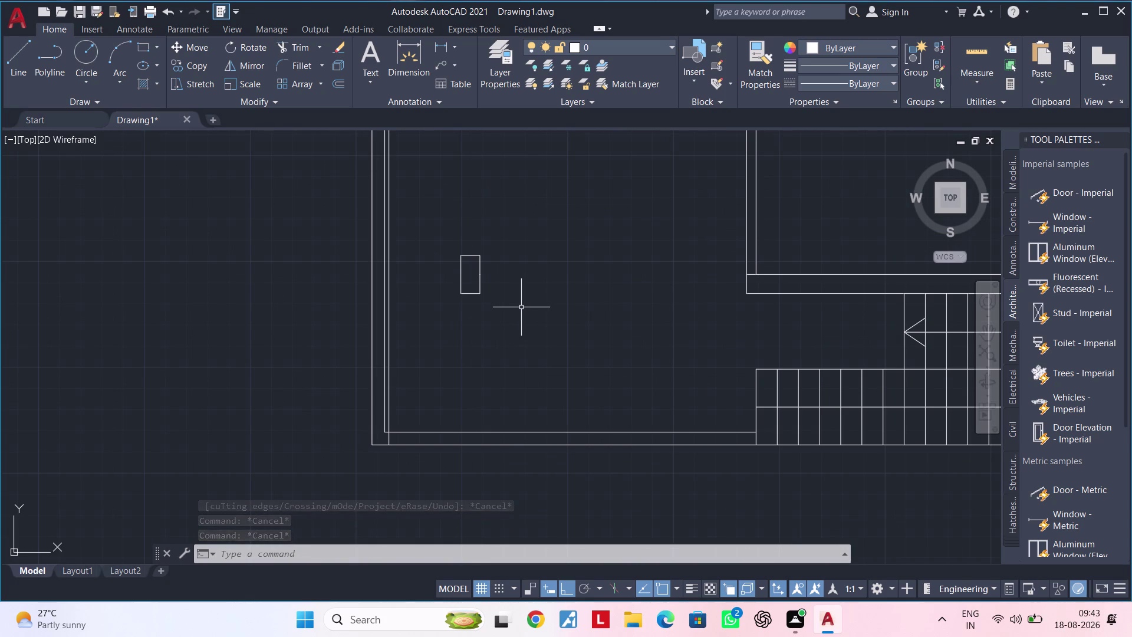
scroll(down, 3)
middle_drag(511, 318, 443, 336)
scroll(up, 3)
middle_drag(443, 346, 473, 321)
key(Escape)
key(Escape)
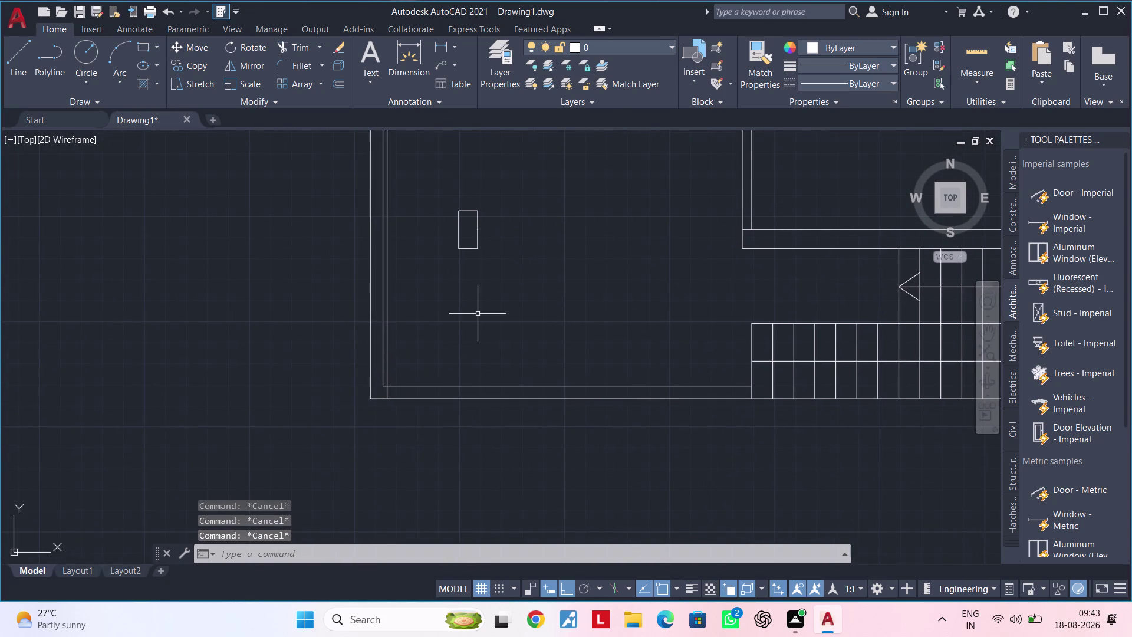
key(Escape)
key(Escape)
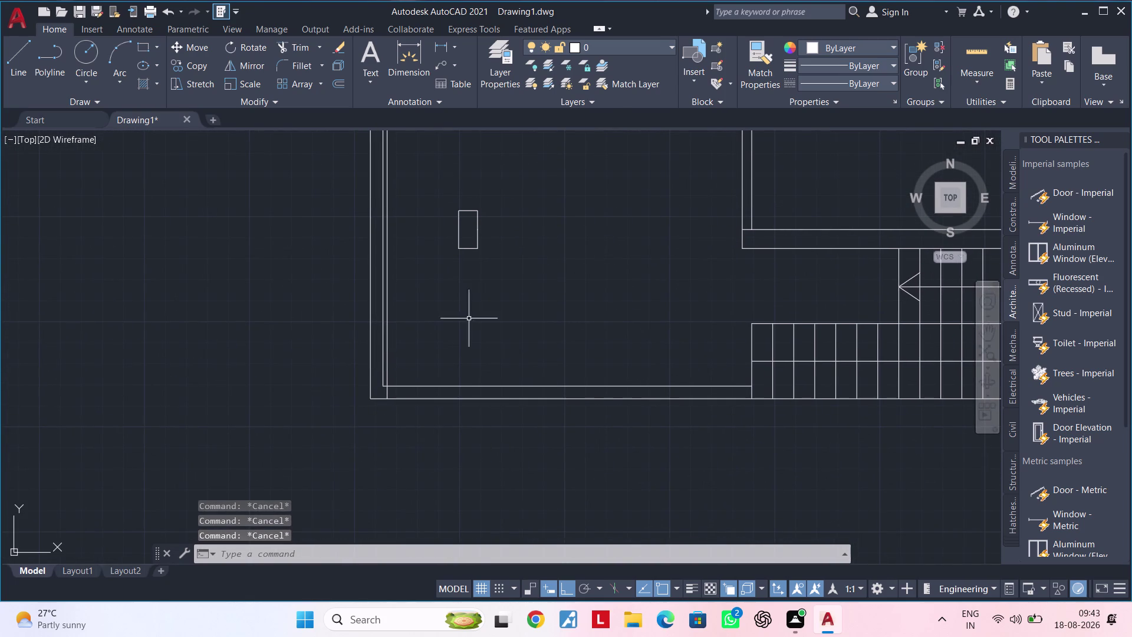
middle_drag(483, 294, 478, 369)
Hatch the small lower-left rectangle with the ANSI31 diagonal-line pattern.
click(465, 308)
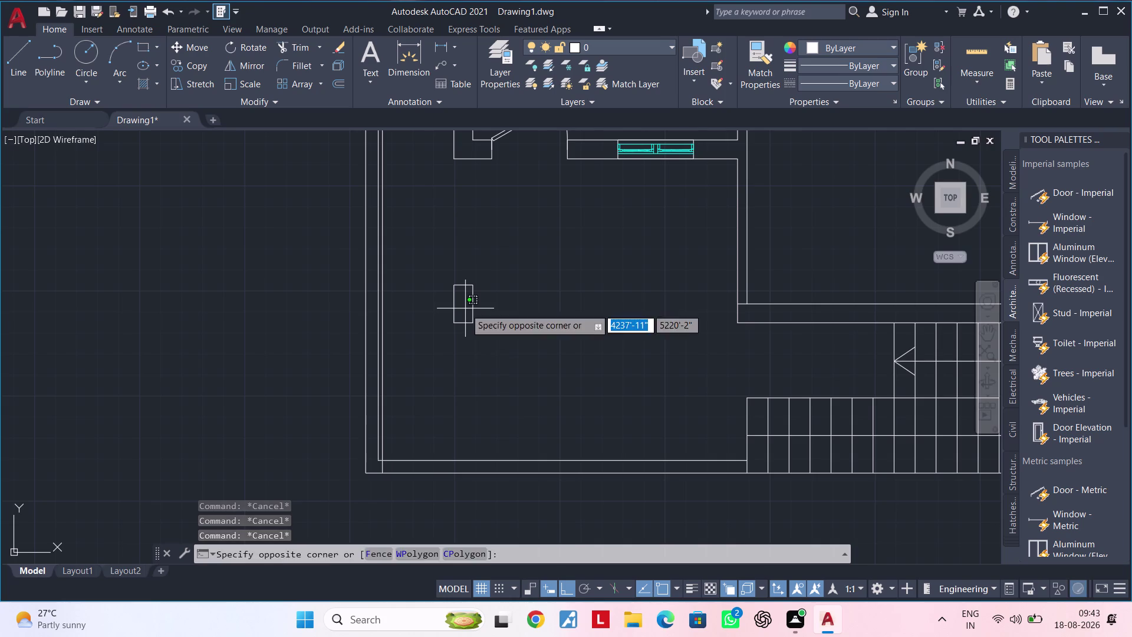
key(Escape)
key(Escape)
key(Escape)
text(H)
key(space)
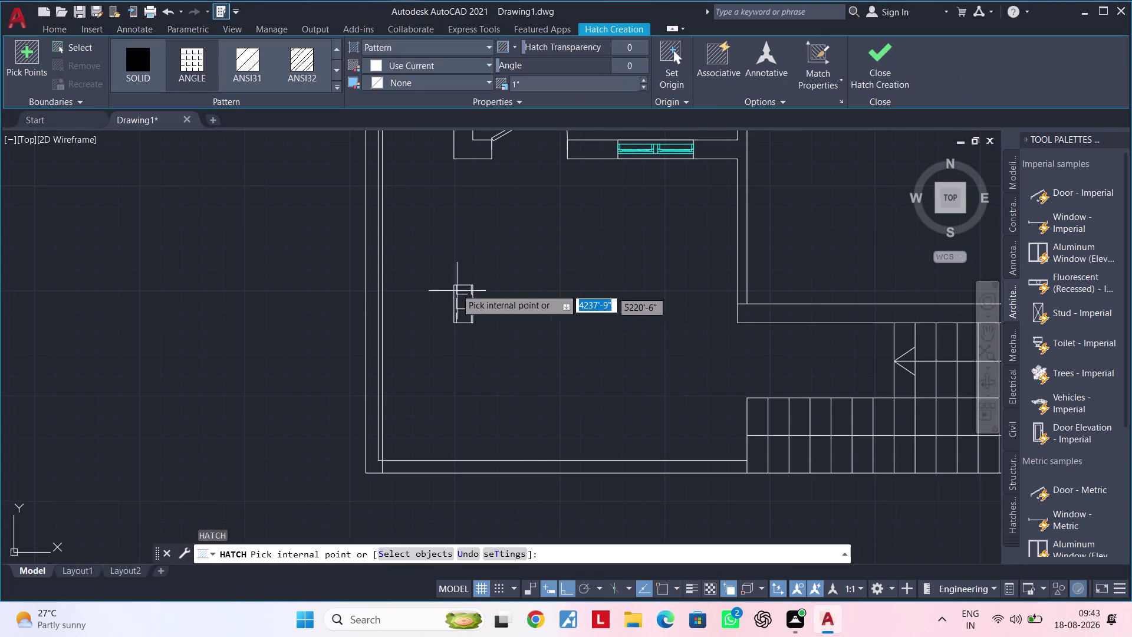
click(251, 60)
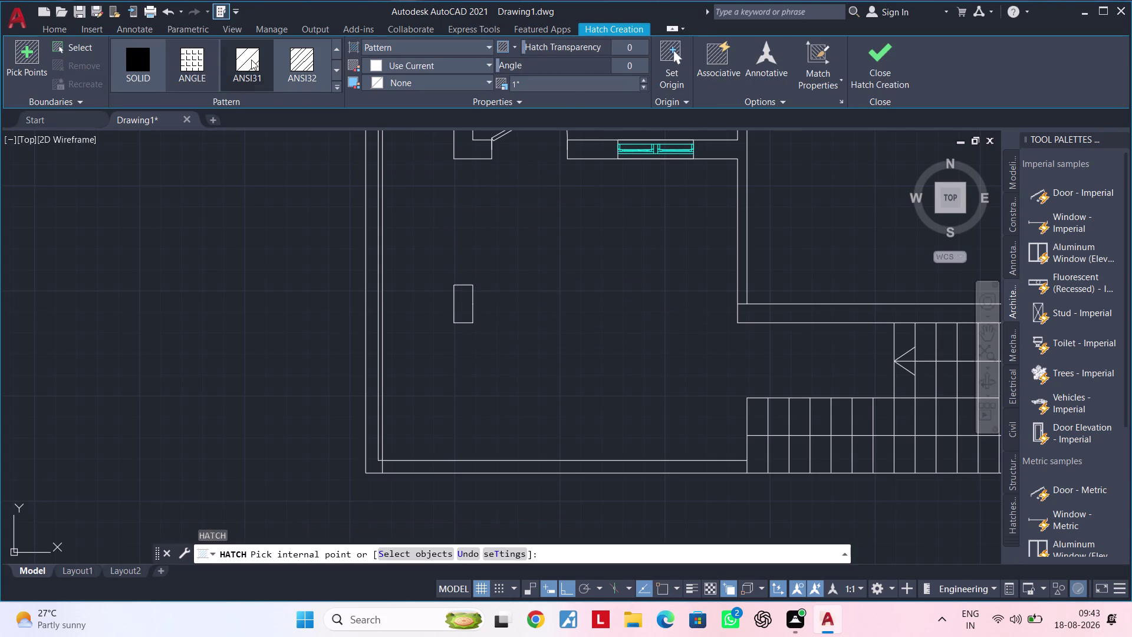
click(465, 307)
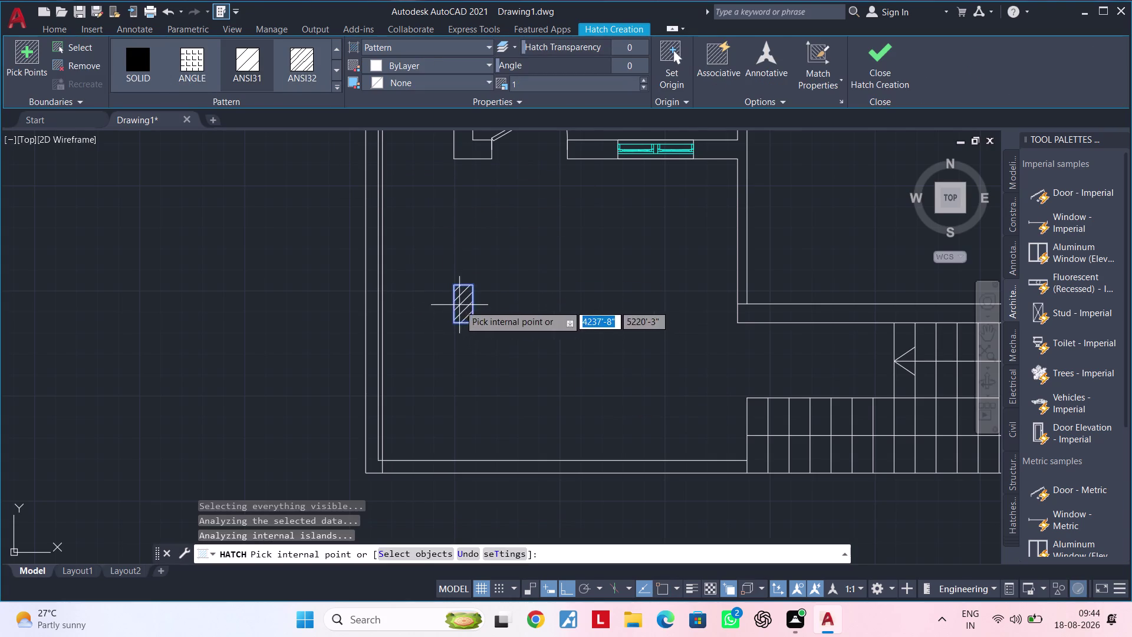
Lower the hatch scale for a denser pattern and finish the hatch.
click(643, 78)
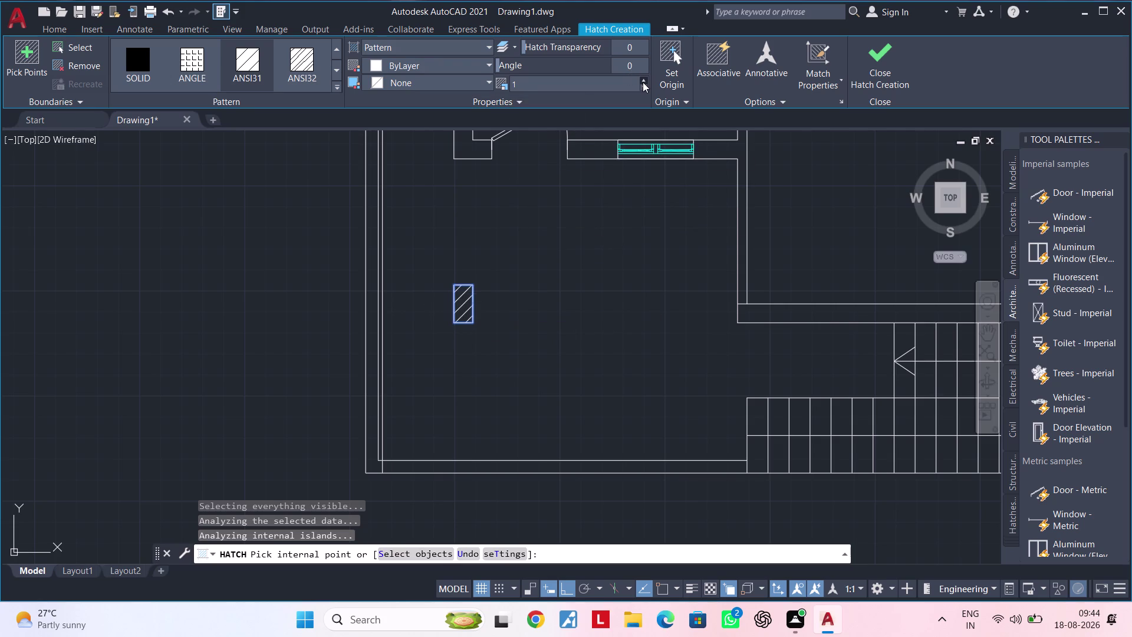
click(643, 87)
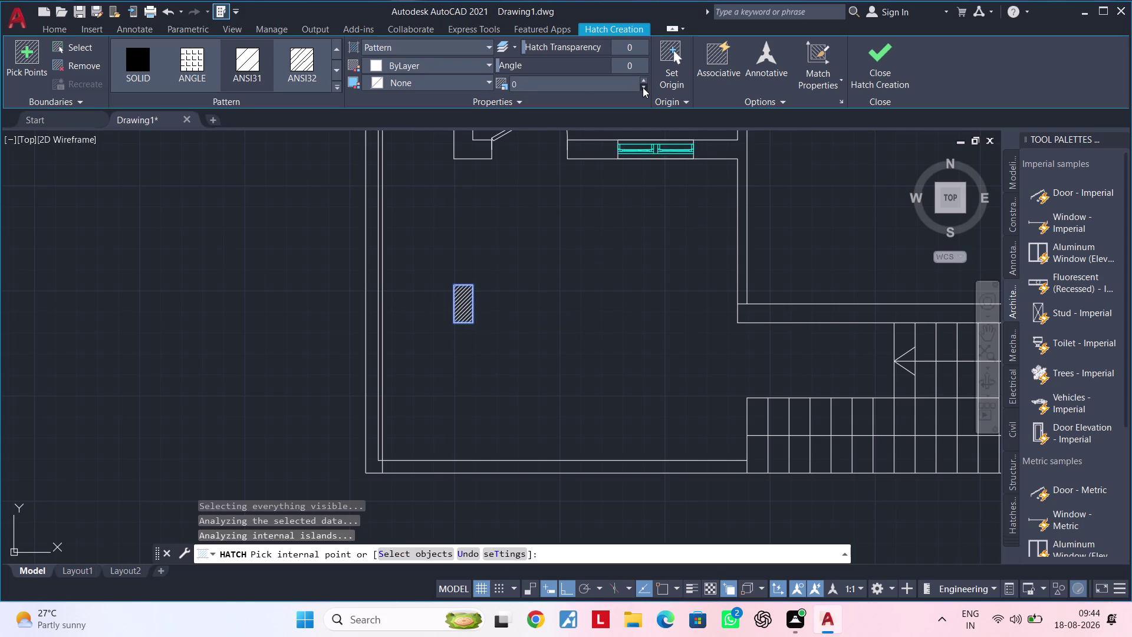
click(642, 87)
triple_click(643, 87)
triple_click(643, 87)
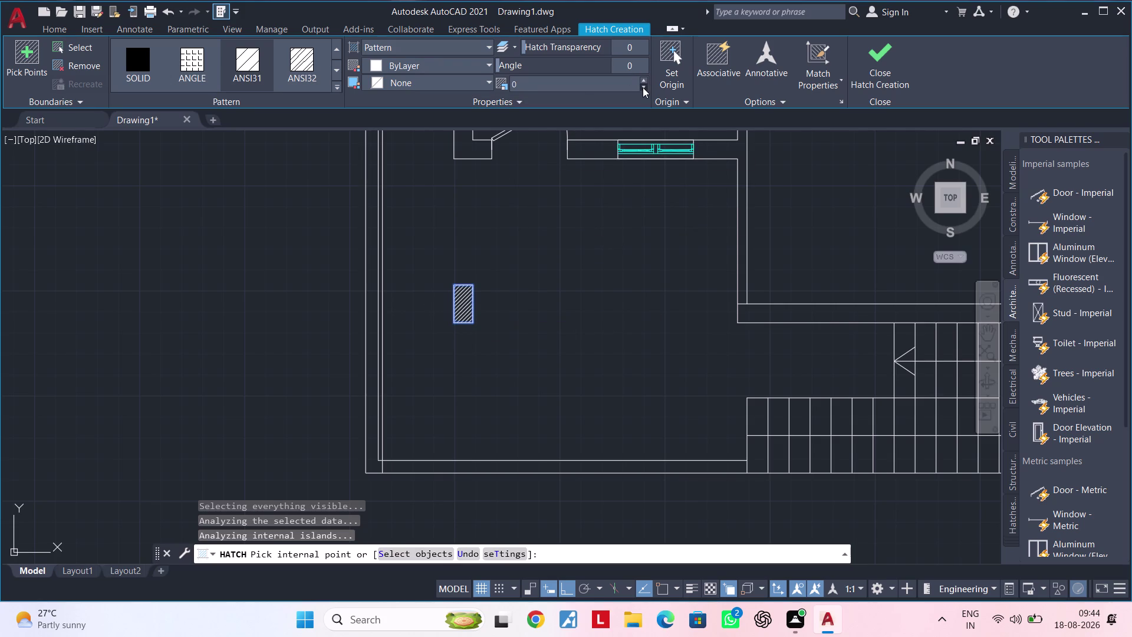
triple_click(643, 87)
key(Escape)
key(Escape)
key(Escape)
scroll(down, 3)
middle_drag(604, 318, 574, 297)
key(Escape)
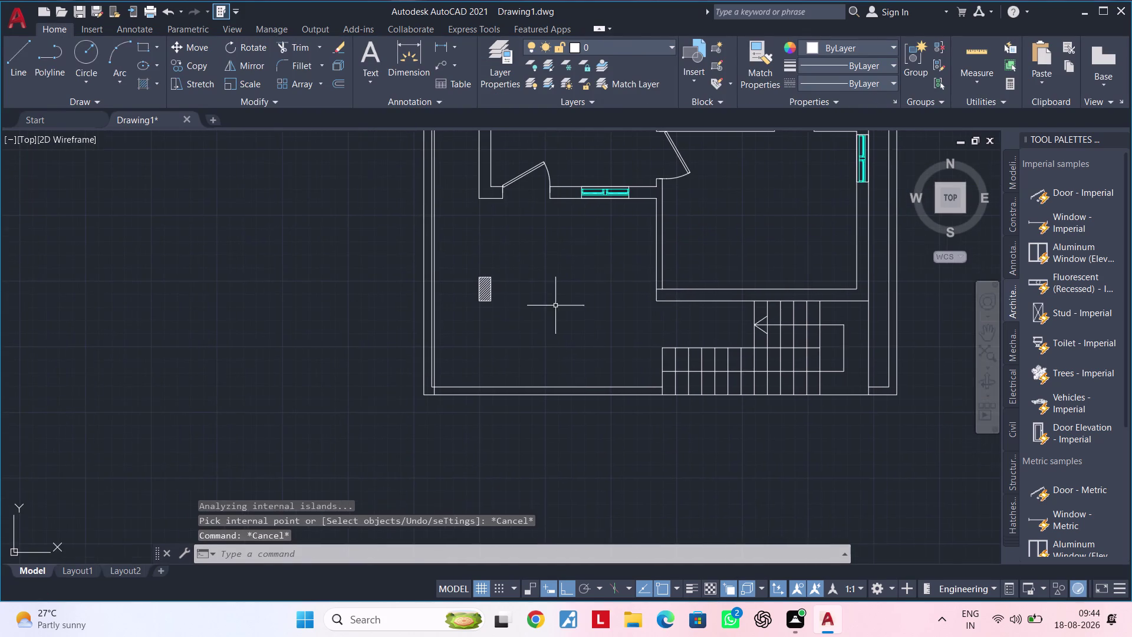
Draw a vertical line from below the window past the outer bottom wall.
middle_drag(526, 333, 545, 299)
key(Escape)
key(Escape)
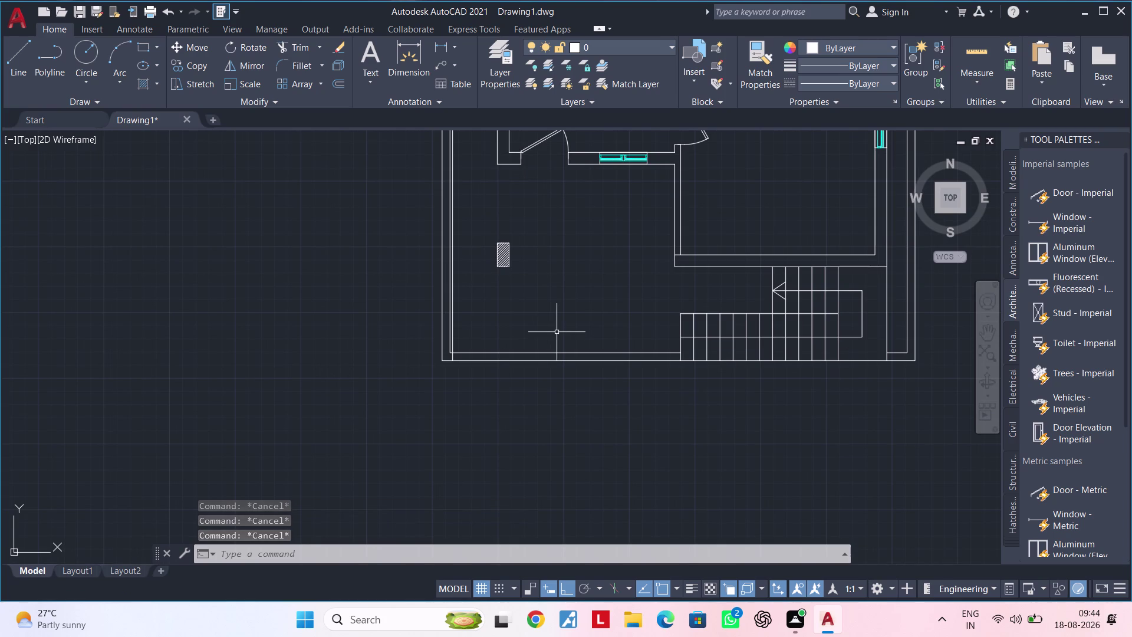
middle_drag(615, 308, 590, 351)
key(Escape)
key(Escape)
text(L)
key(space)
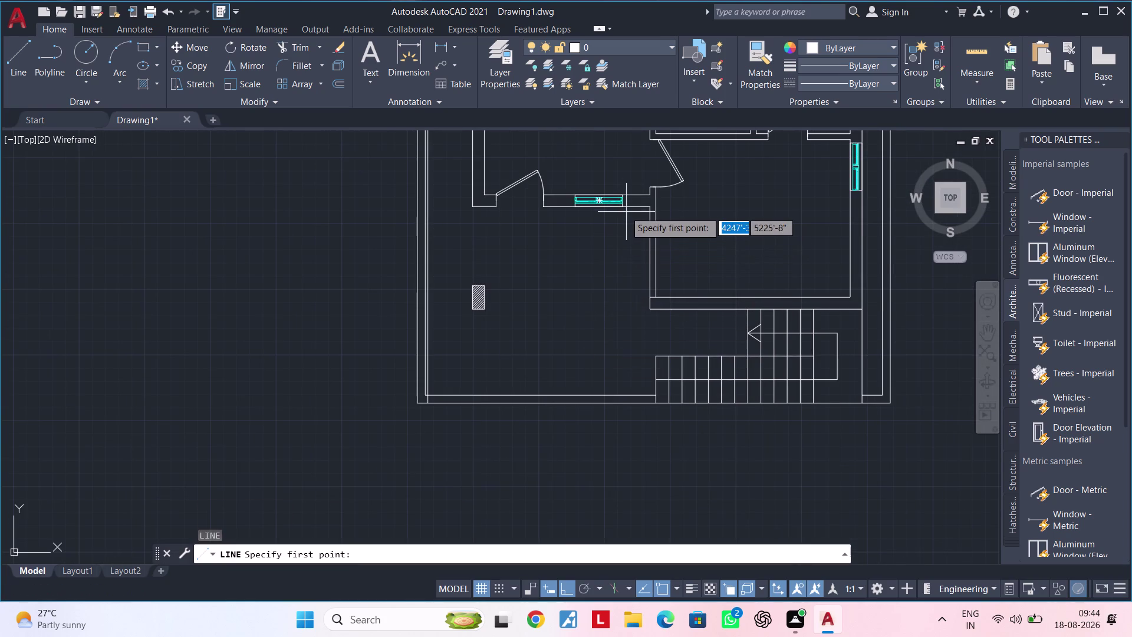
click(625, 209)
click(626, 432)
key(Escape)
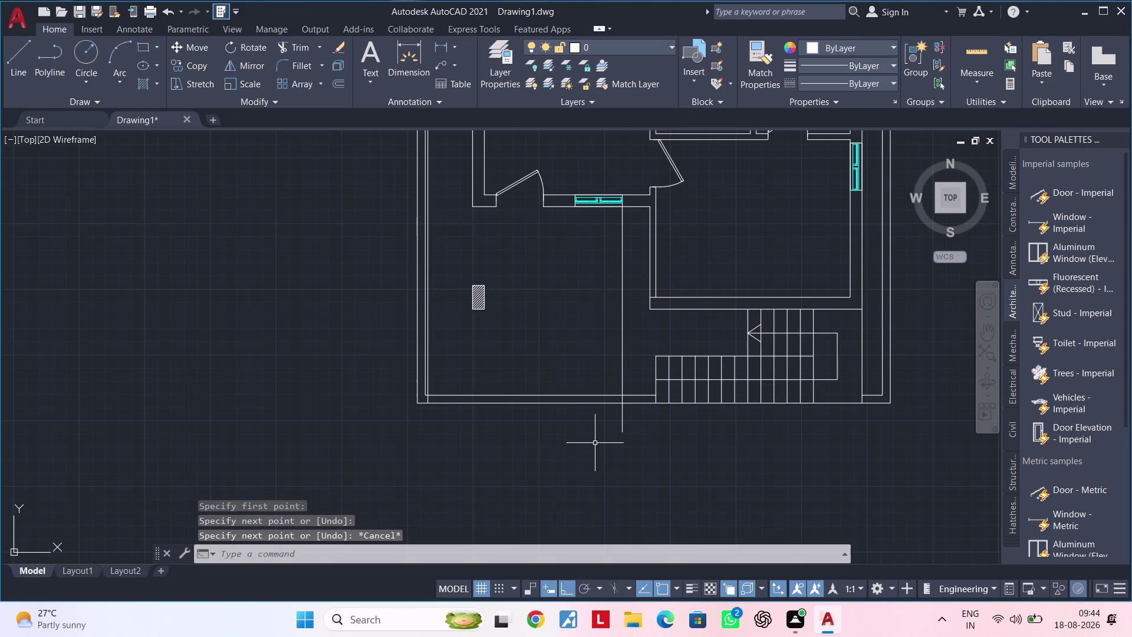
Trim the new line back to the outer wall, leaving a short segment.
middle_click(594, 443)
key(Escape)
text(TR)
key(space)
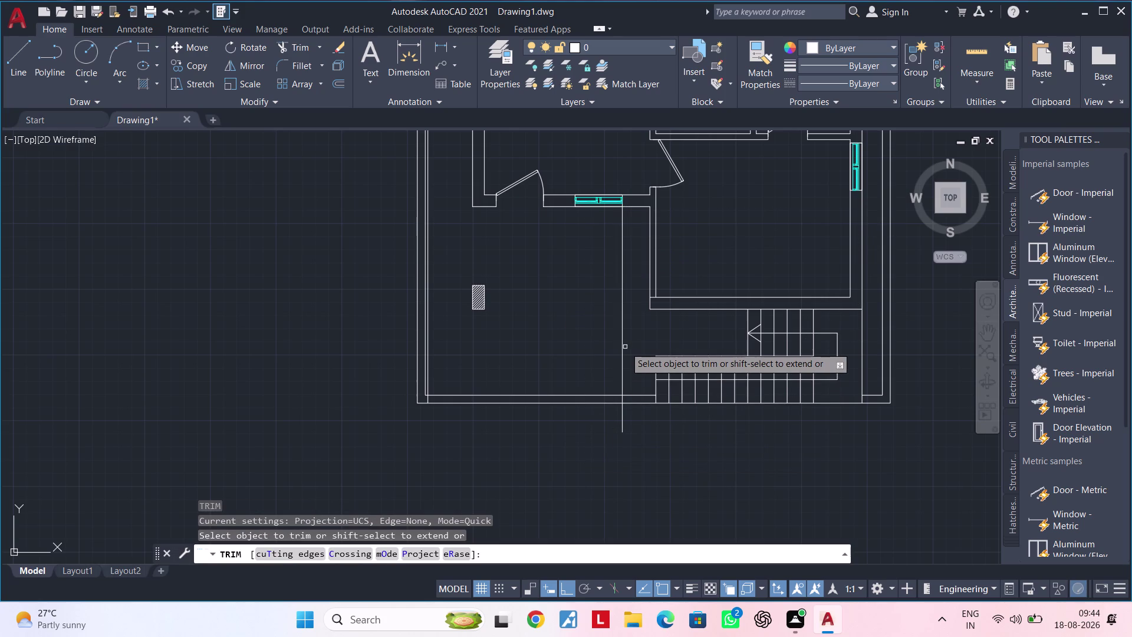
click(622, 347)
key(Escape)
middle_drag(579, 430, 592, 428)
key(Escape)
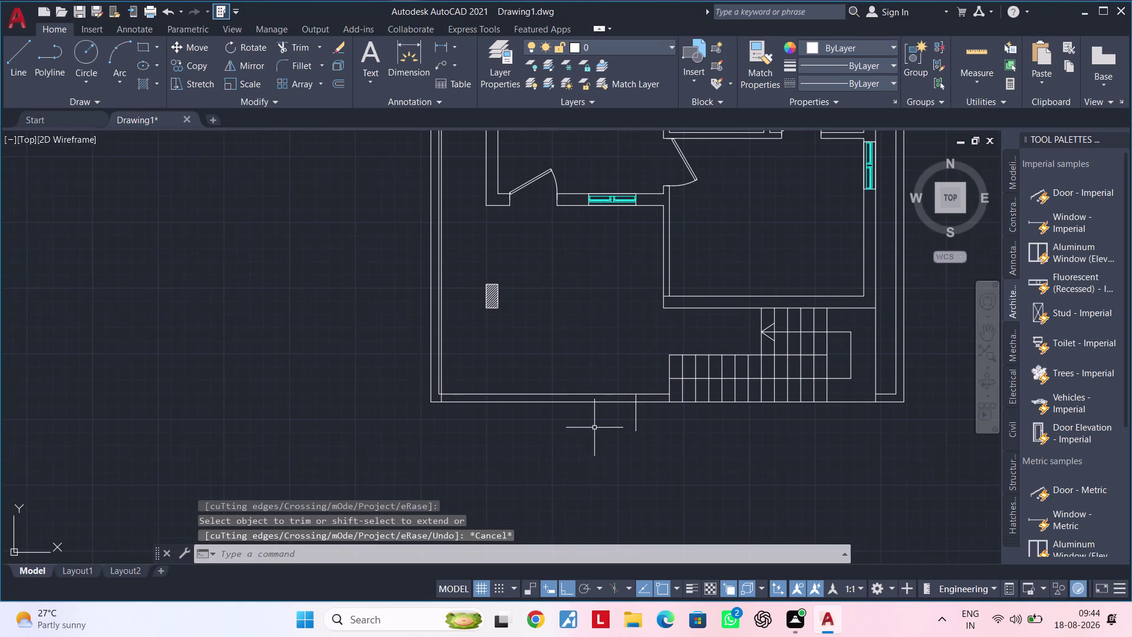
middle_drag(599, 431, 637, 415)
key(Escape)
scroll(up, 3)
middle_drag(649, 413, 637, 430)
key(Escape)
Offset the short vertical line 4" to one side.
text(O)
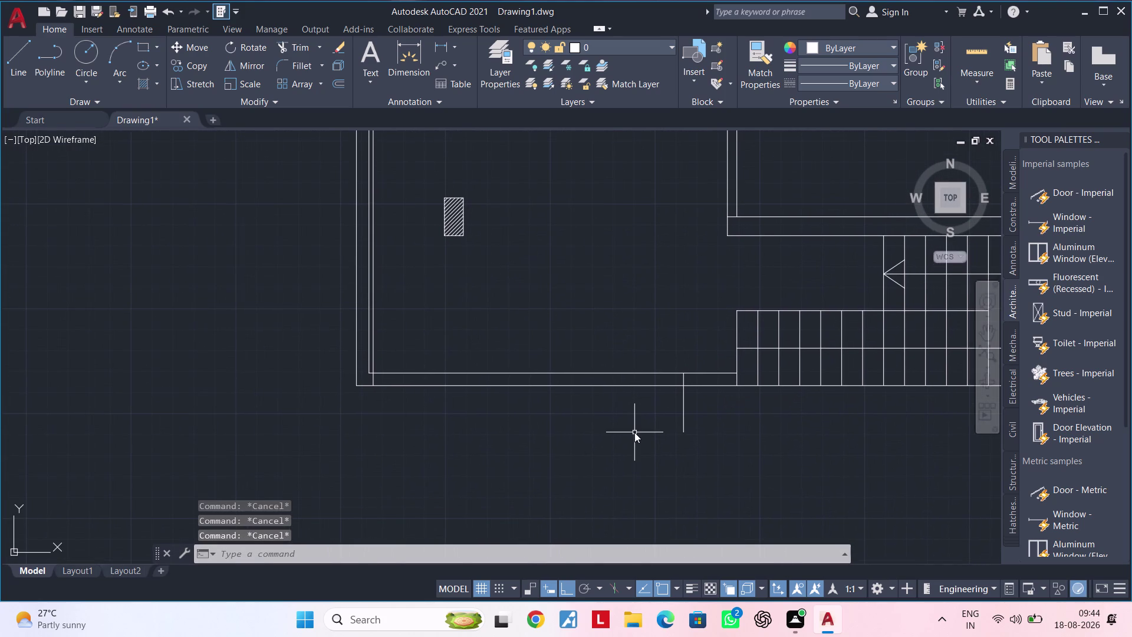
text(F)
key(space)
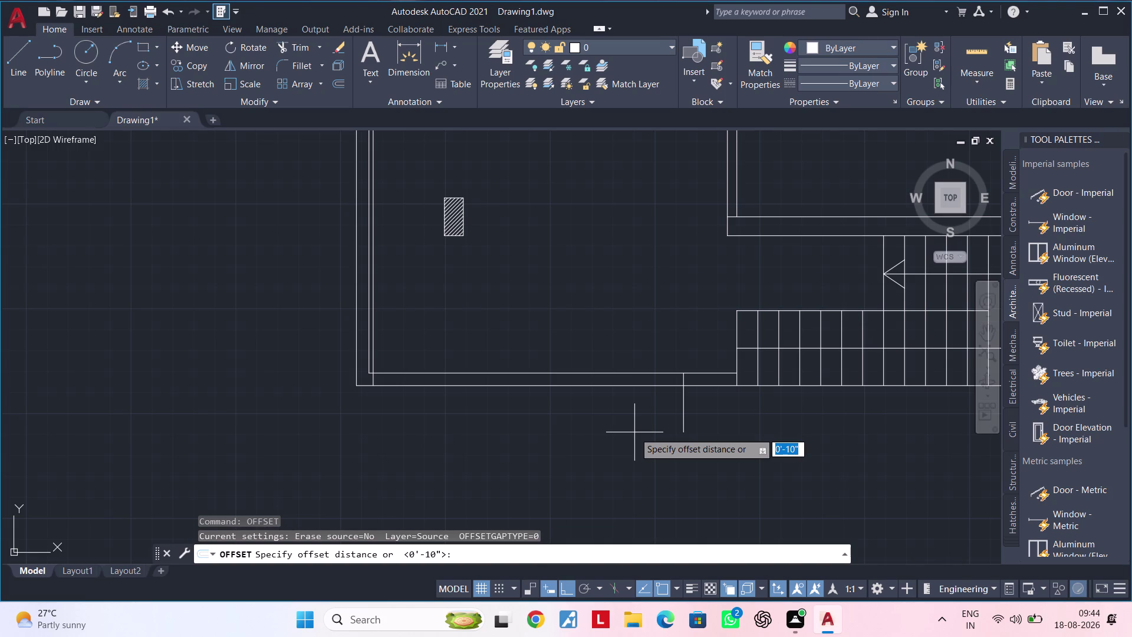
text(4")
key(Return)
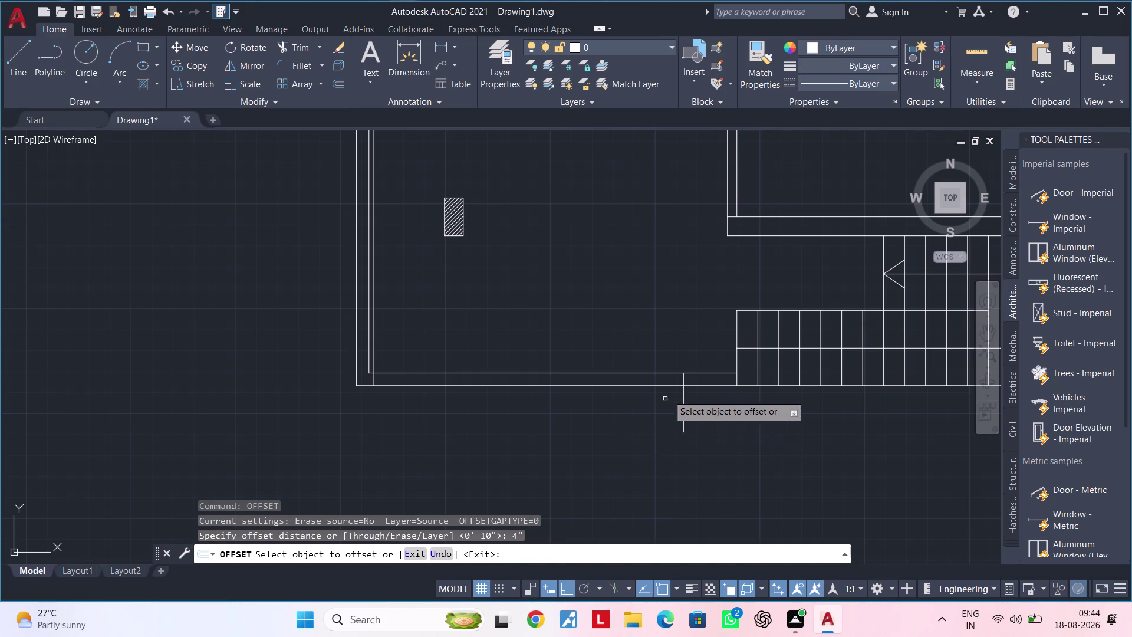
scroll(up, 3)
click(690, 377)
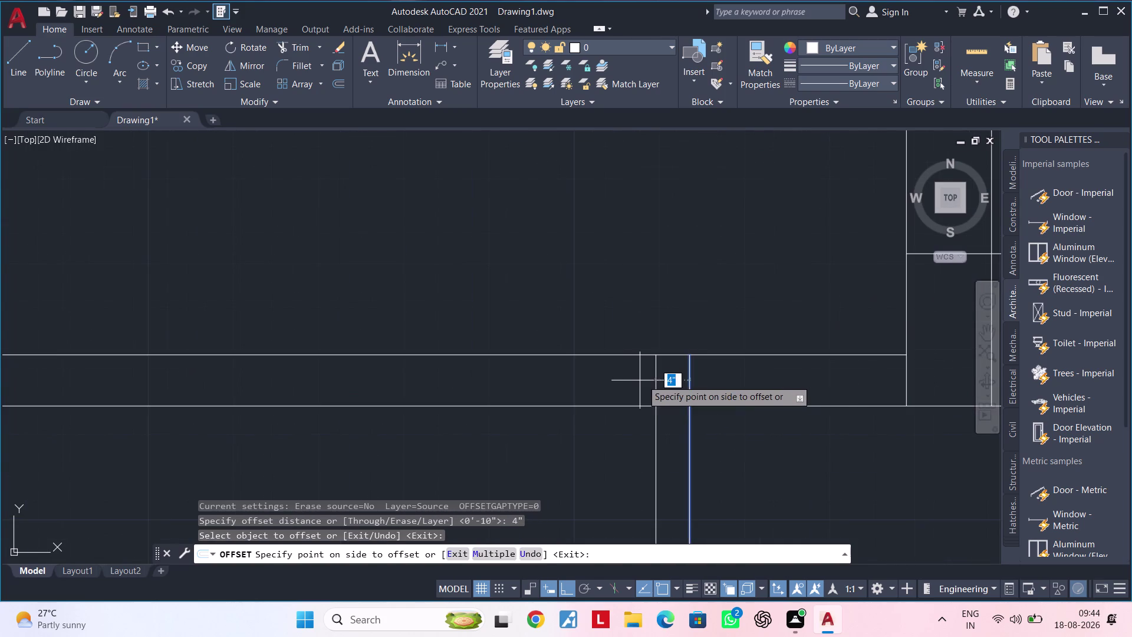
click(629, 381)
scroll(down, 3)
middle_drag(617, 392, 854, 392)
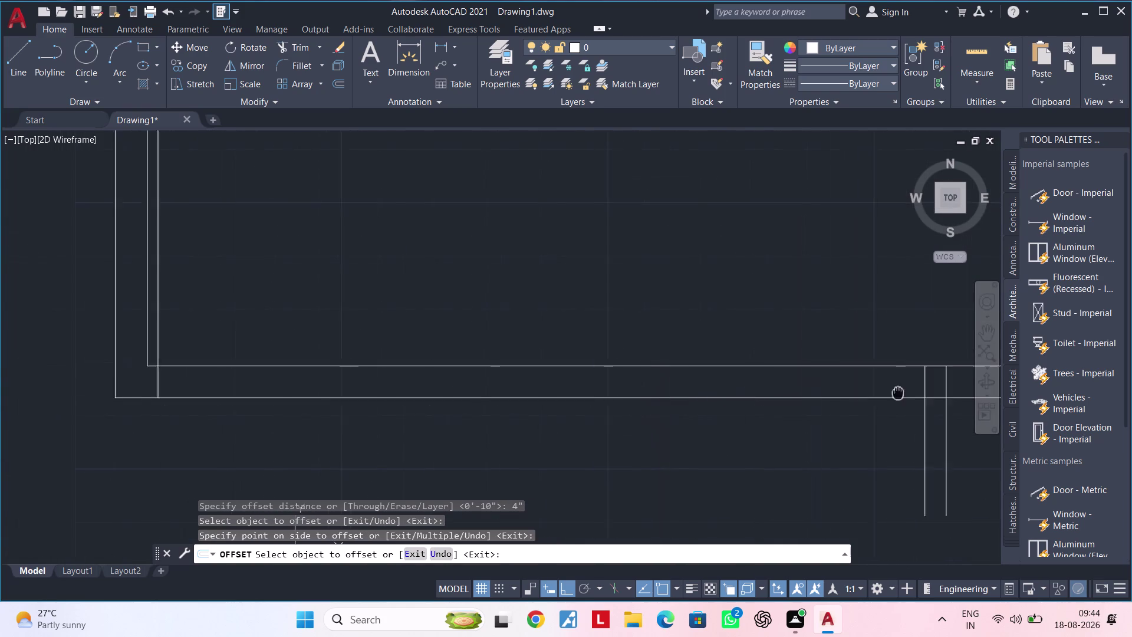
middle_drag(854, 392, 930, 392)
scroll(down, 3)
middle_drag(885, 395, 692, 396)
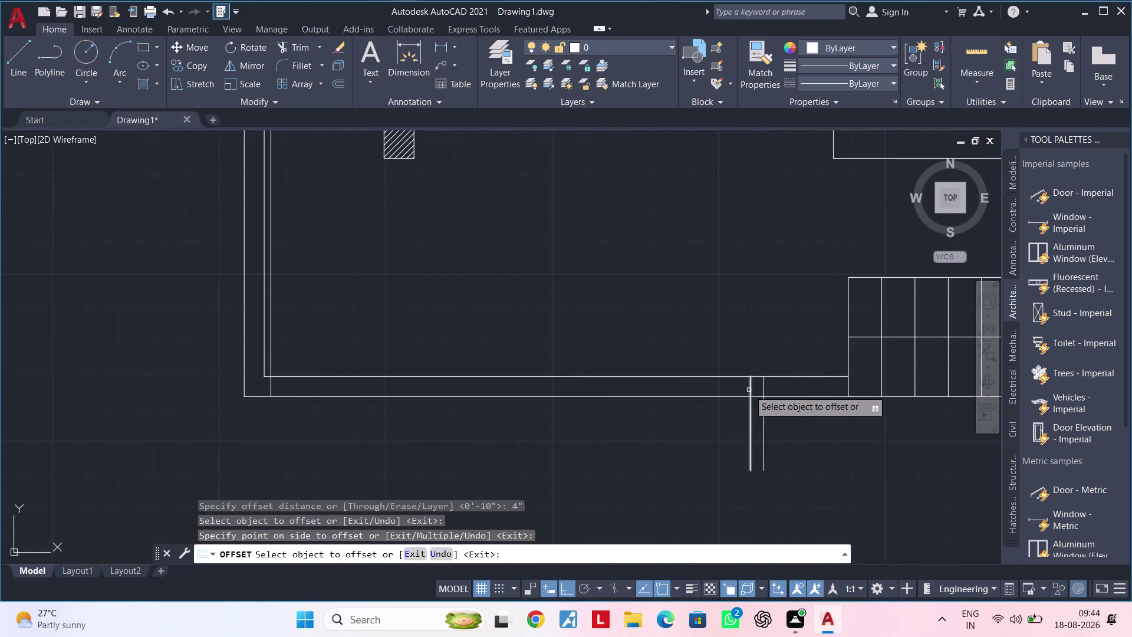
key(space)
Start a 6' offset, cancel it, and shift the view to the whole plan.
key(space)
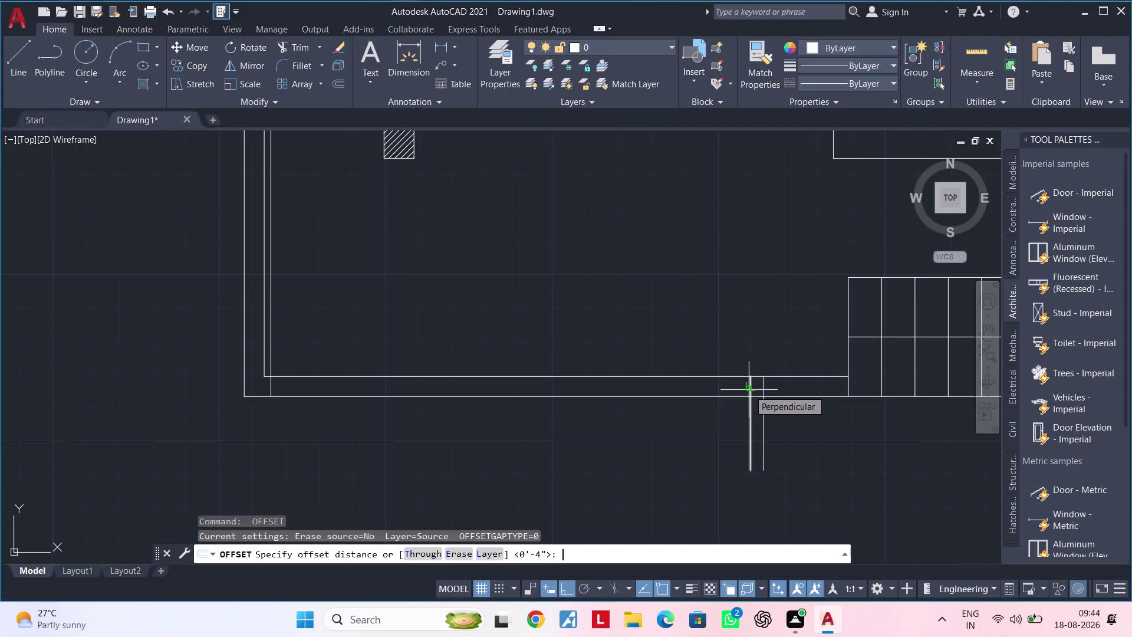
text(6')
key(Return)
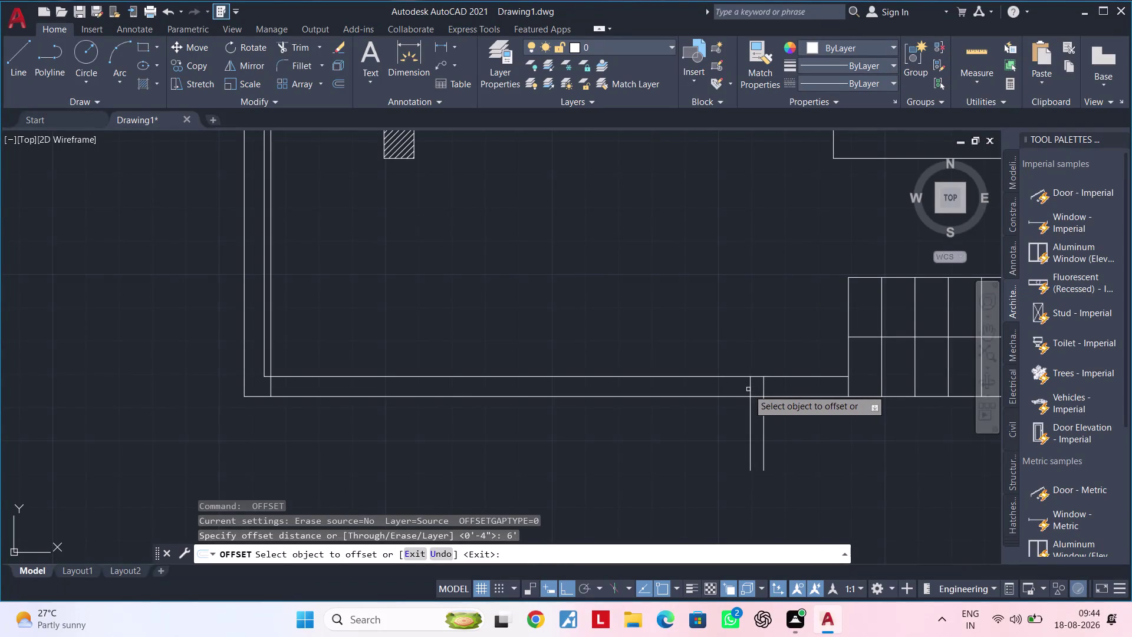
click(752, 387)
scroll(down, 3)
scroll(down, 3)
scroll(up, 3)
key(Escape)
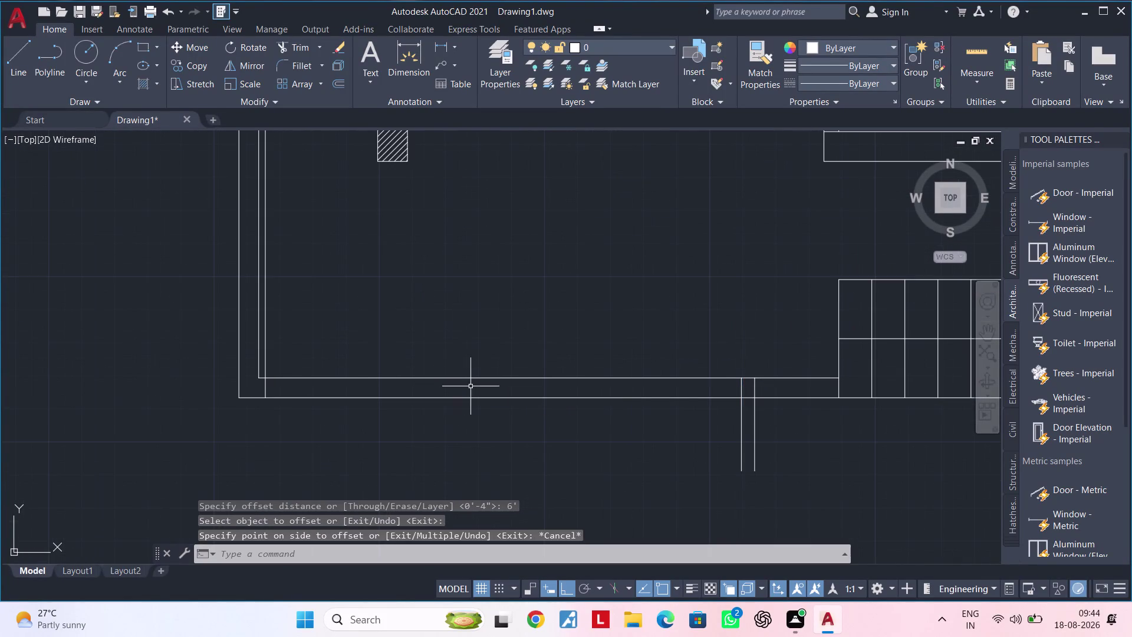
middle_drag(479, 394, 511, 529)
scroll(down, 3)
middle_drag(530, 473, 548, 433)
key(Escape)
key(Escape)
Draw a vertical construction line (XL) through the bottom wall.
text(X)
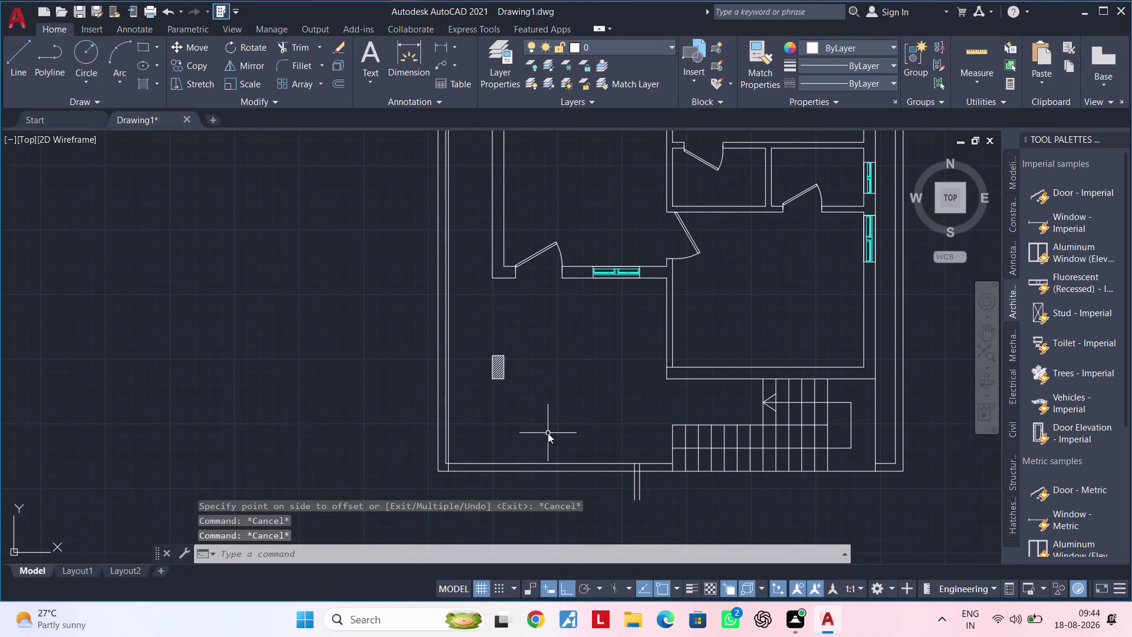
text(L)
key(space)
text(V)
key(space)
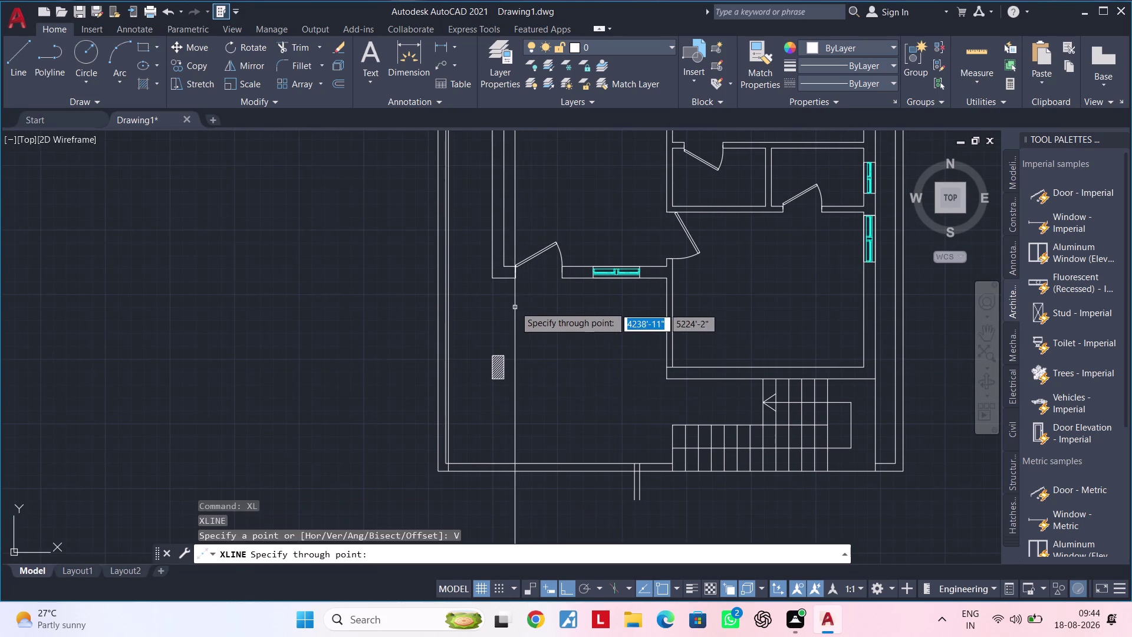
click(512, 282)
middle_drag(563, 432, 566, 367)
key(Escape)
key(Escape)
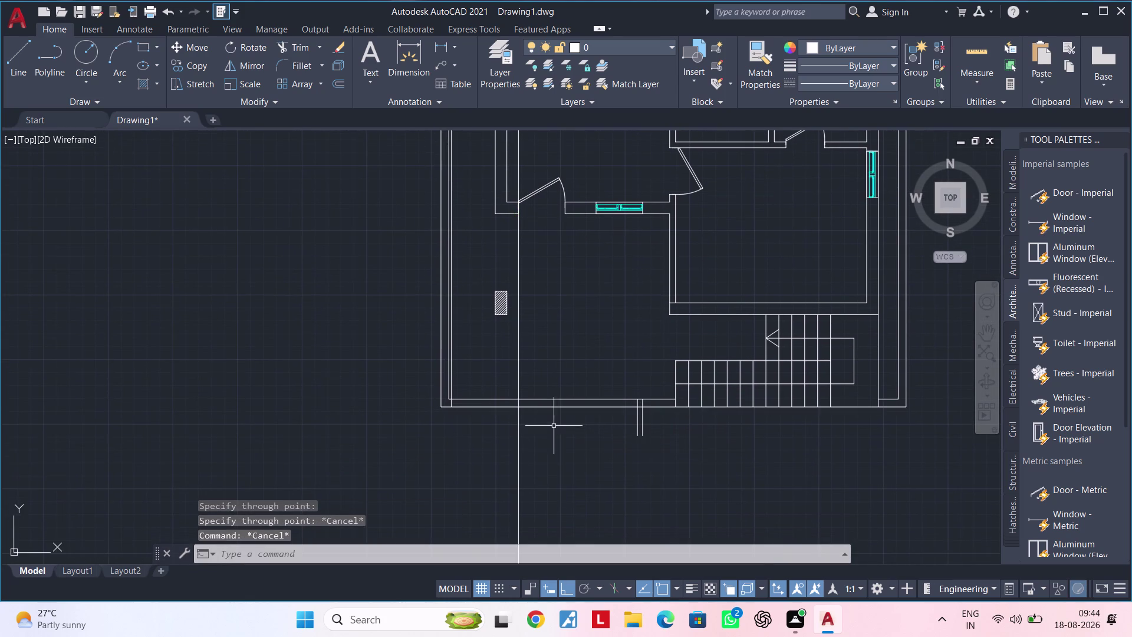
middle_drag(549, 425, 560, 415)
Trim the construction line at the wall and delete its leftover piece.
key(Escape)
key(Escape)
key(Escape)
key(Escape)
key(t)
text(R)
key(space)
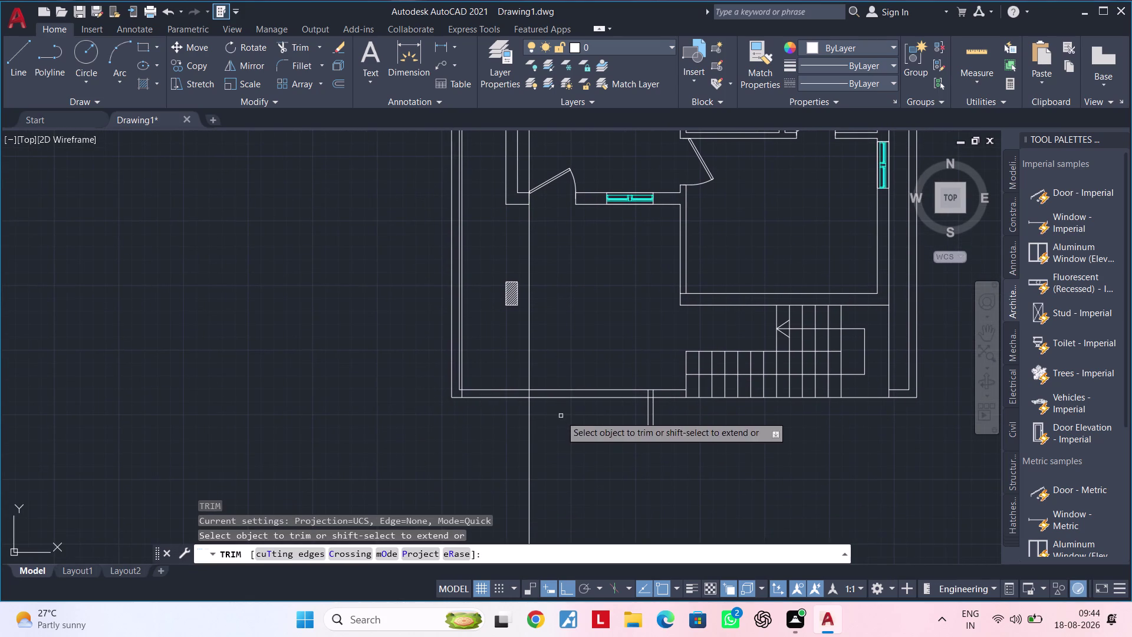
click(528, 363)
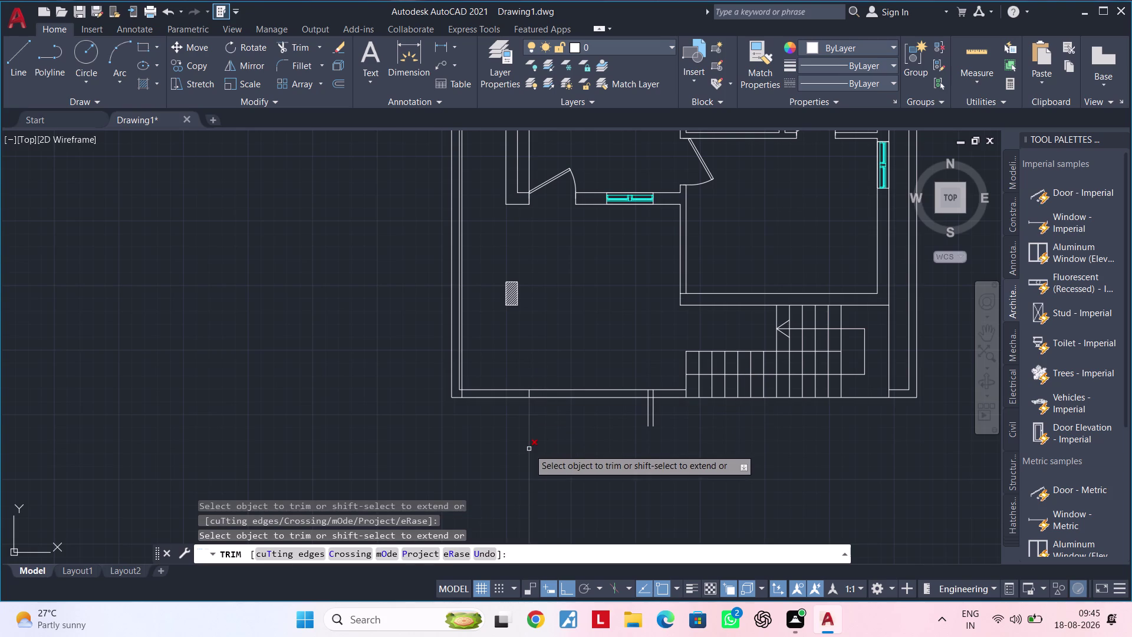
click(529, 449)
key(Escape)
middle_drag(573, 431, 539, 566)
key(Escape)
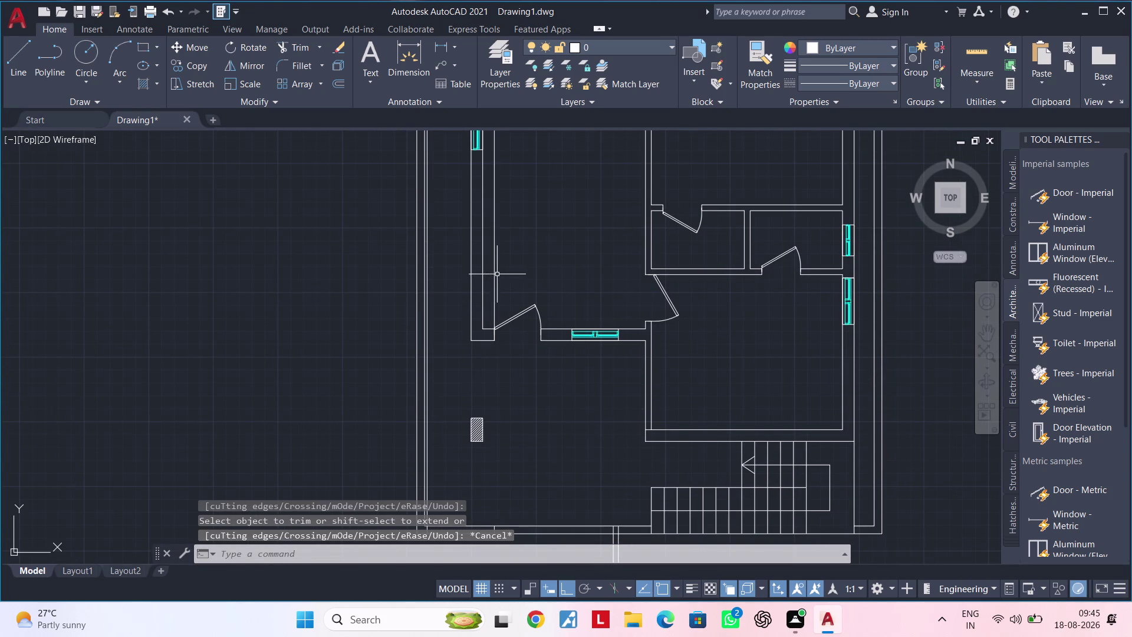
click(493, 275)
key(Delete)
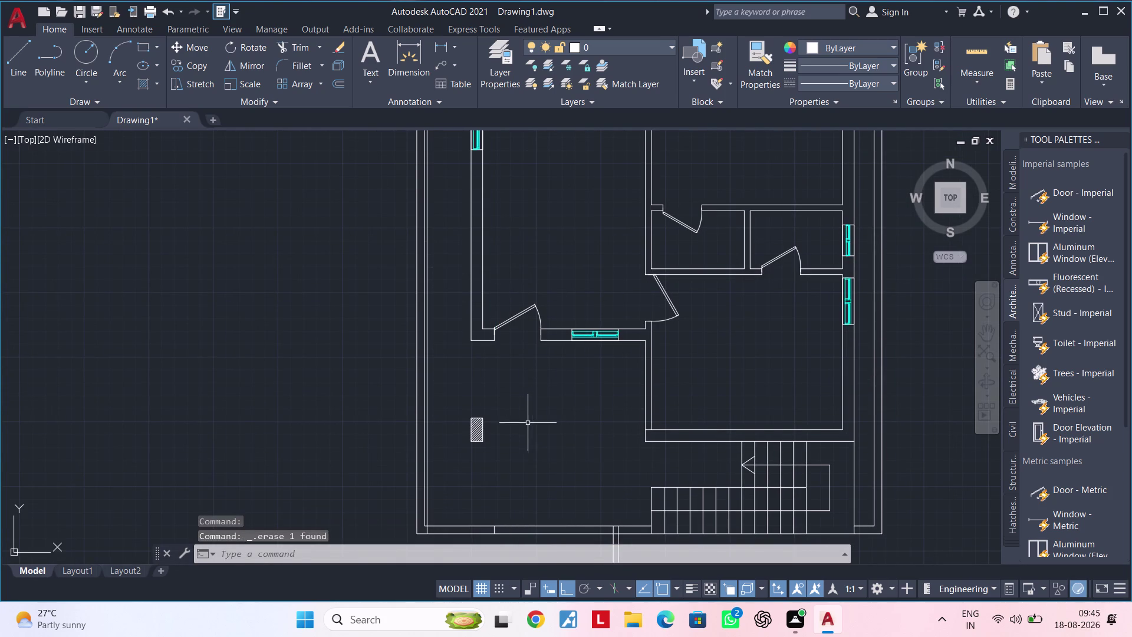
Offset the short bottom-wall tick 4" to the right.
middle_drag(528, 417, 551, 311)
scroll(up, 3)
middle_drag(571, 446, 480, 500)
key(Escape)
key(Escape)
key(Escape)
key(Escape)
key(Escape)
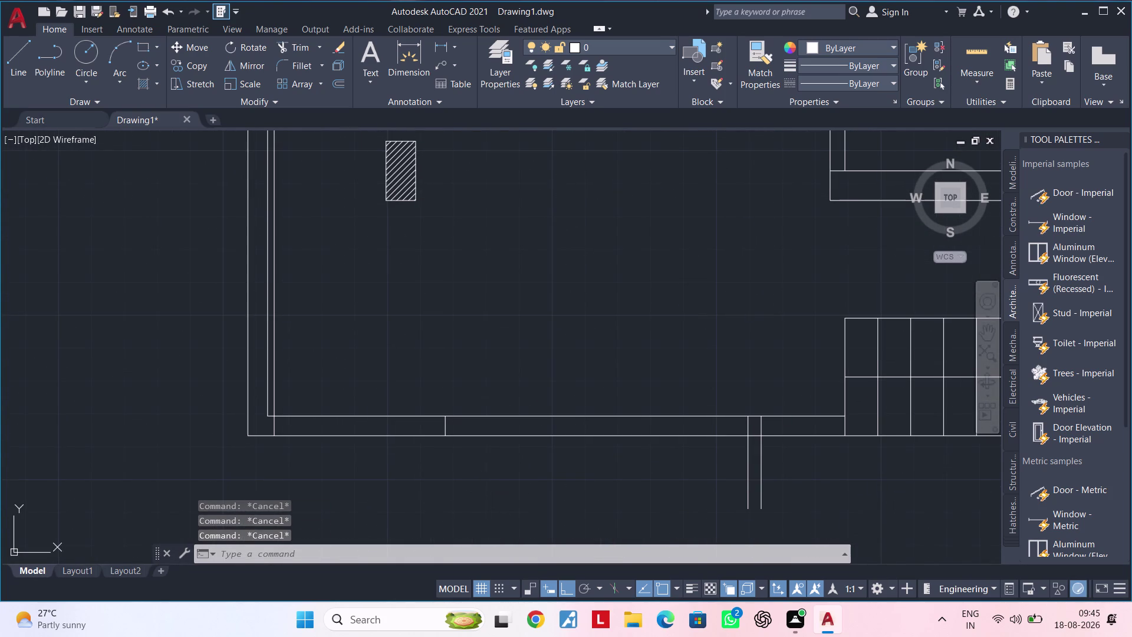
text(OF 4)
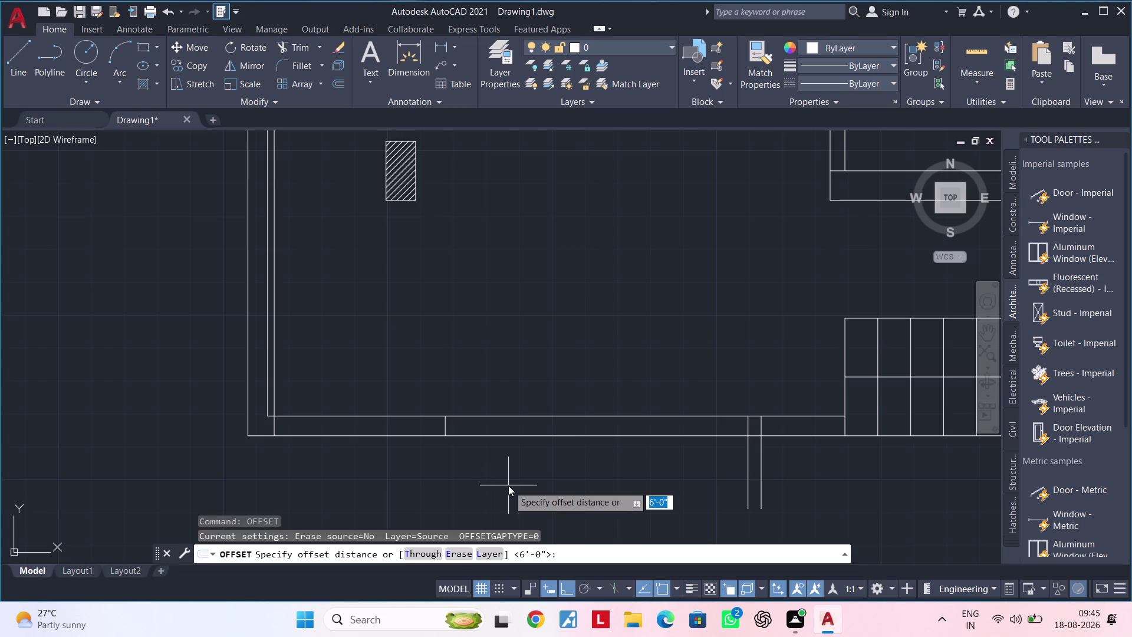
text(")
key(Return)
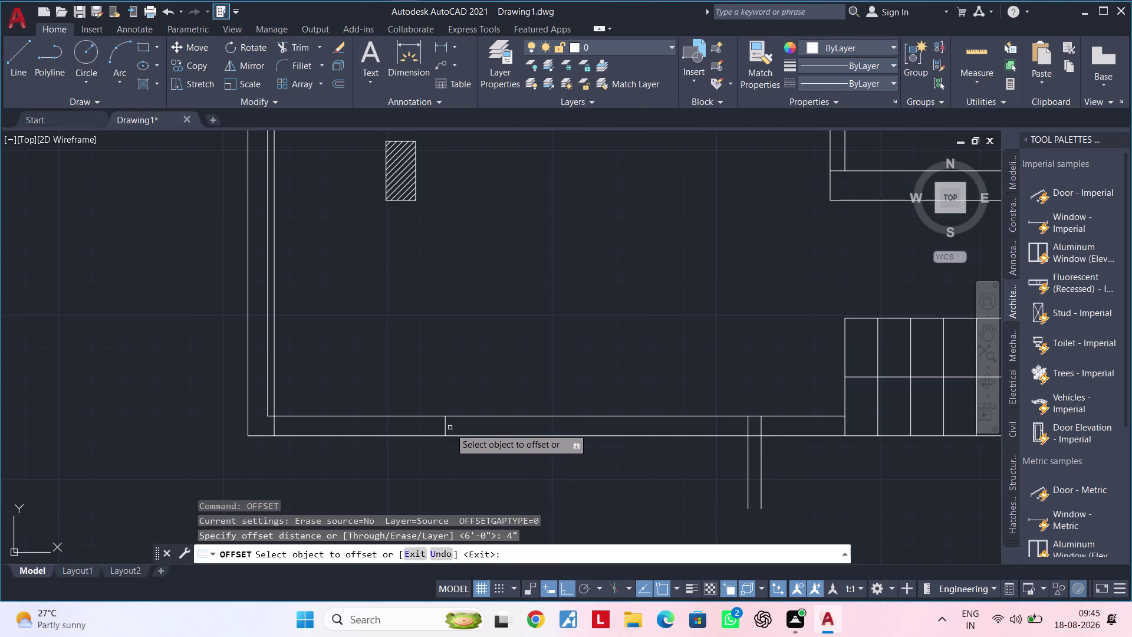
click(446, 427)
click(540, 428)
key(Escape)
key(Escape)
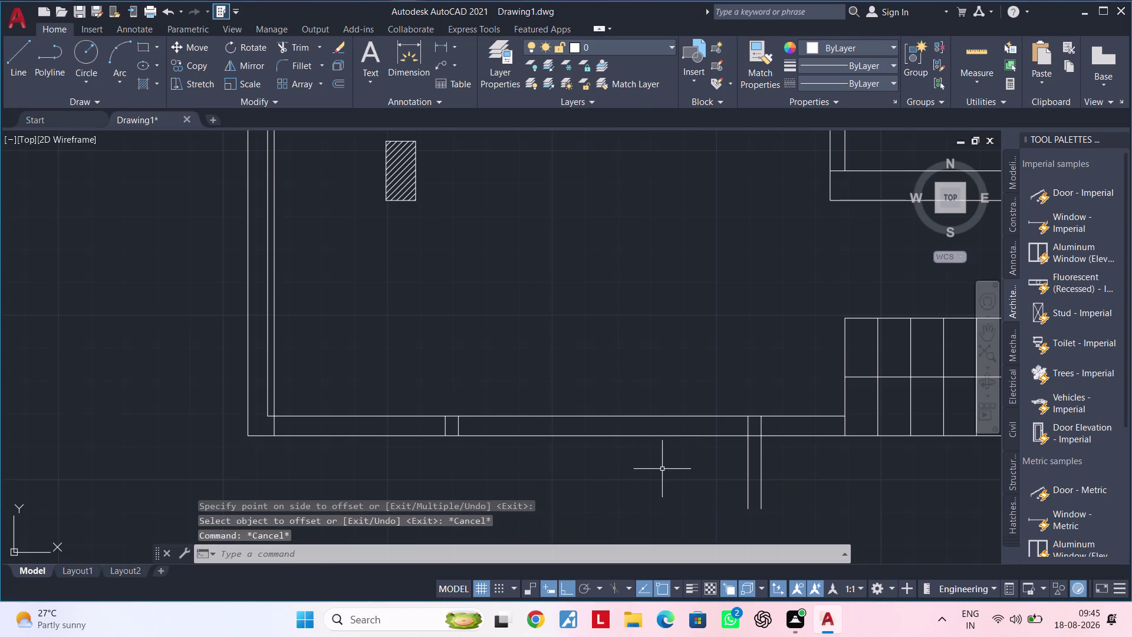
Trim the long lines below the wall back to the opening.
key(t)
text(R)
key(space)
click(723, 471)
click(771, 465)
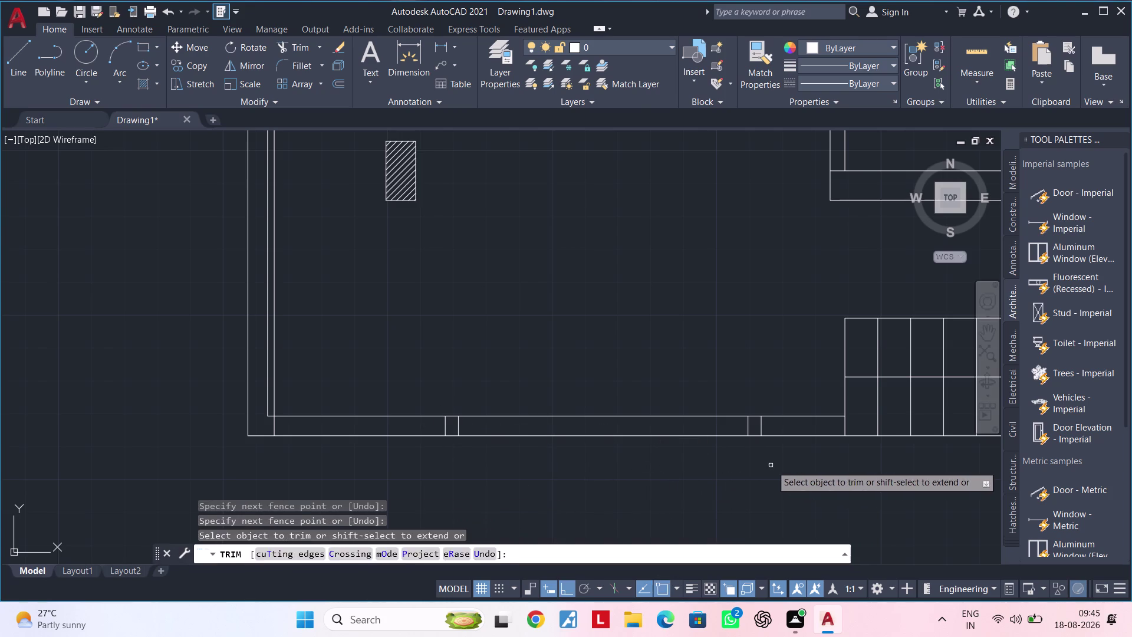
click(777, 465)
click(777, 466)
key(Escape)
scroll(down, 3)
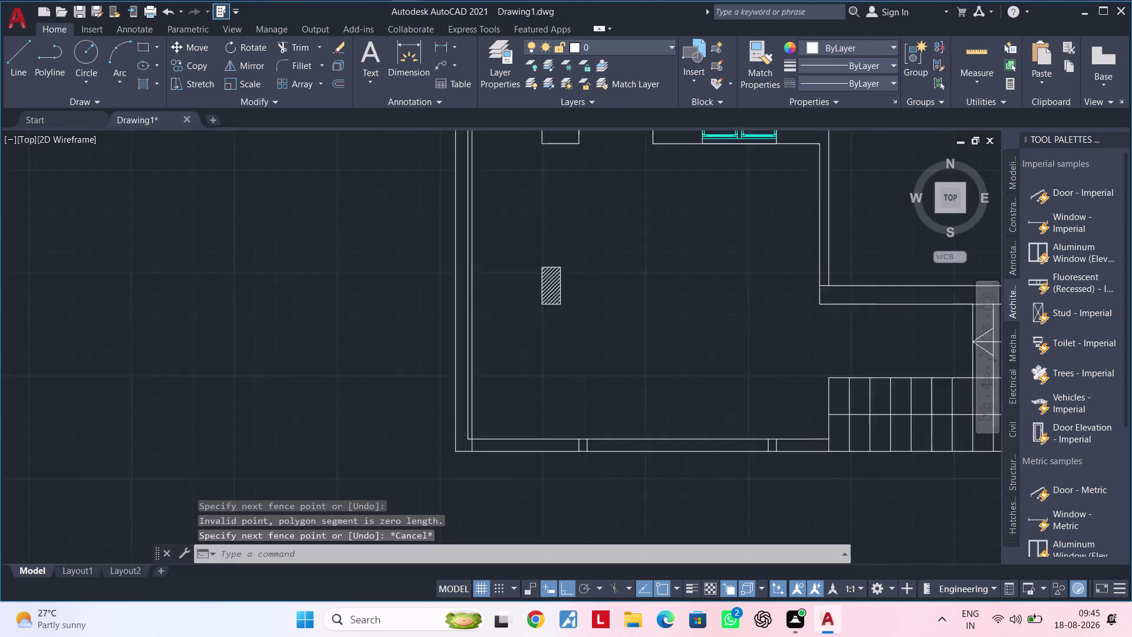
scroll(down, 3)
middle_drag(788, 479, 594, 479)
key(Escape)
scroll(down, 3)
middle_drag(570, 431, 585, 412)
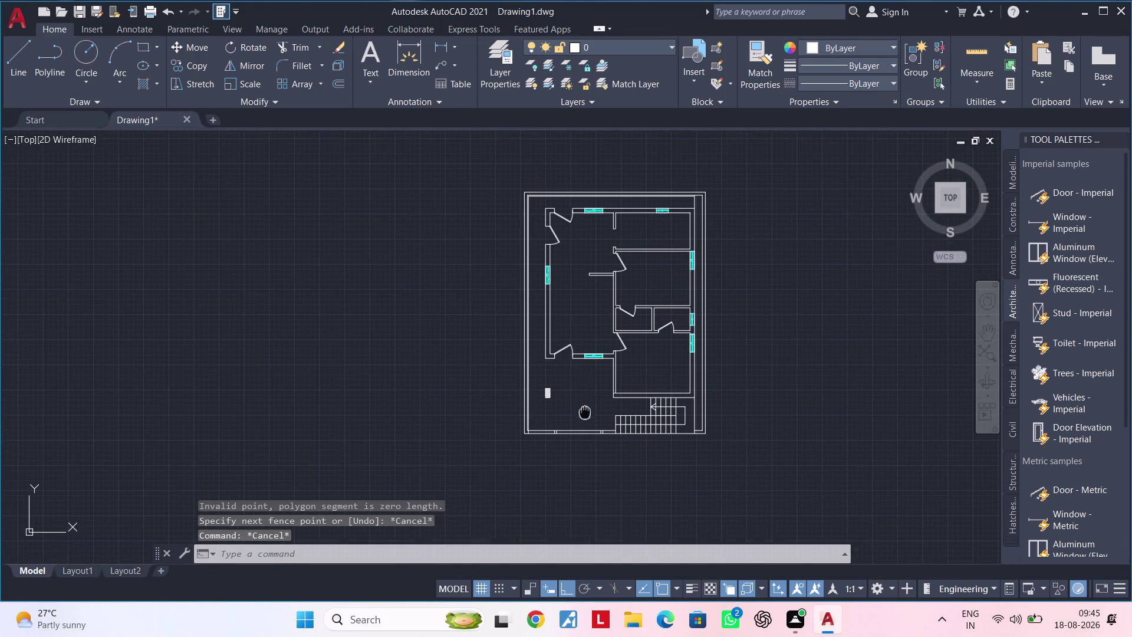
middle_drag(585, 412, 585, 410)
middle_drag(580, 380, 515, 444)
scroll(up, 3)
middle_drag(519, 348, 496, 387)
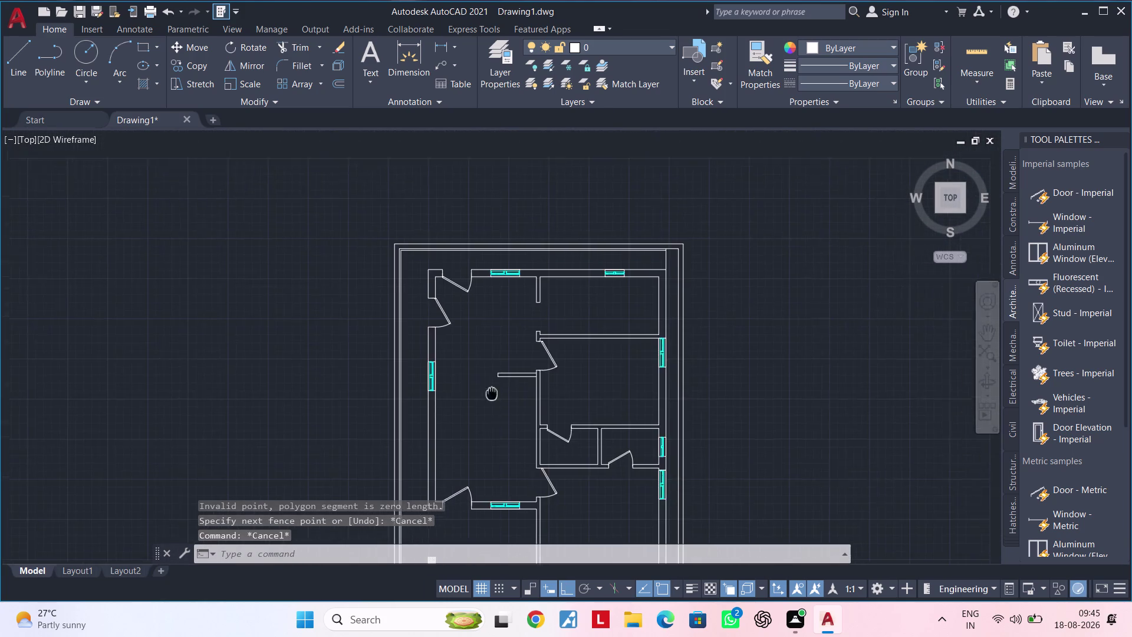
middle_drag(496, 386, 478, 413)
middle_drag(486, 363, 434, 357)
scroll(up, 3)
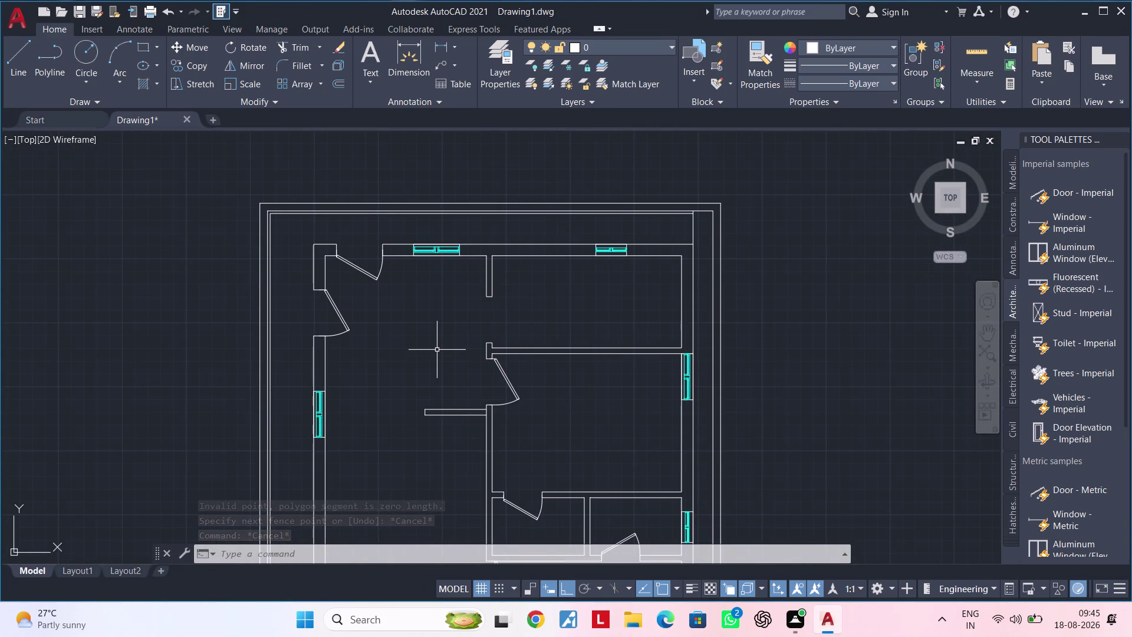
key(Escape)
key(Escape)
key(Escape)
key(Escape)
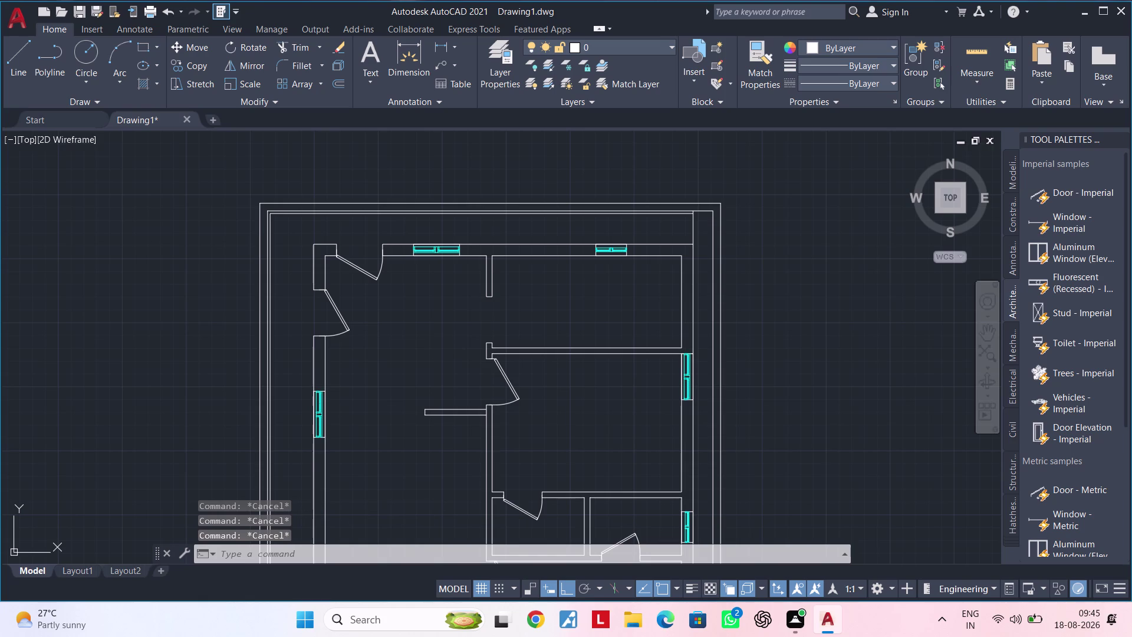
key(Escape)
key(Escape)
middle_drag(434, 325, 447, 306)
key(Escape)
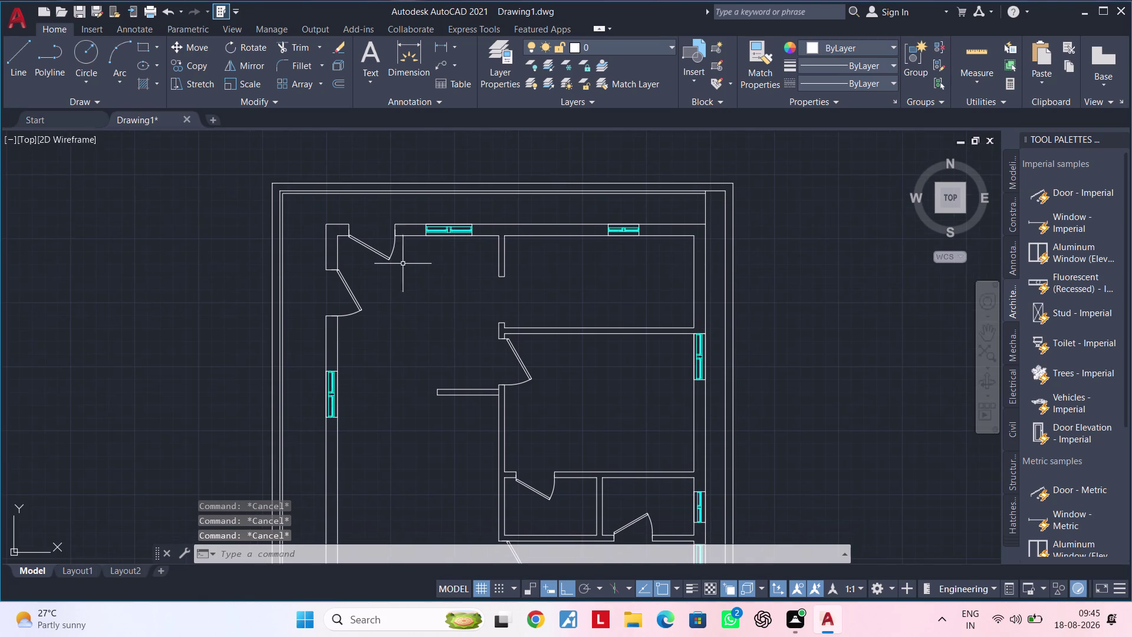
key(Escape)
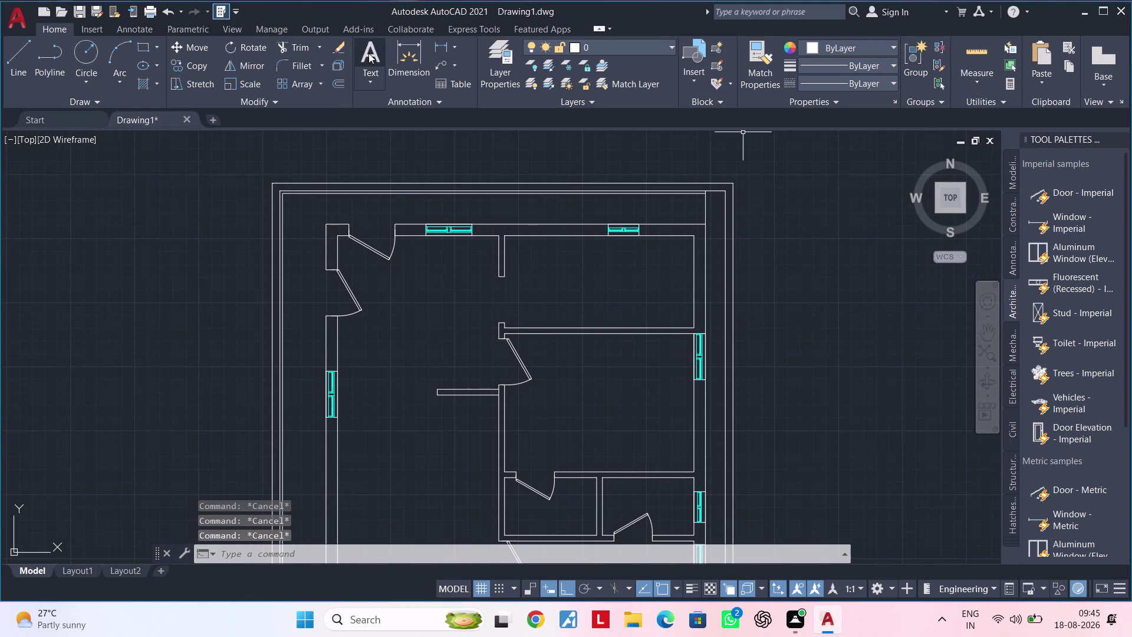
Draw a multiline text box inside the upper-left room.
click(368, 53)
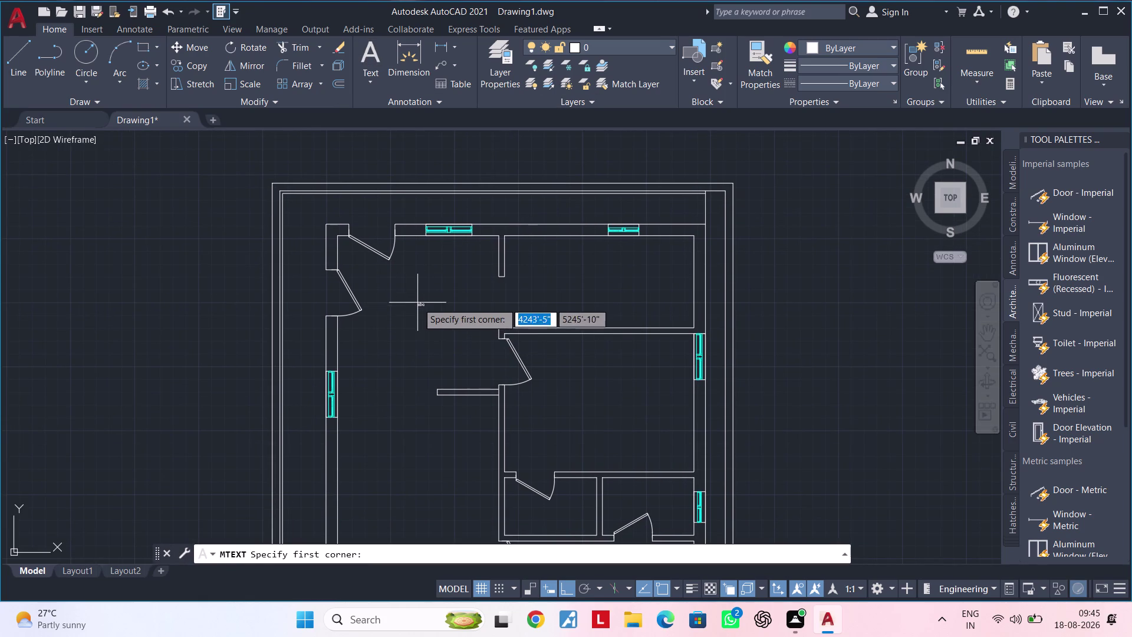
scroll(up, 3)
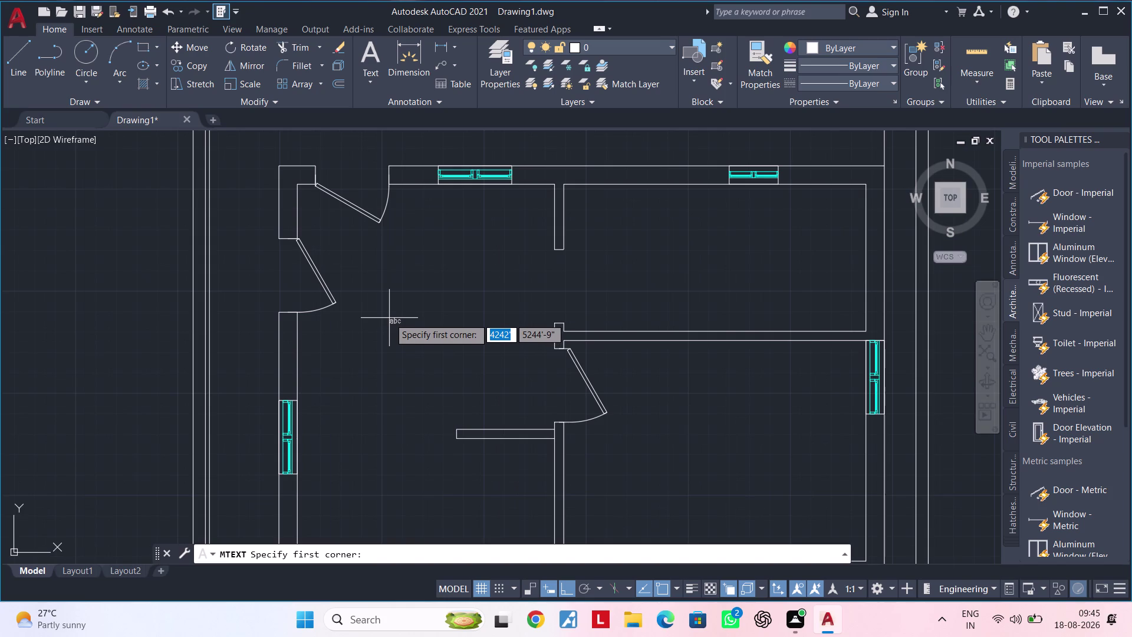
click(379, 289)
click(473, 354)
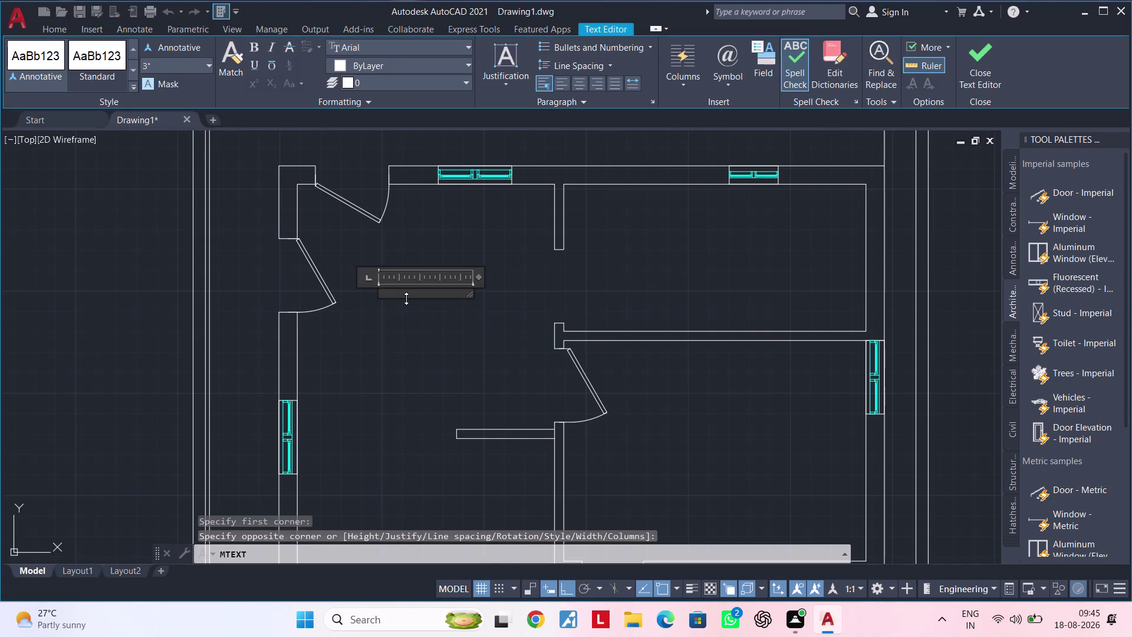
Type DINING over 10'6"X10'0", close the editor and select the label.
text(DD)
key(BackSpace)
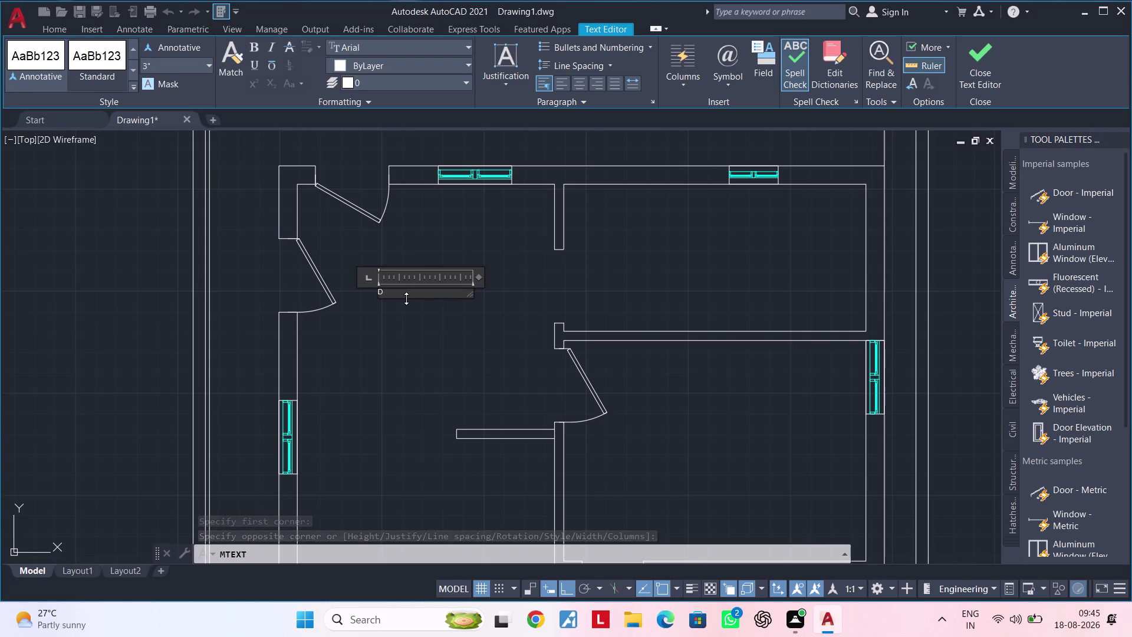
key(i)
text(N)
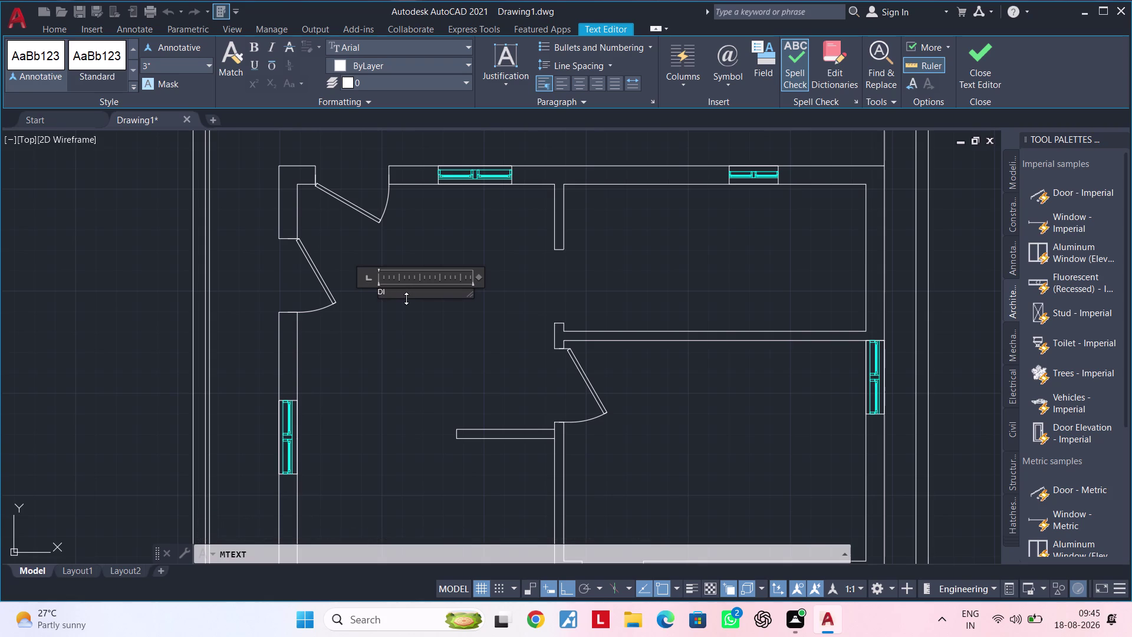
text(ING)
key(Return)
text(10)
text(')
text(6)
key(shift+quotedbl)
key(x)
text(10)
text('0")
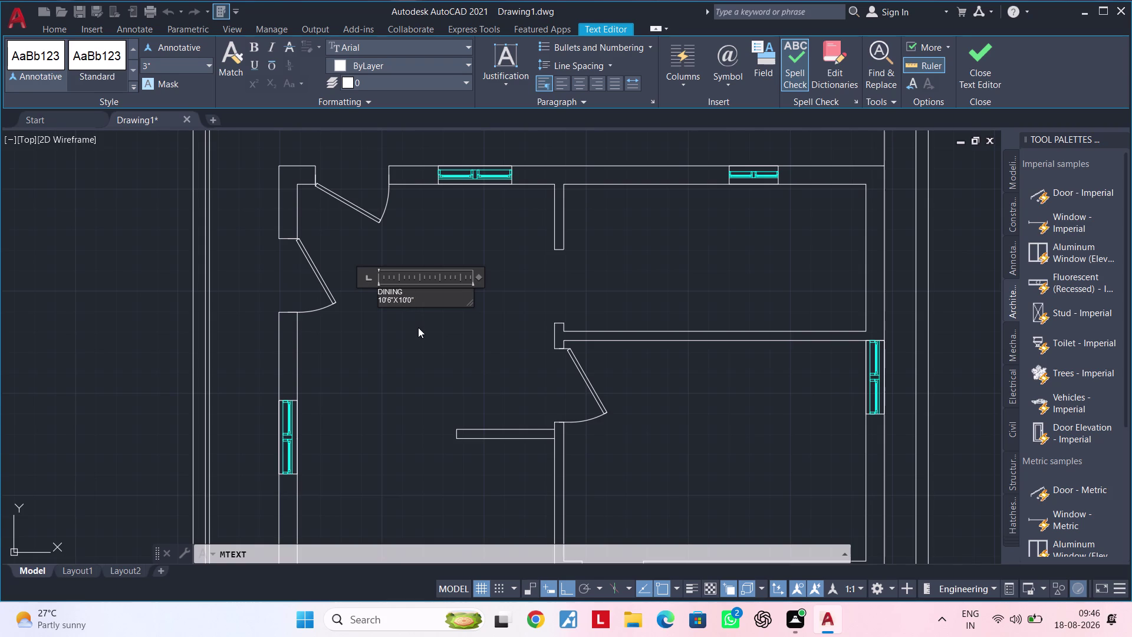
click(417, 330)
click(390, 287)
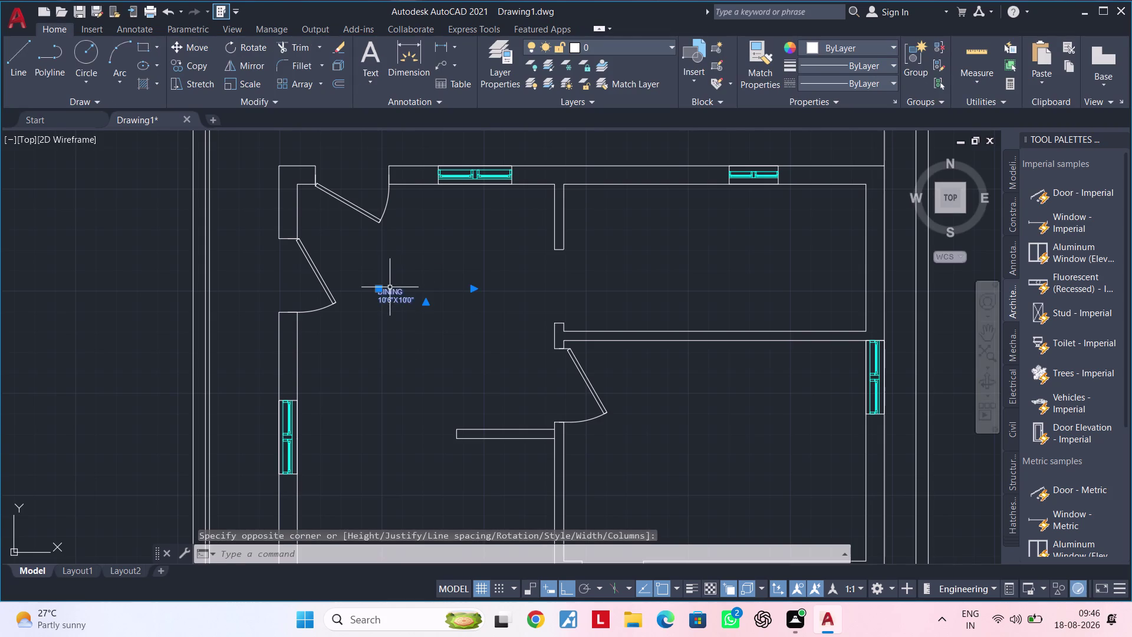
Set the DINING label's text height to 6" in Properties.
right_click(403, 287)
click(461, 573)
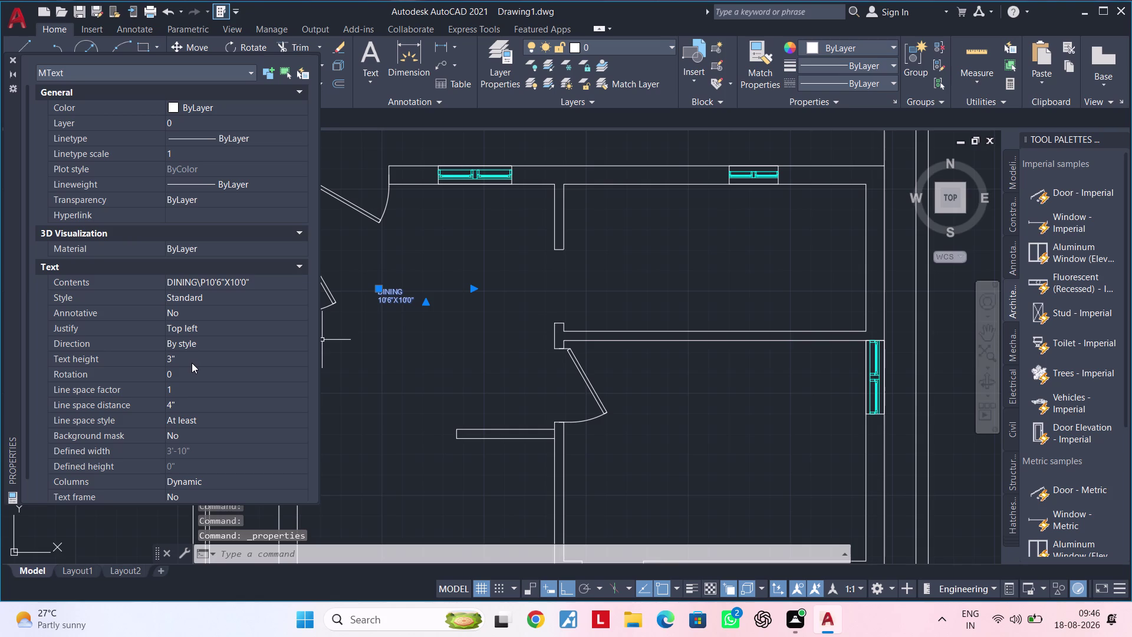
click(191, 360)
key(BackSpace)
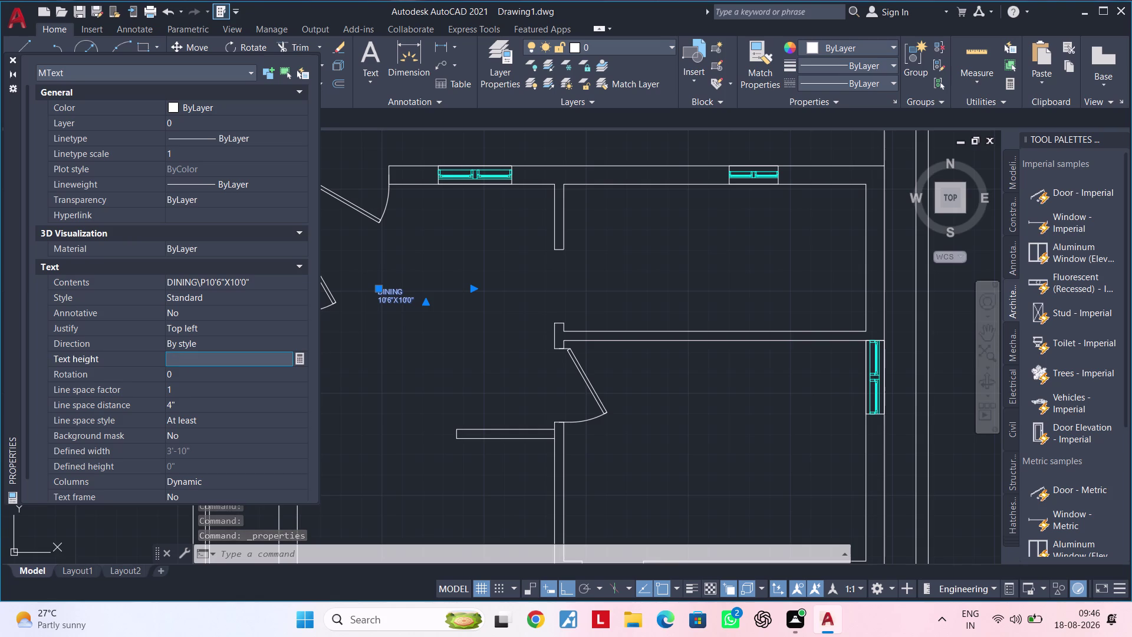
text(6")
key(Return)
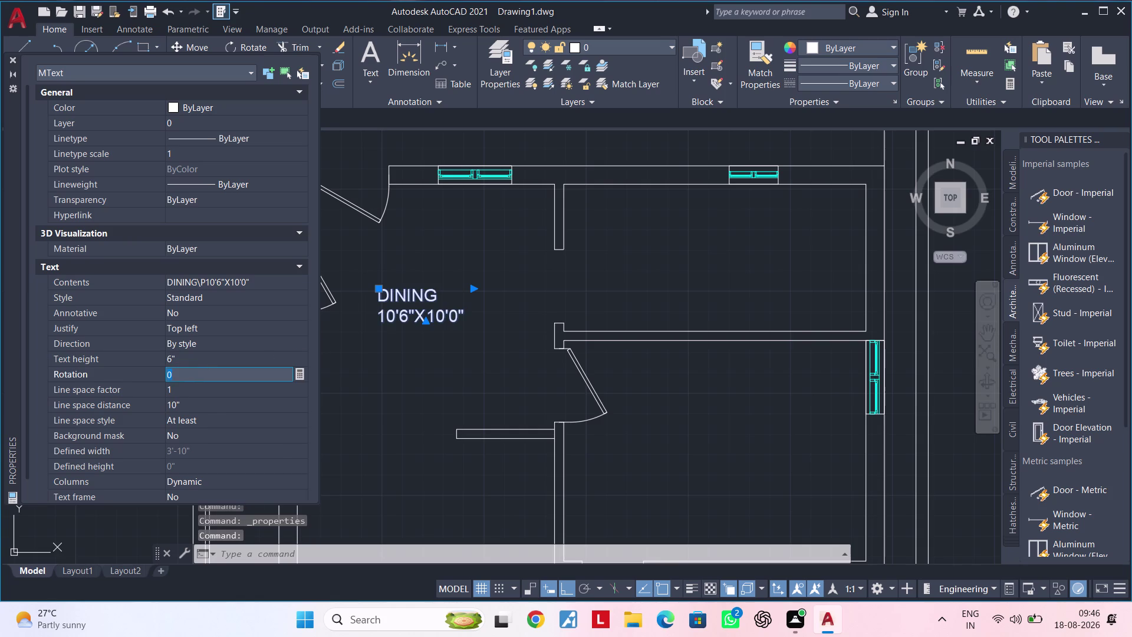
click(387, 367)
key(Escape)
key(Escape)
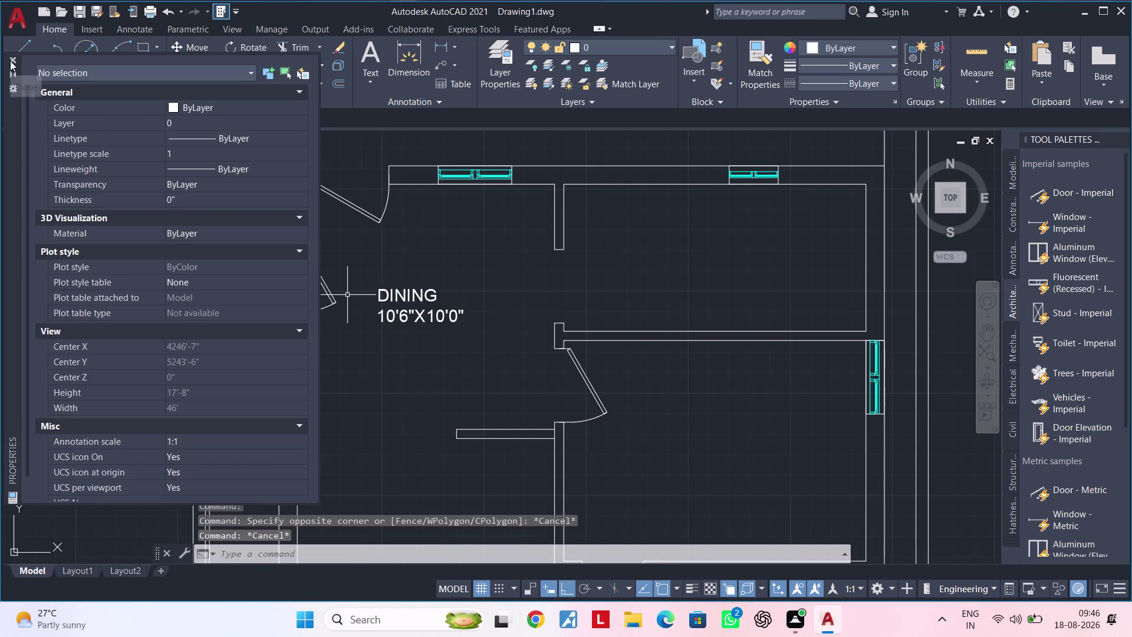
click(9, 61)
Center-justify both lines of the DINING label.
double_click(409, 293)
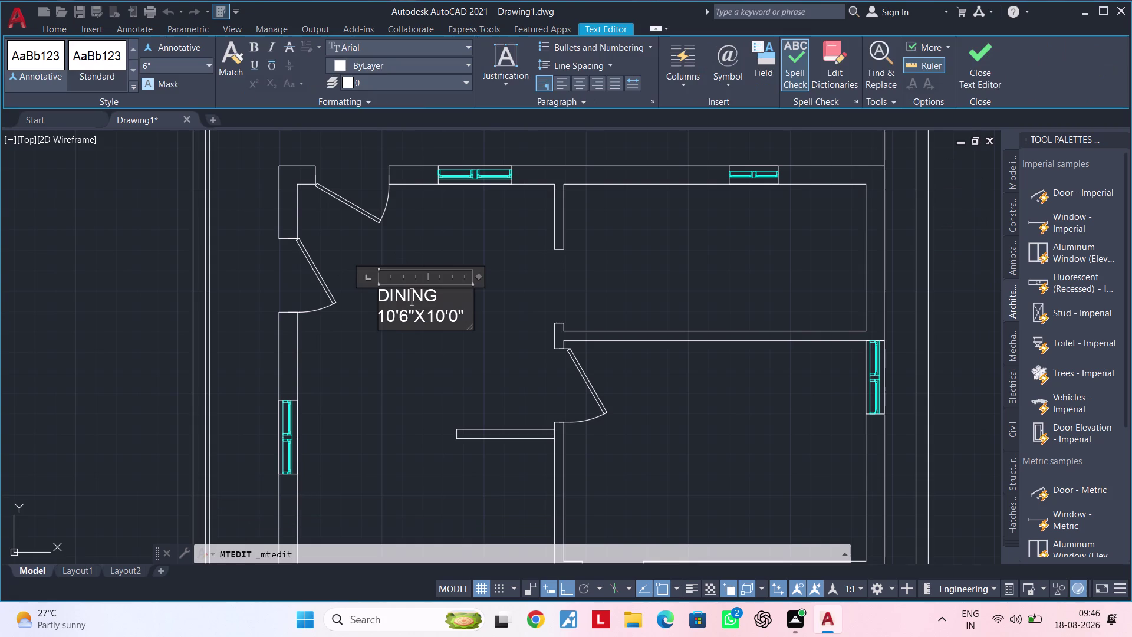
click(378, 298)
key(space)
key(space)
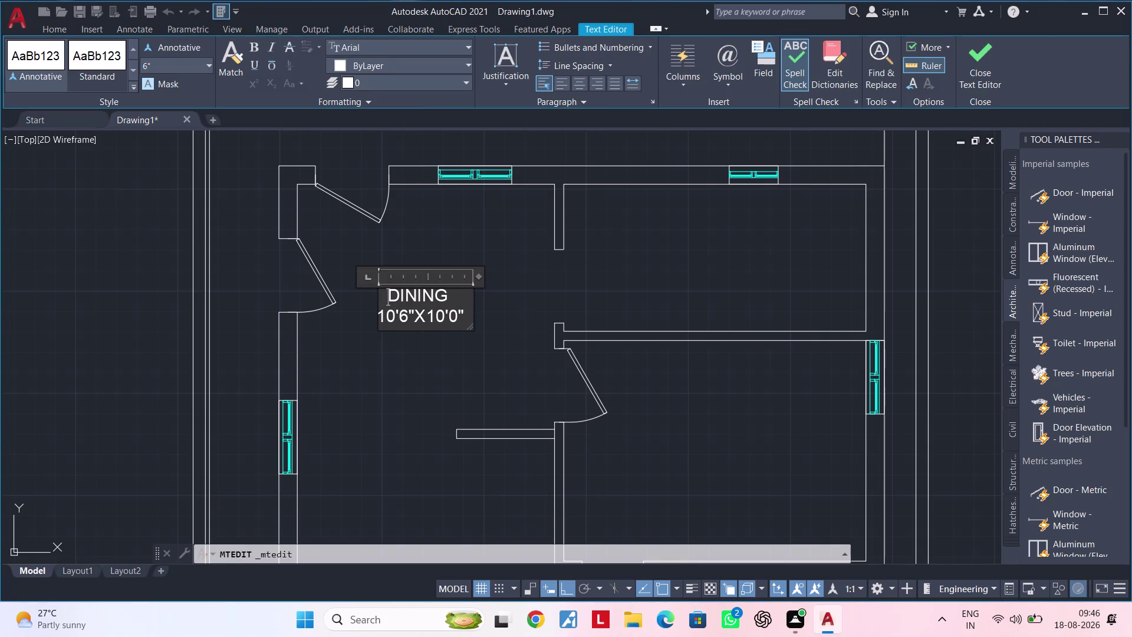
click(424, 363)
key(Escape)
key(Escape)
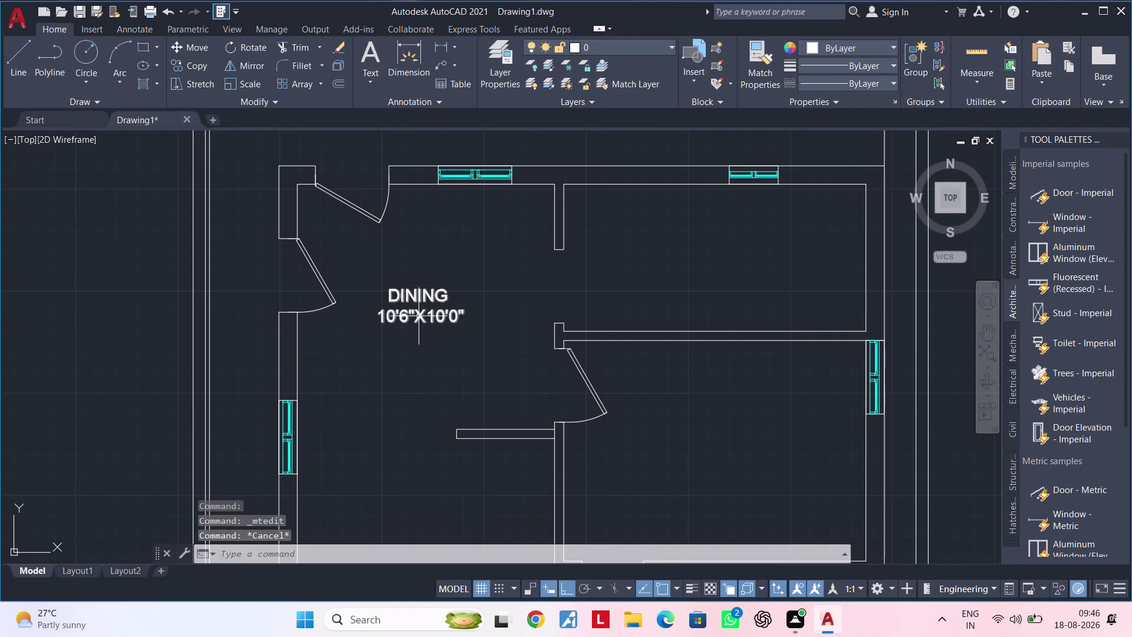
click(506, 64)
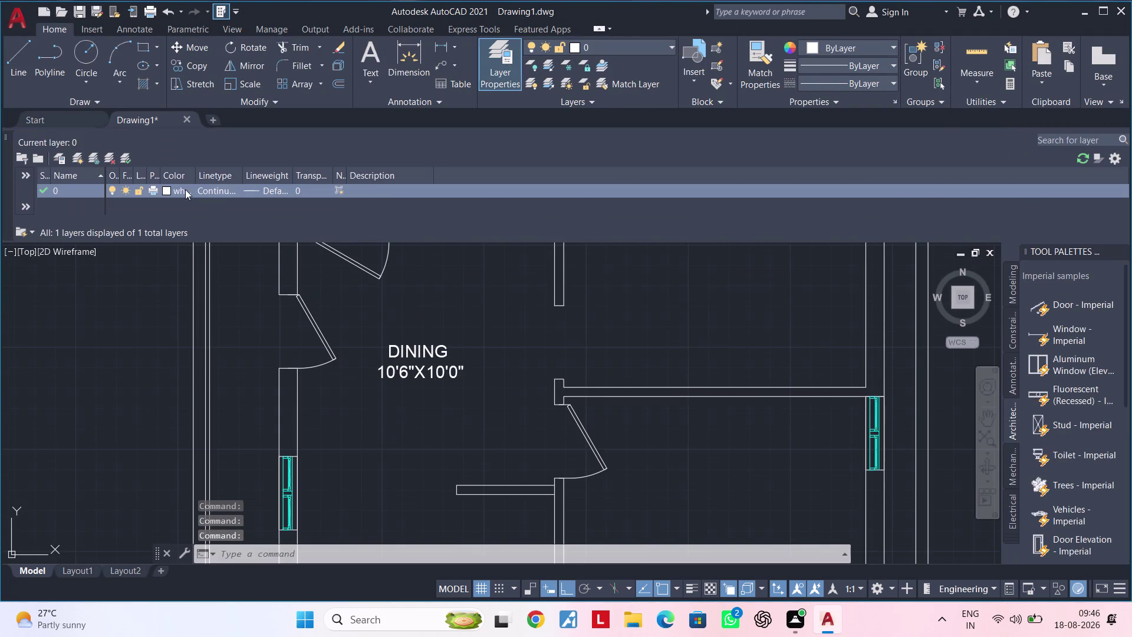
Create a new layer named TEXT with an orange colour.
click(82, 160)
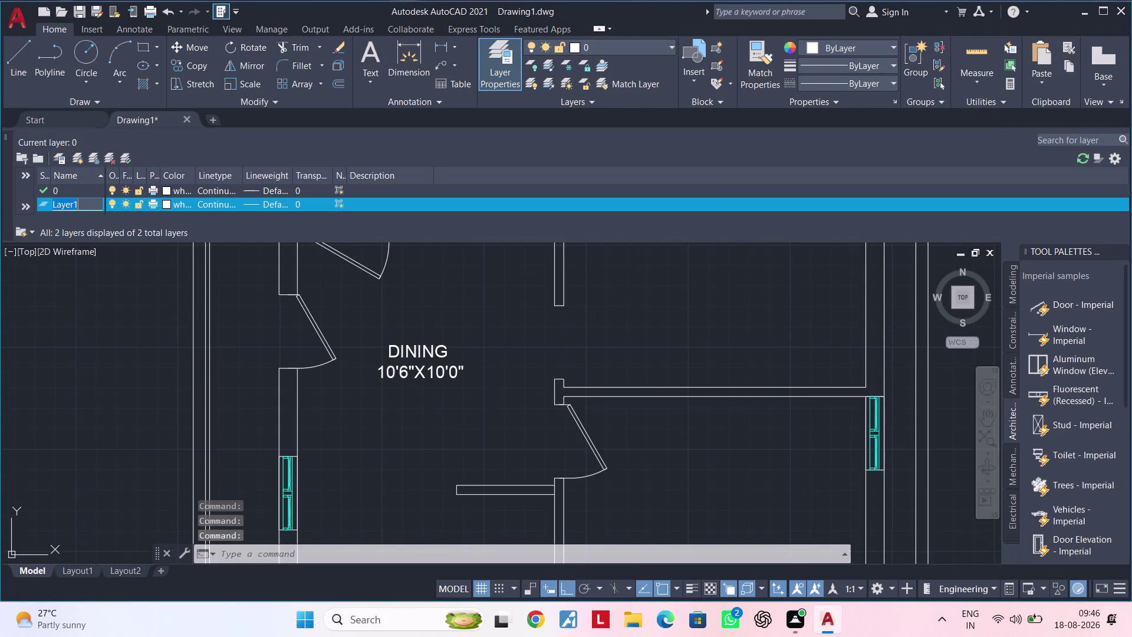
key(BackSpace)
text(T)
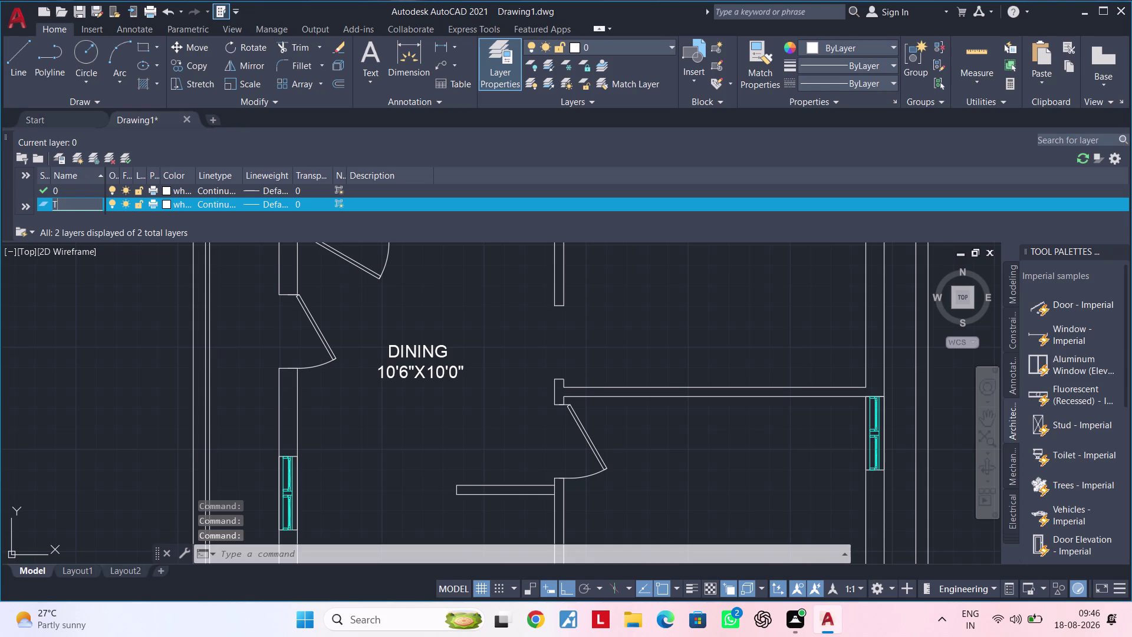
text(EXT)
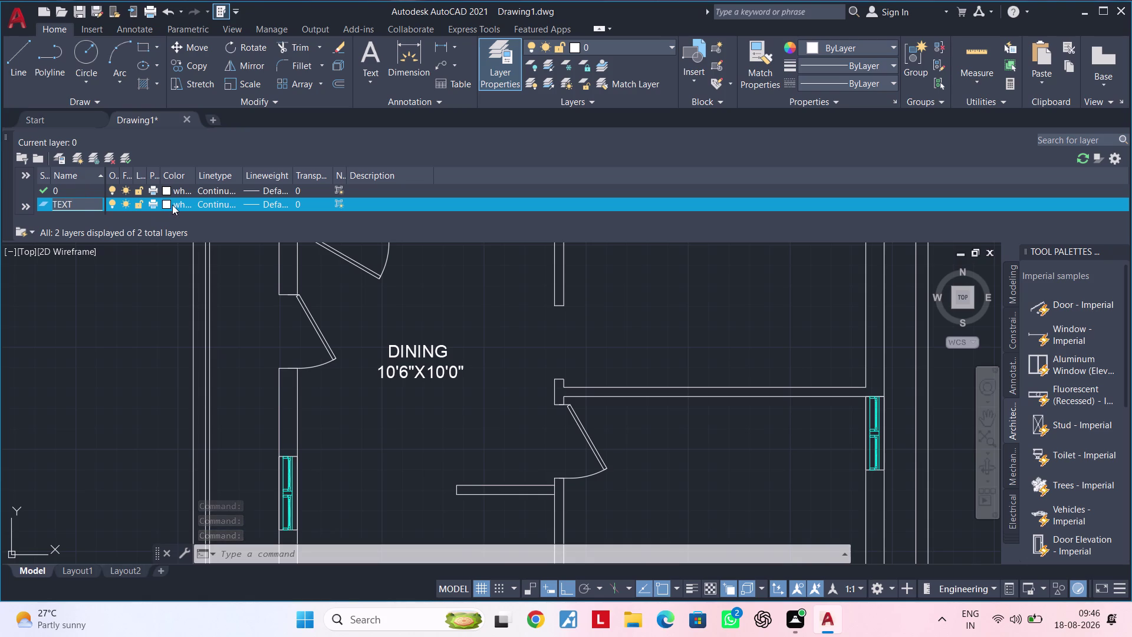
click(167, 204)
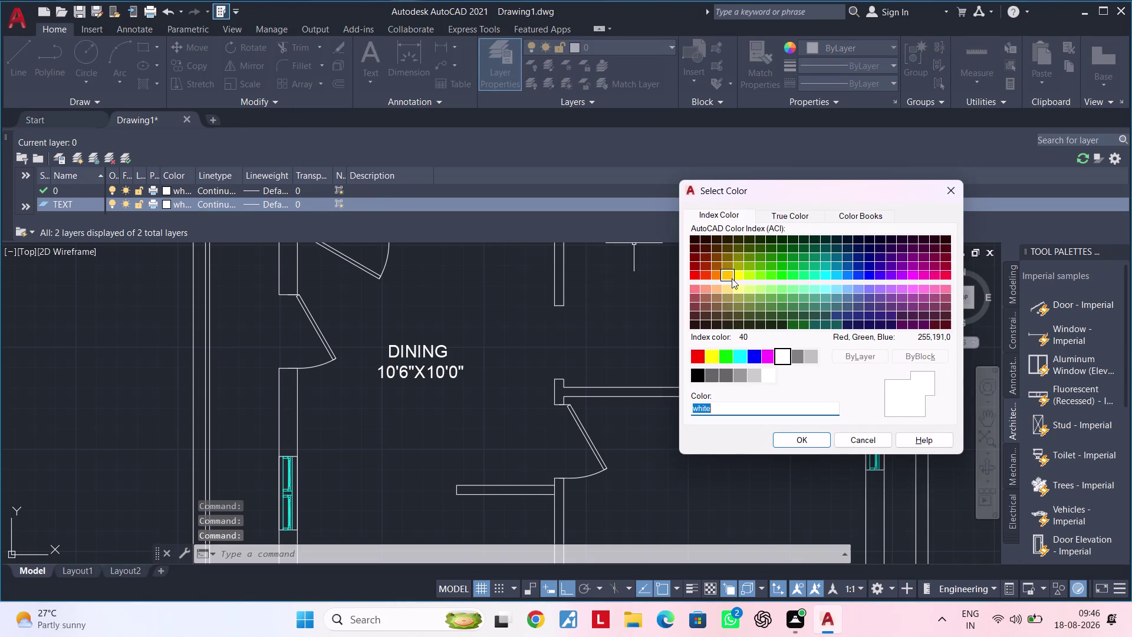
click(718, 289)
click(809, 442)
key(Escape)
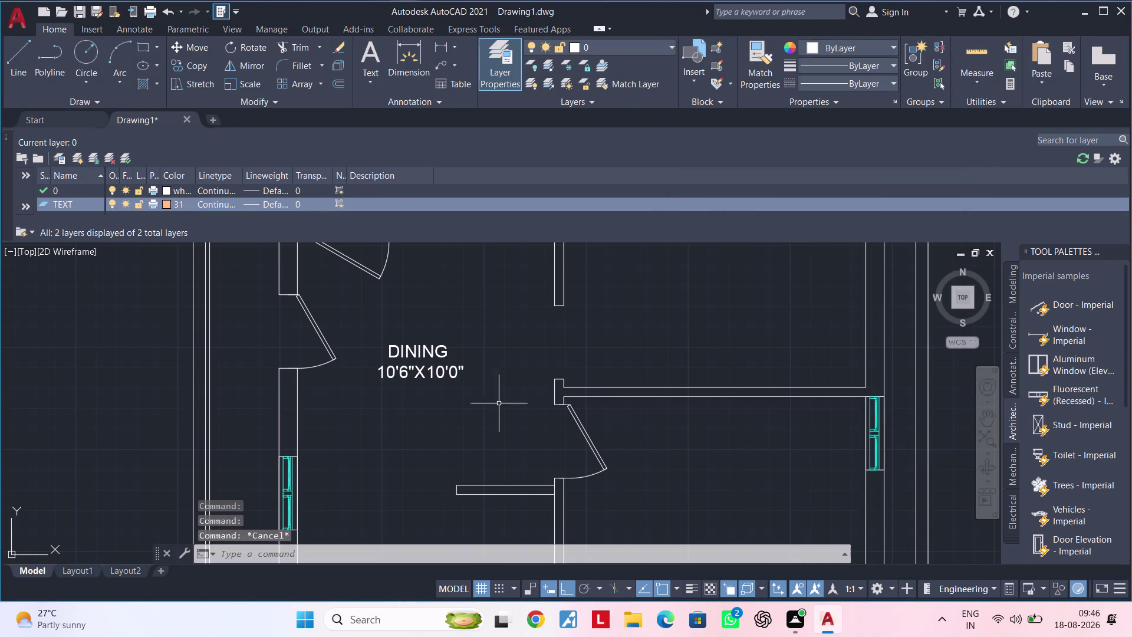
key(Escape)
Move the DINING label onto the TEXT layer and close the layer manager.
click(435, 376)
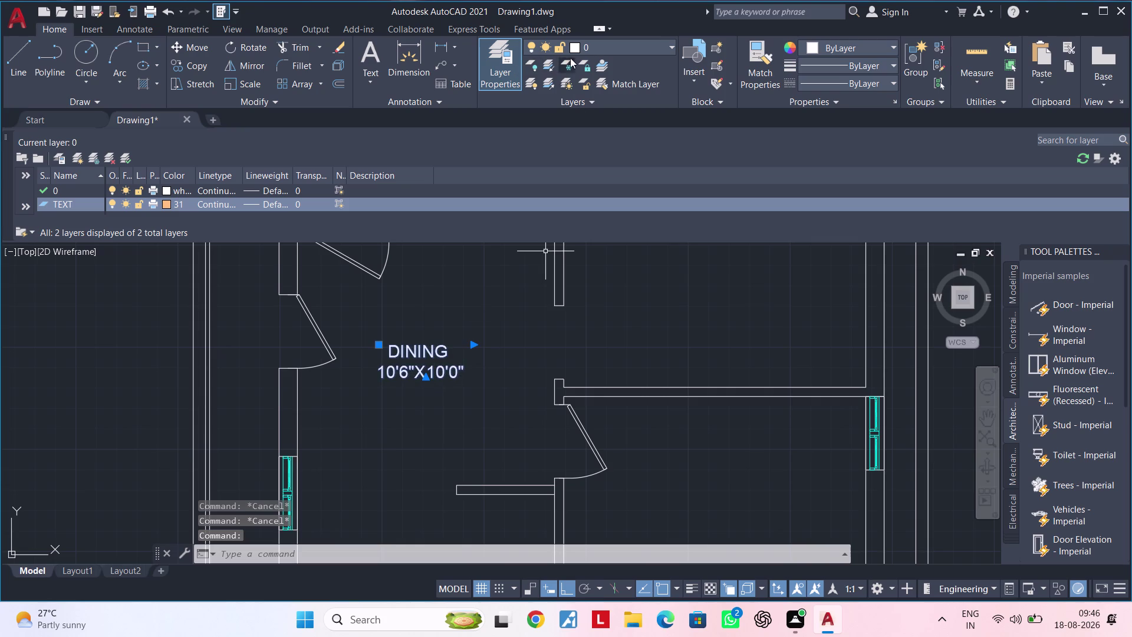
click(594, 49)
click(615, 83)
key(Escape)
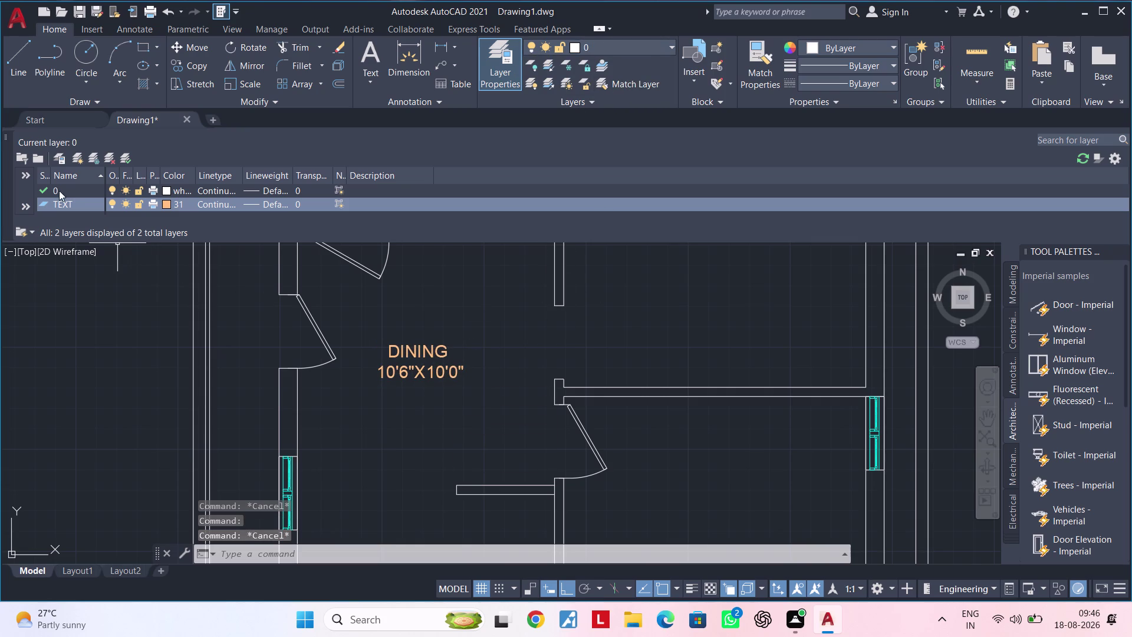
click(6, 135)
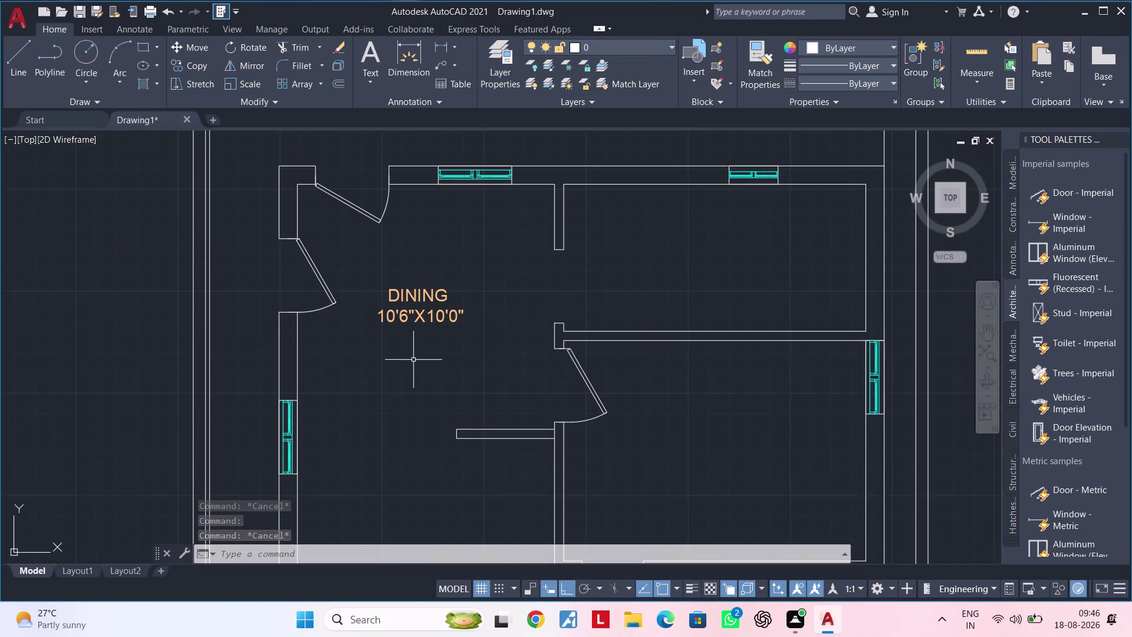
Select the DINING label and start copying it from a base point, ortho off.
scroll(down, 3)
middle_drag(426, 332, 341, 282)
scroll(up, 3)
middle_drag(345, 282, 343, 293)
scroll(up, 3)
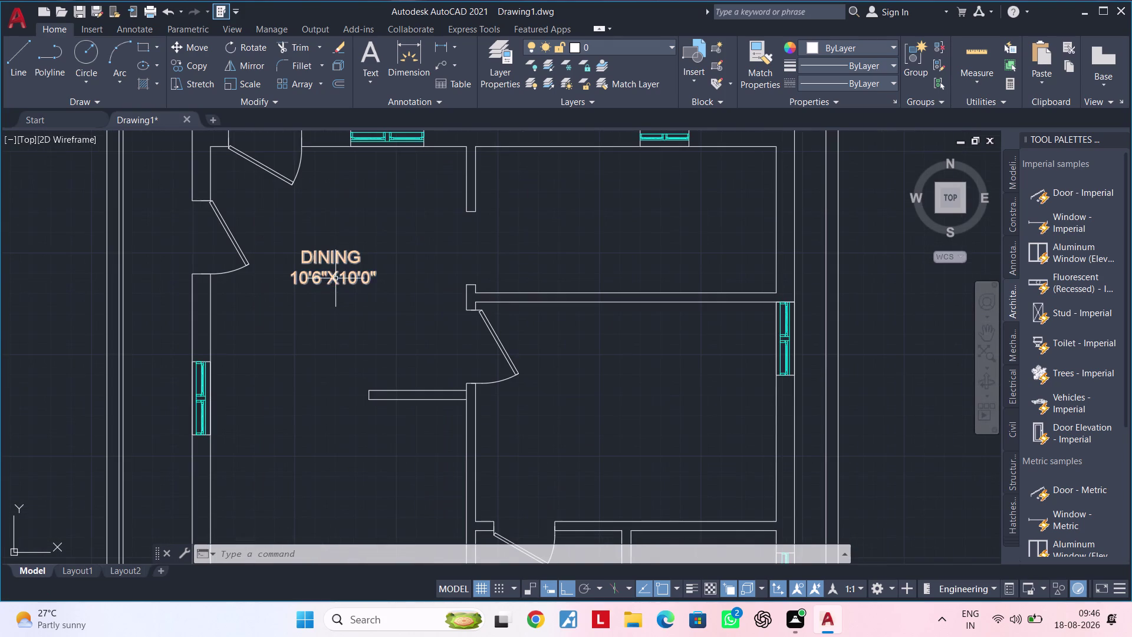
click(336, 279)
middle_drag(436, 270, 358, 302)
key(c)
key(o)
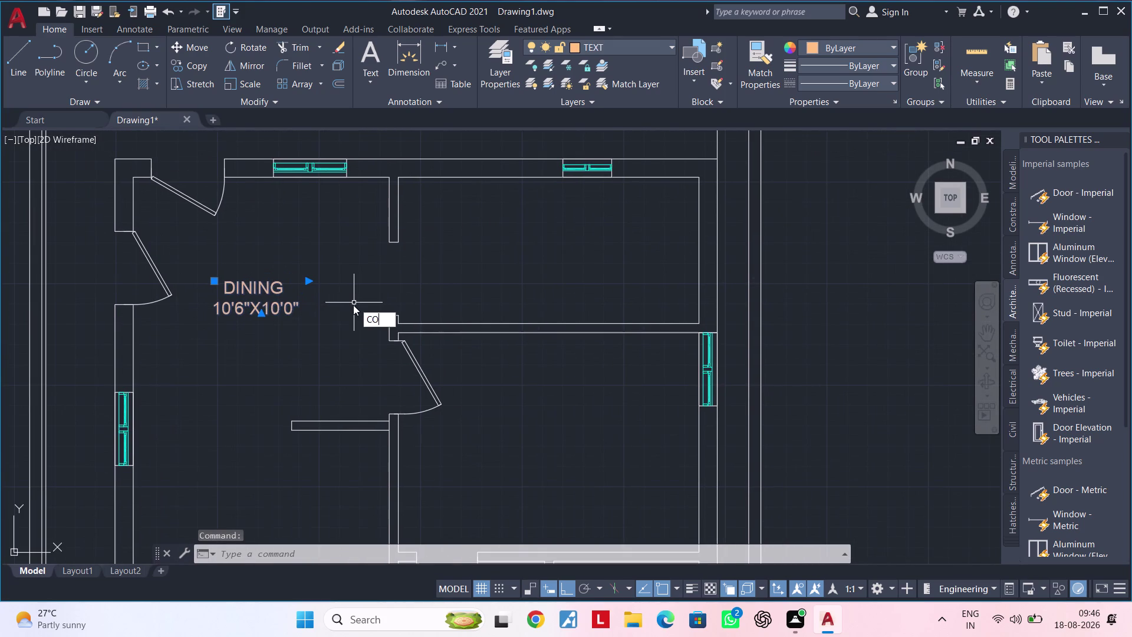
key(space)
click(270, 296)
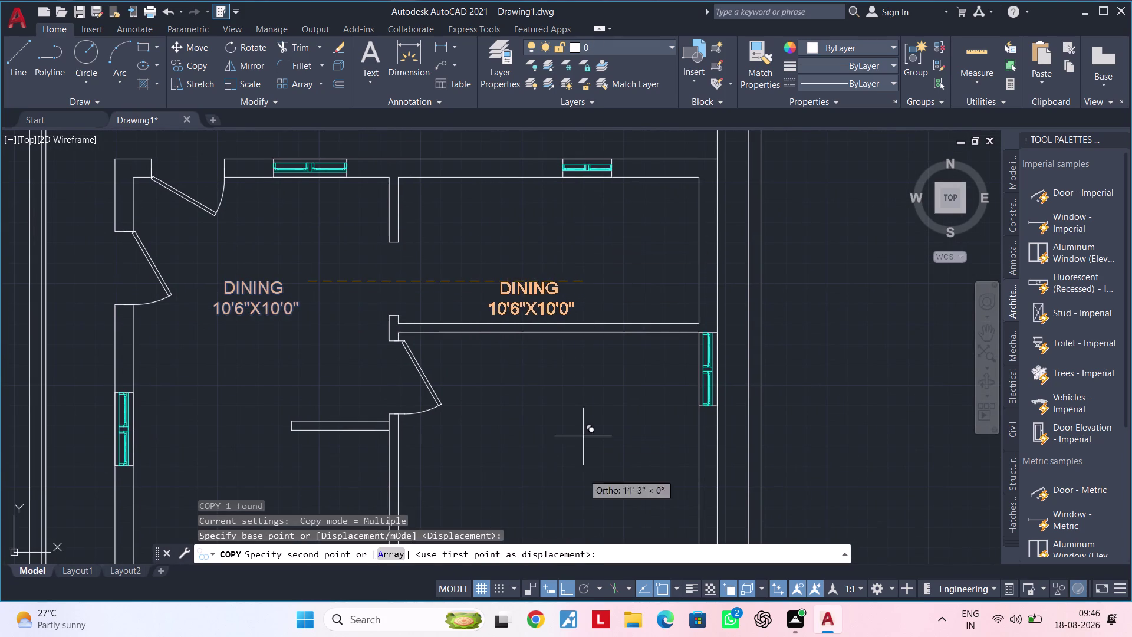
click(569, 586)
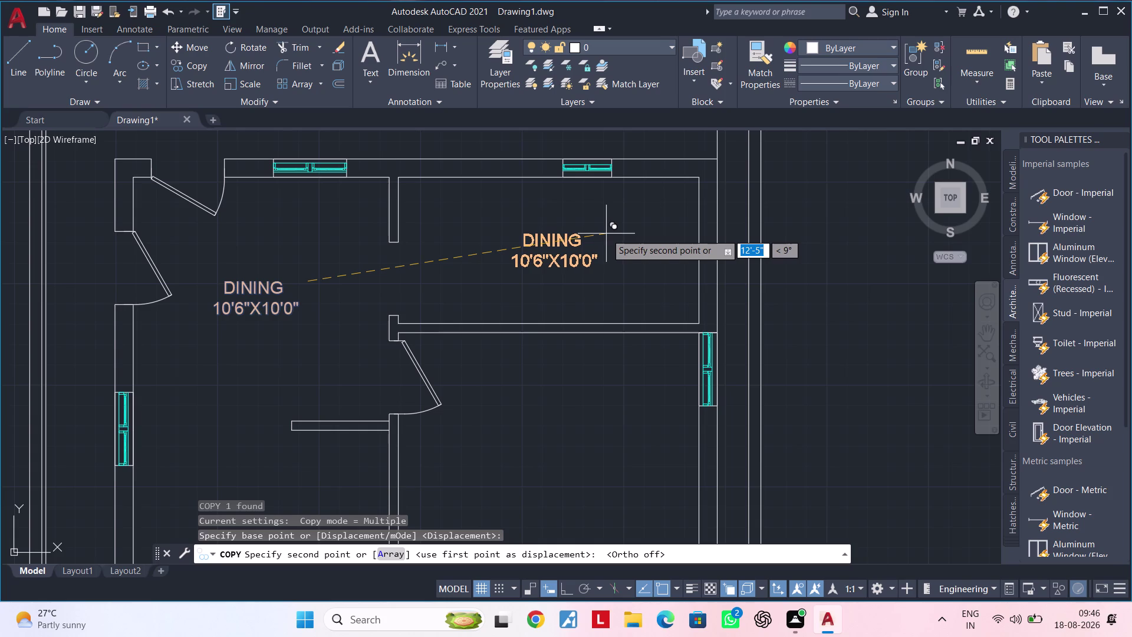
Place DINING label copies in the upper-right, right, lower-left and small rooms.
click(600, 207)
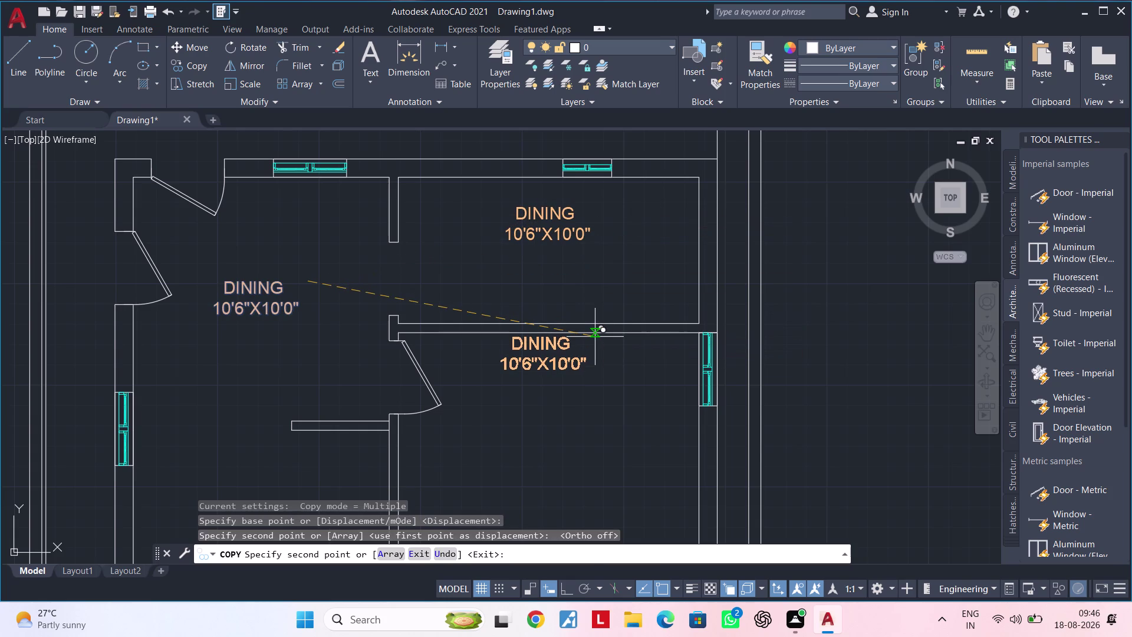
middle_drag(593, 336, 621, 286)
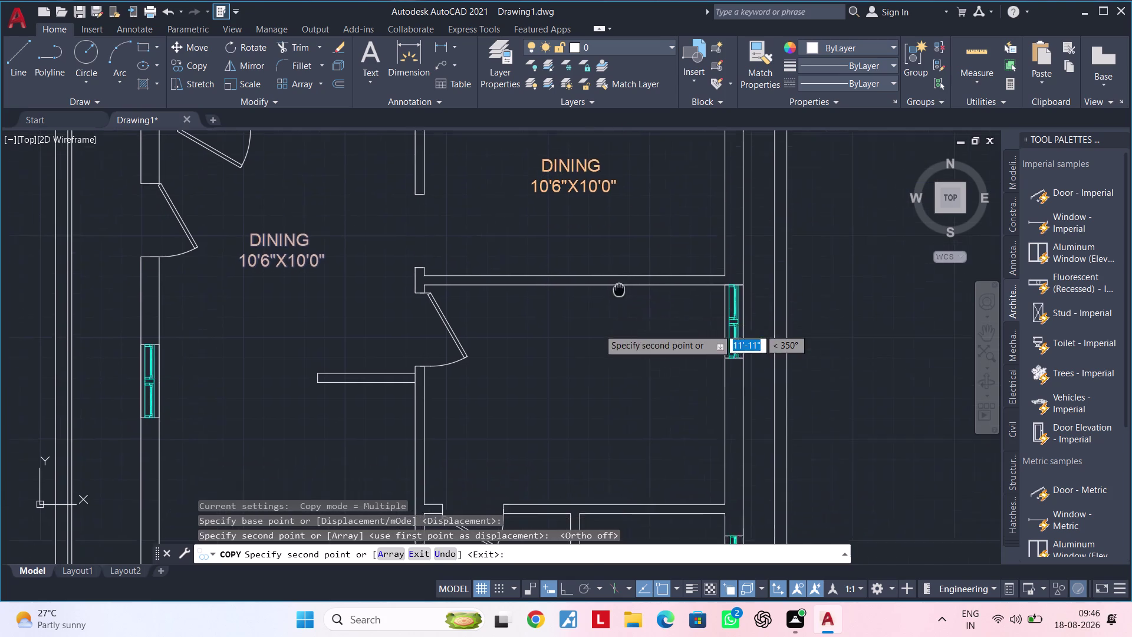
middle_drag(620, 286, 640, 250)
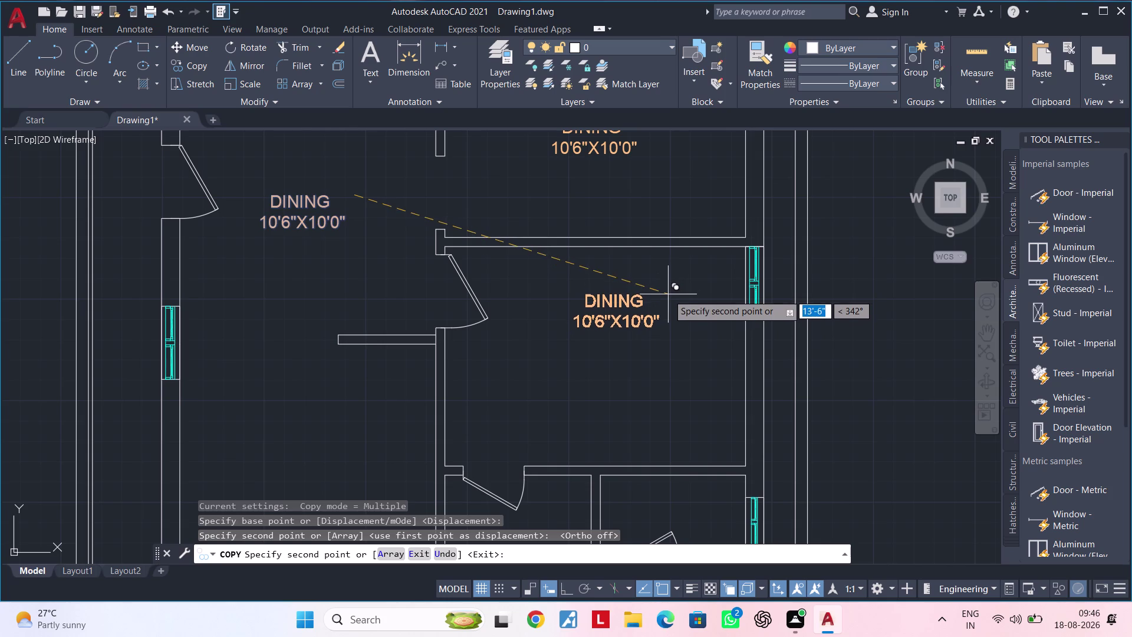
click(668, 295)
middle_drag(498, 374, 738, 297)
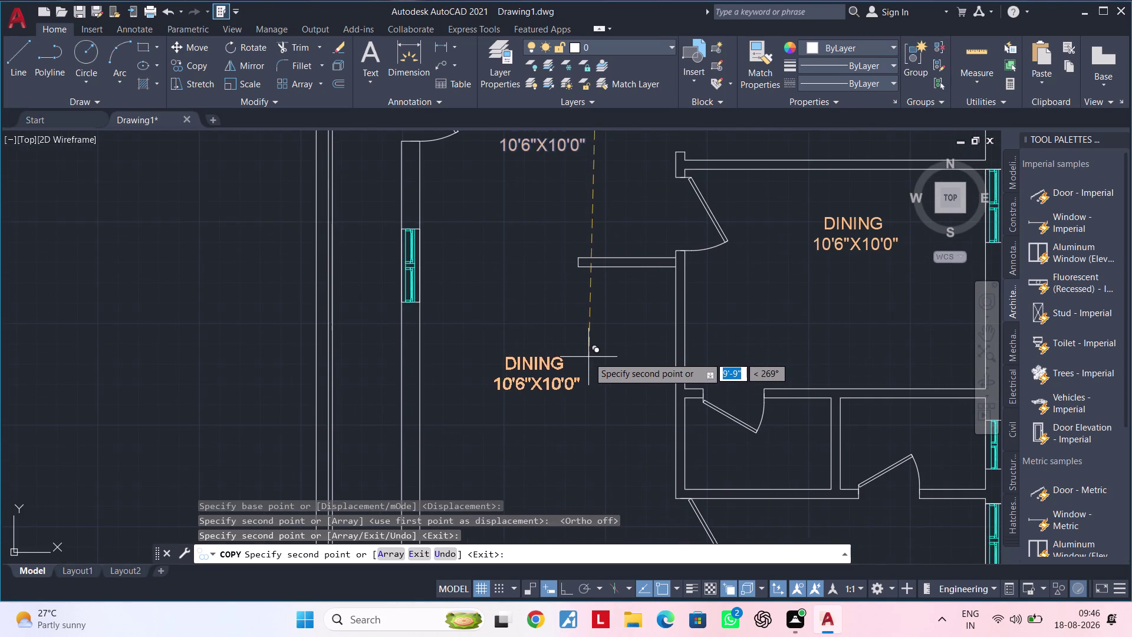
scroll(down, 3)
middle_drag(598, 349, 601, 332)
scroll(up, 3)
click(603, 336)
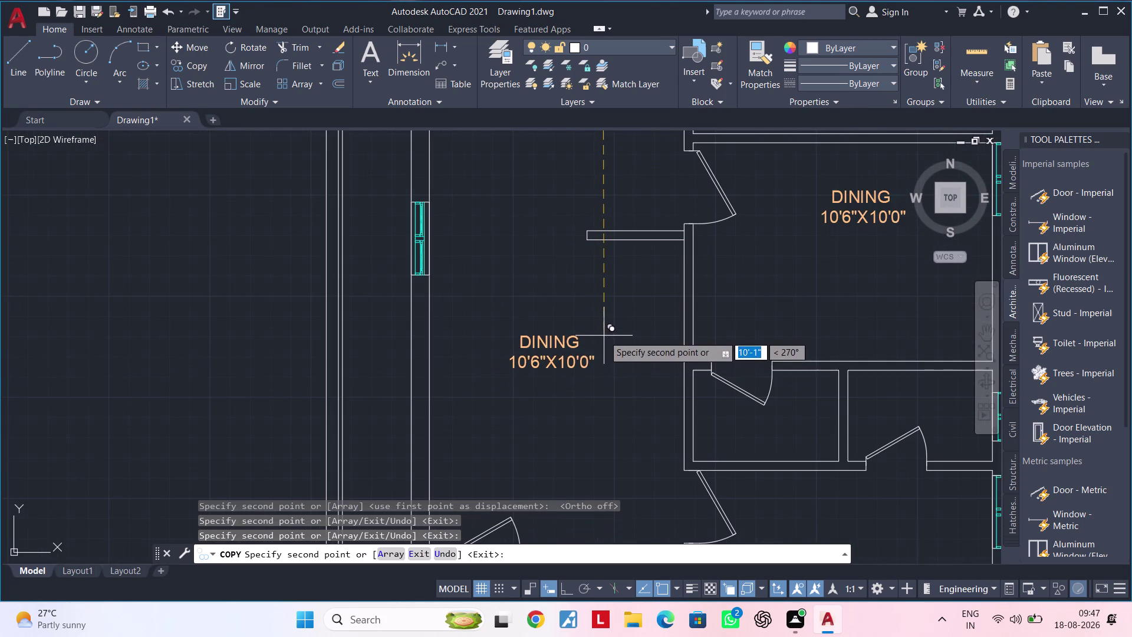
scroll(down, 3)
middle_drag(730, 344, 594, 345)
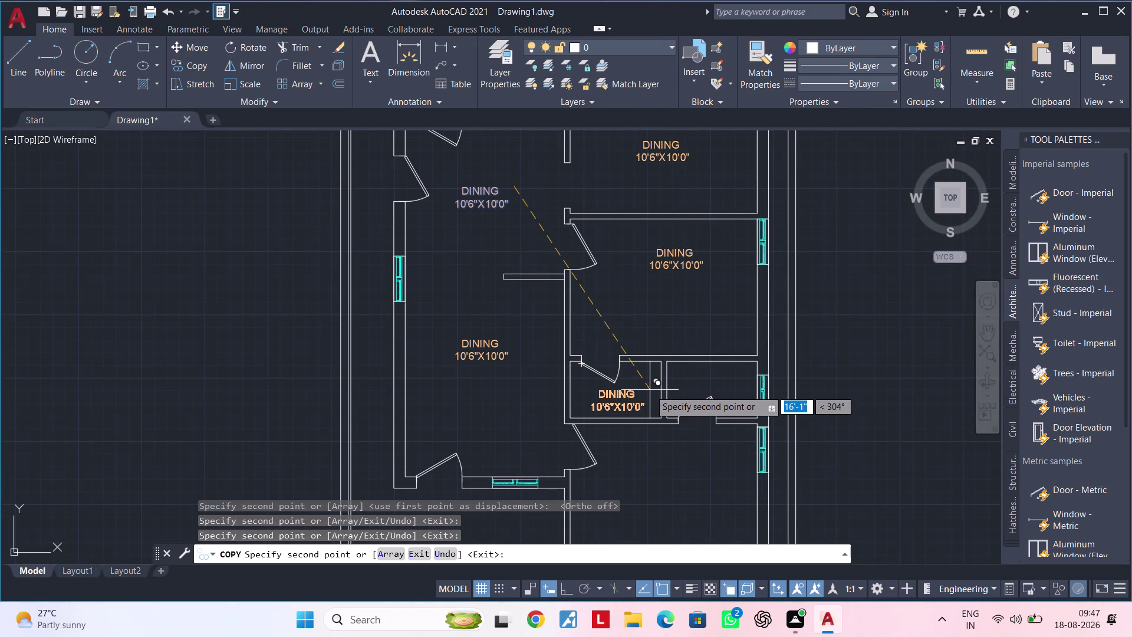
scroll(up, 3)
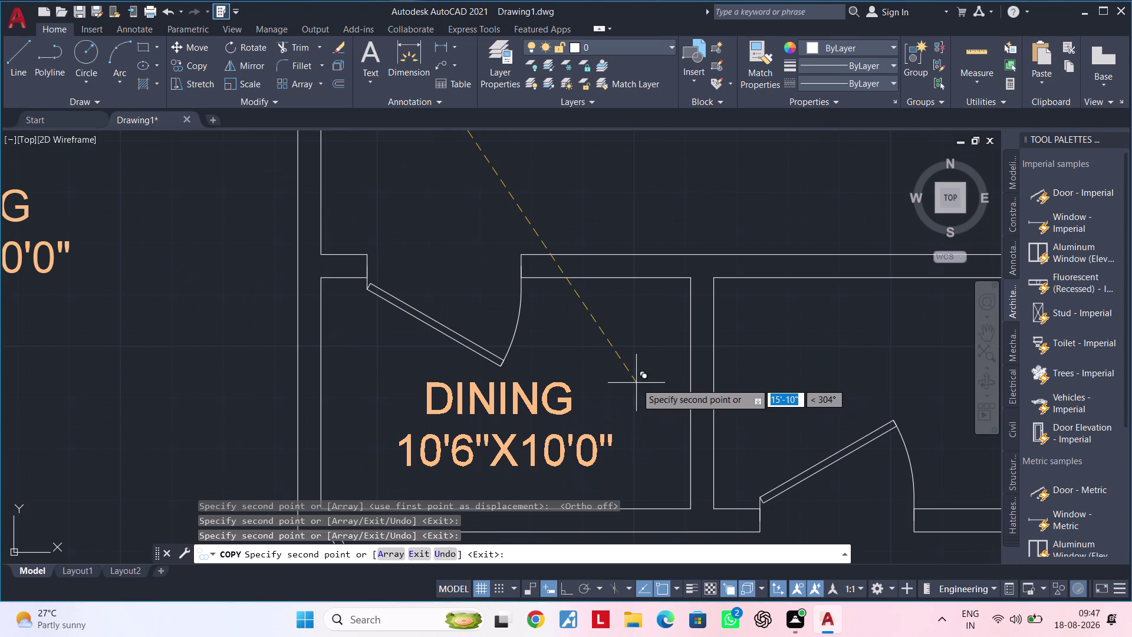
click(636, 383)
End the copy and zoom in on the top room's DINING label.
key(Escape)
key(Escape)
key(Escape)
scroll(down, 3)
middle_drag(636, 383, 679, 374)
key(Escape)
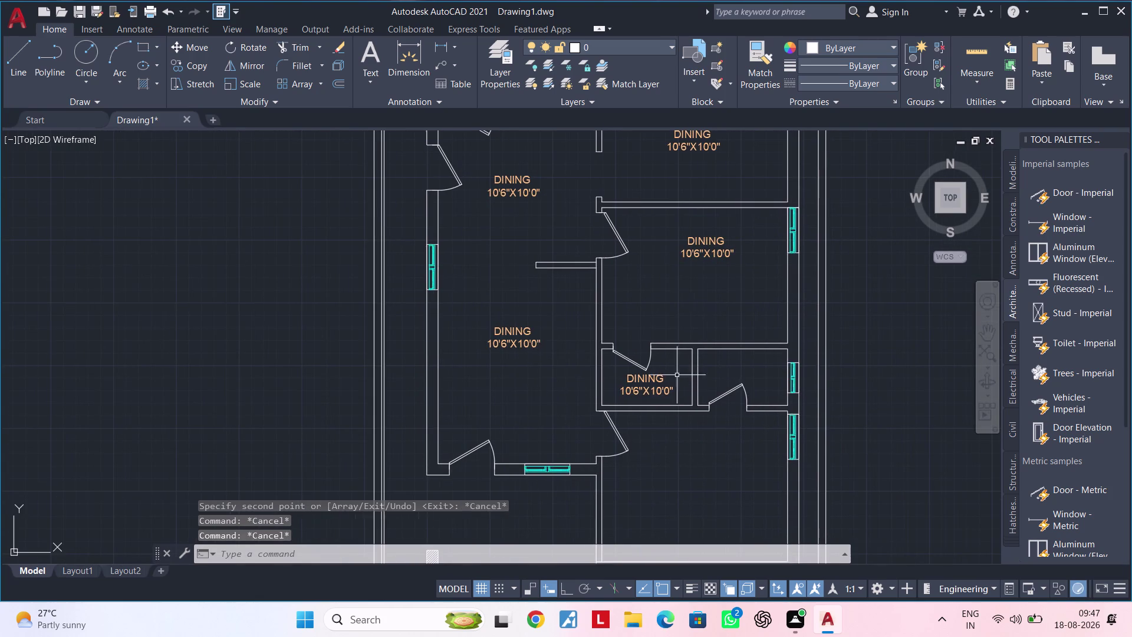
key(Escape)
key(Escape)
middle_drag(559, 323, 501, 424)
scroll(up, 3)
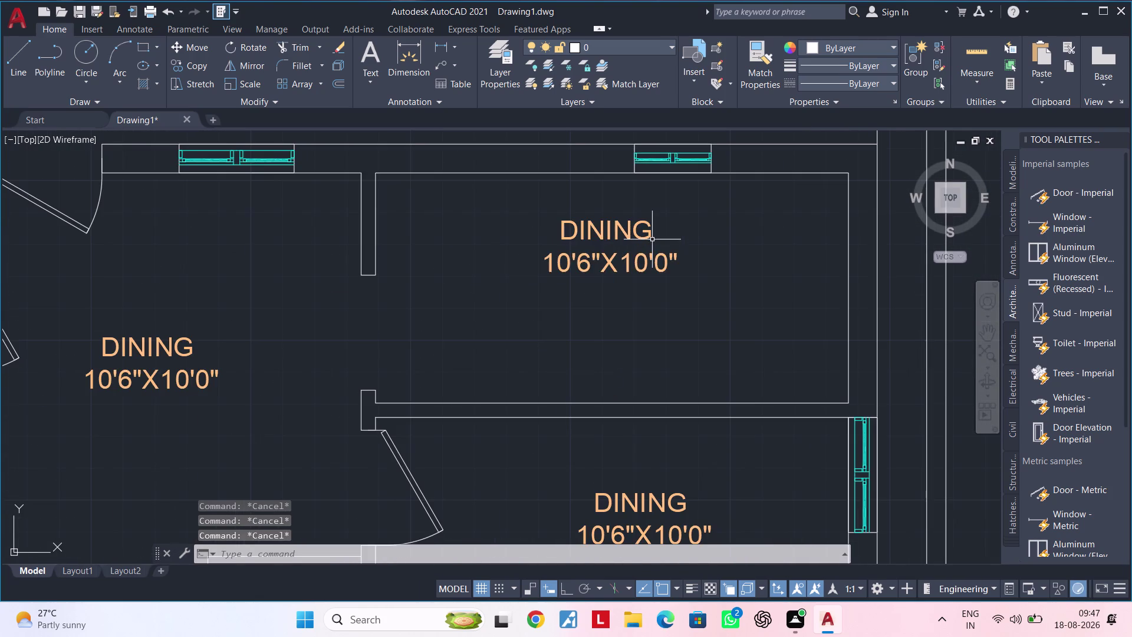
Rename the top room's DINING label to KITCHEN.
double_click(651, 232)
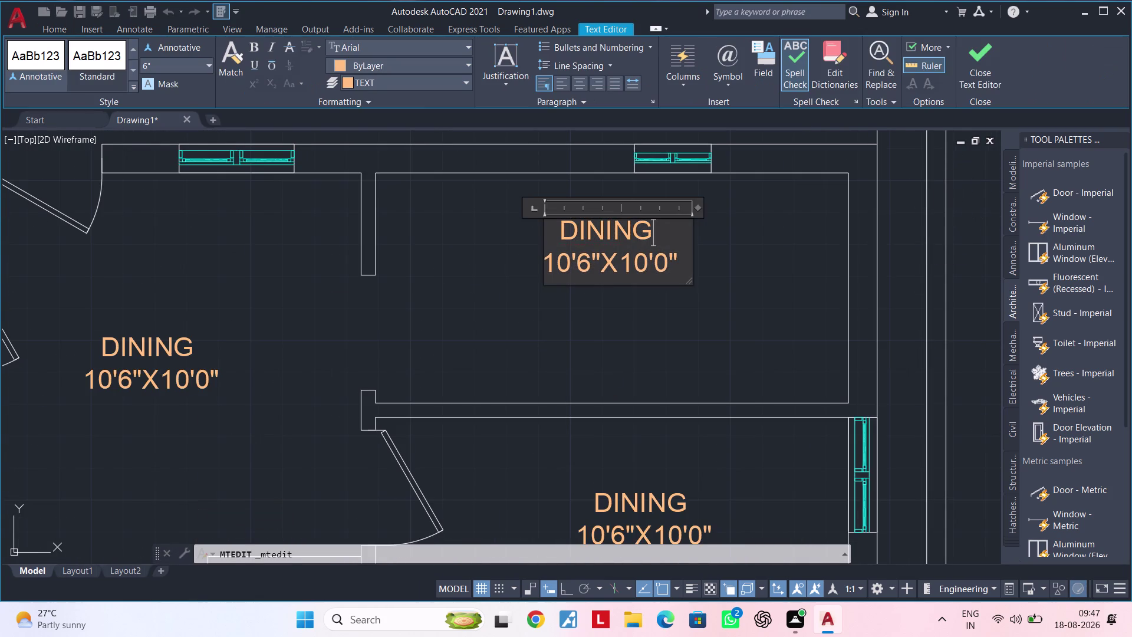
key(BackSpace)
key(BackSpace)
key(BackSpace)
key(BackSpace)
key(BackSpace)
key(BackSpace)
text(KI)
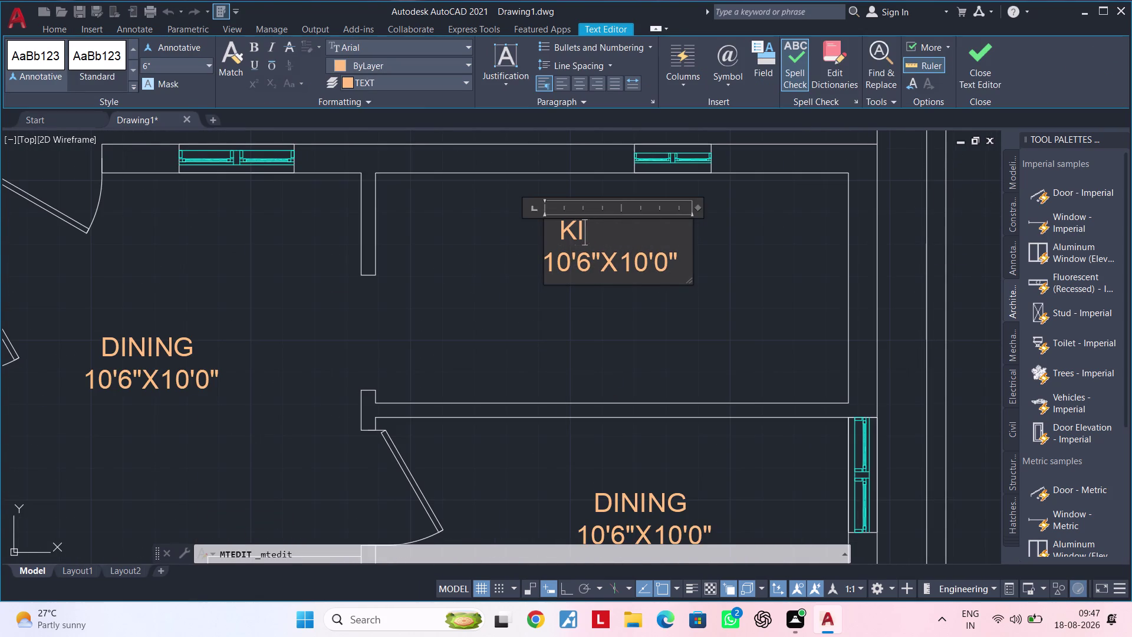
text(TCHE)
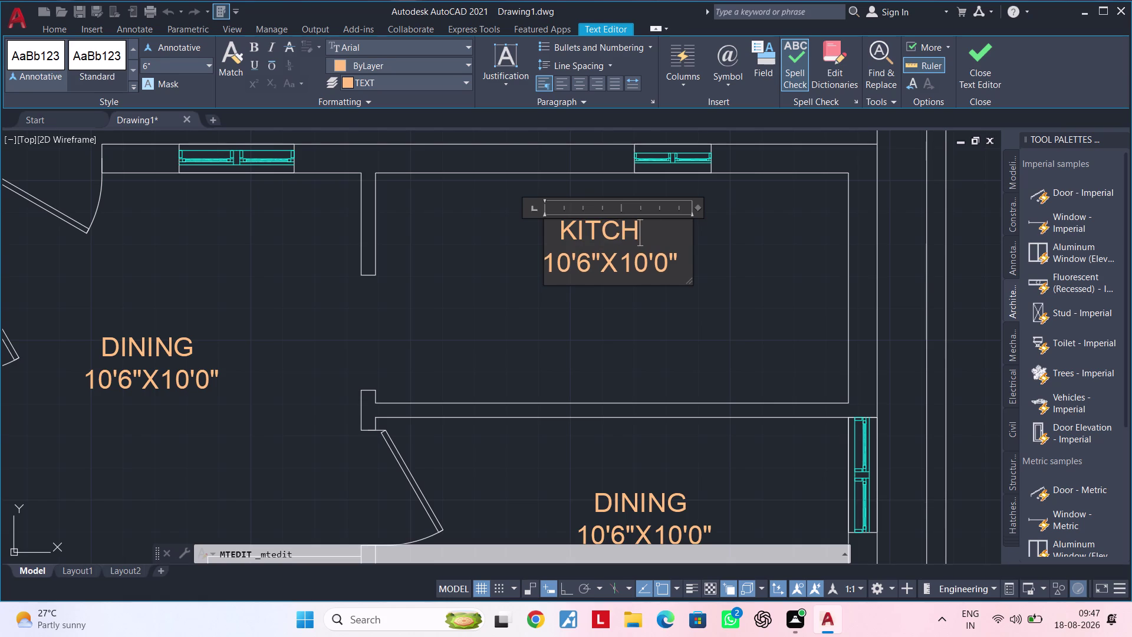
text(N)
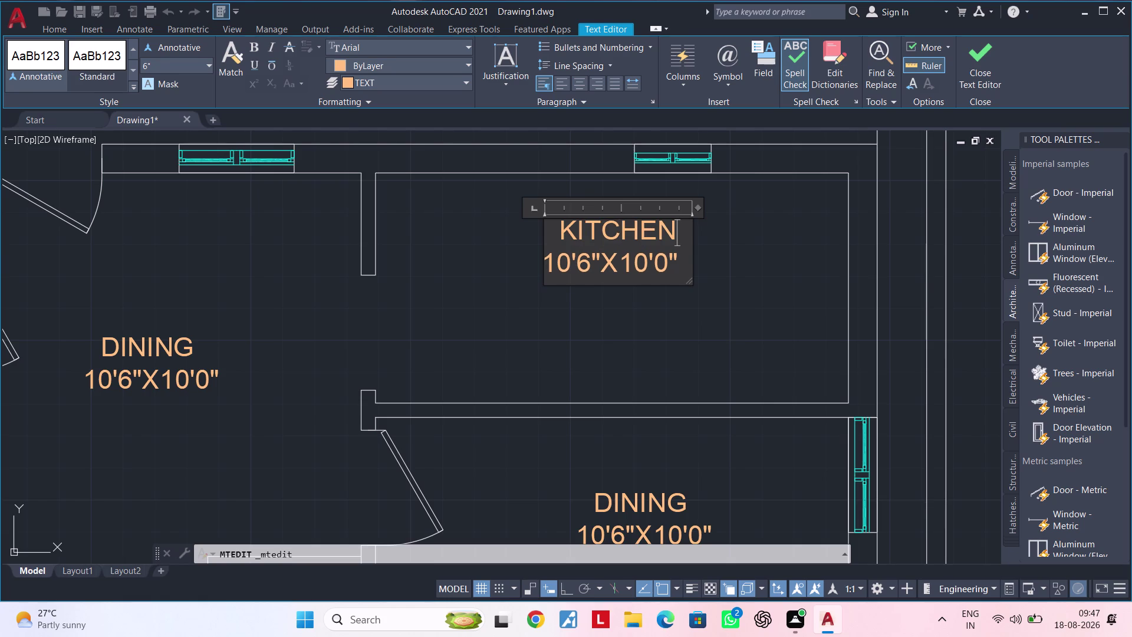
Replace the kitchen label's dimension text with 12'4"X6'0" and finish editing.
click(680, 260)
key(BackSpace)
key(BackSpace)
key(BackSpace)
key(BackSpace)
key(BackSpace)
key(BackSpace)
key(BackSpace)
key(BackSpace)
key(BackSpace)
key(BackSpace)
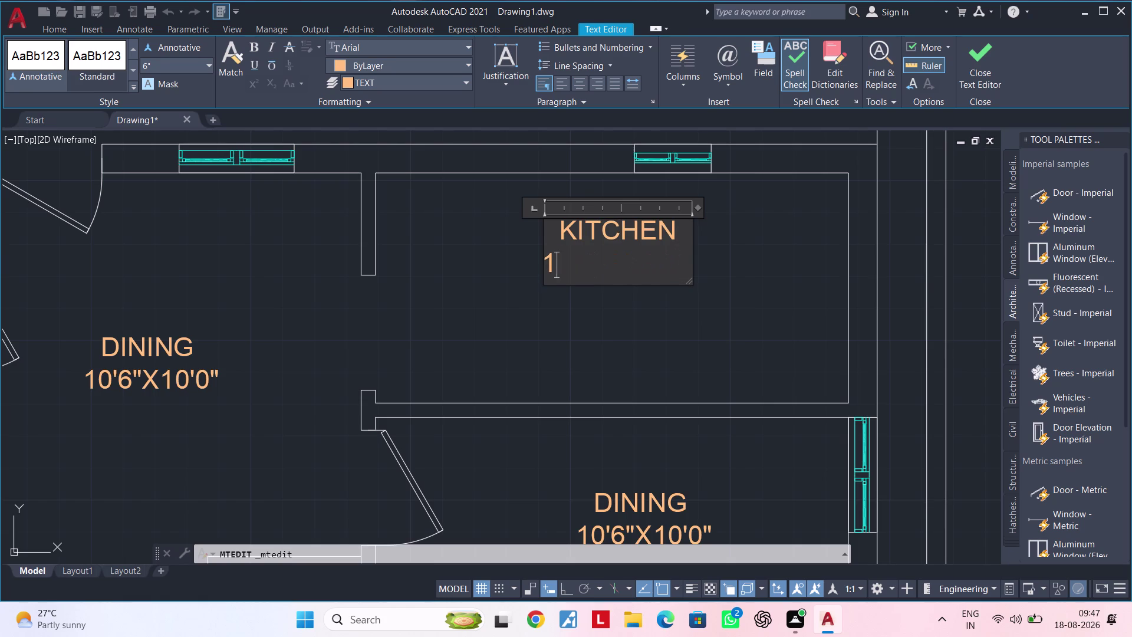
key(BackSpace)
key(space)
text(12'4)
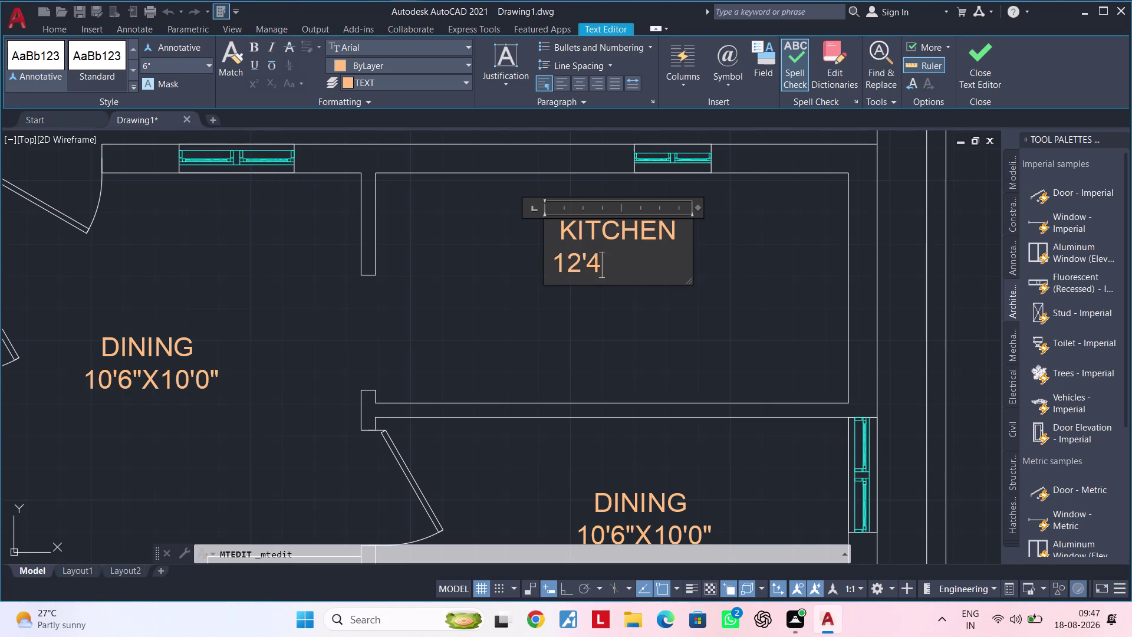
text("X)
key(6)
text(')
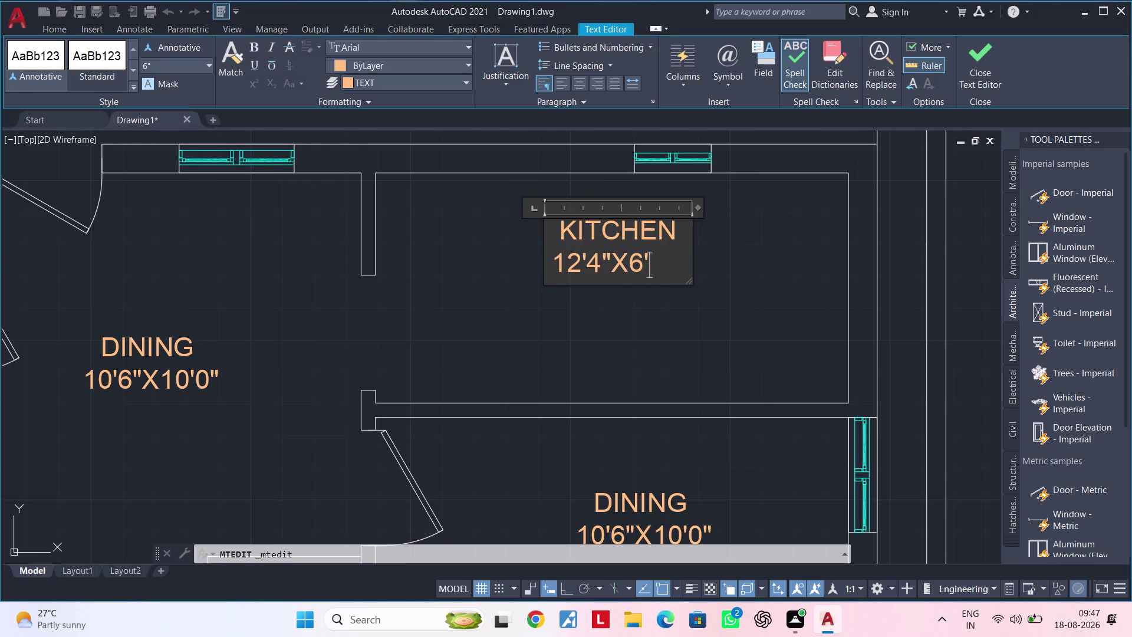
text(0")
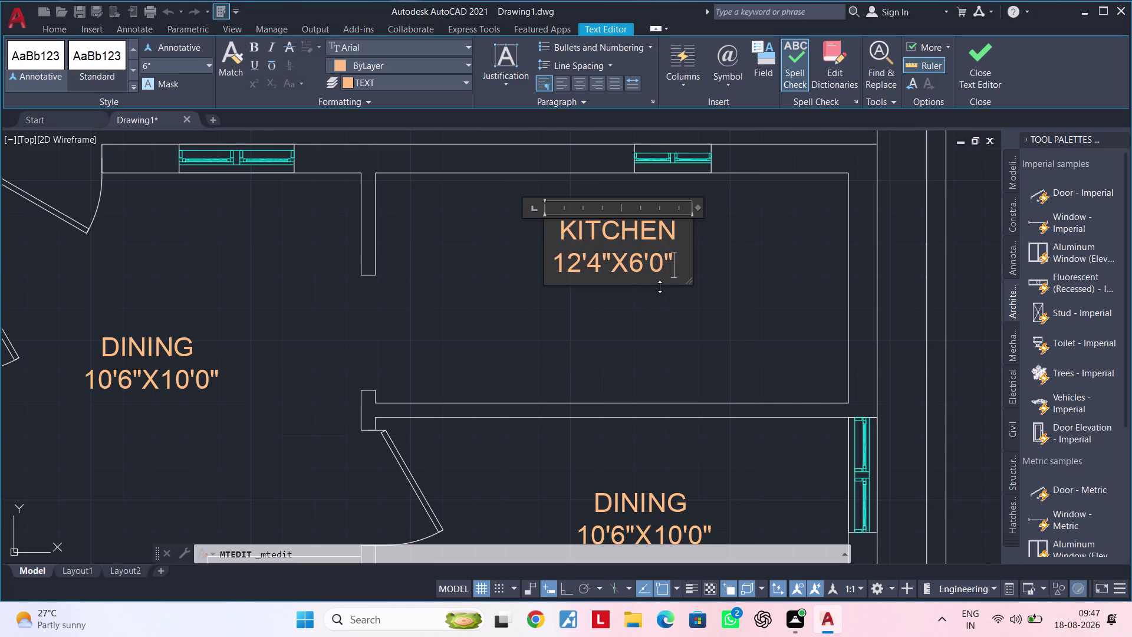
click(653, 297)
Open the label of the room below the kitchen and delete its existing text.
scroll(down, 3)
middle_drag(656, 341, 656, 221)
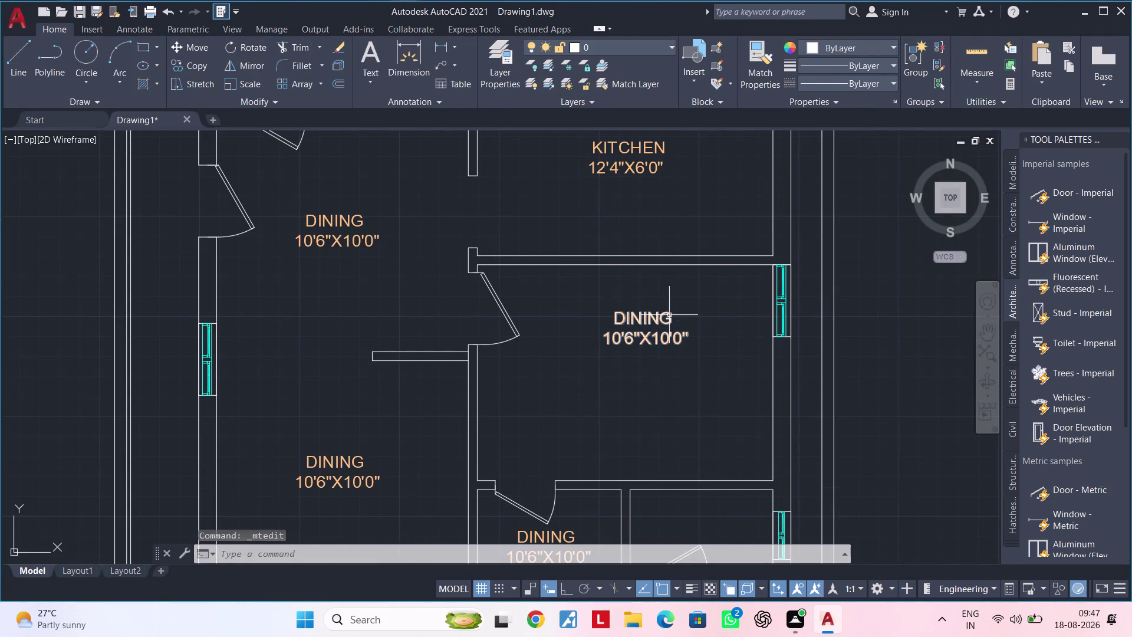
double_click(669, 315)
click(681, 315)
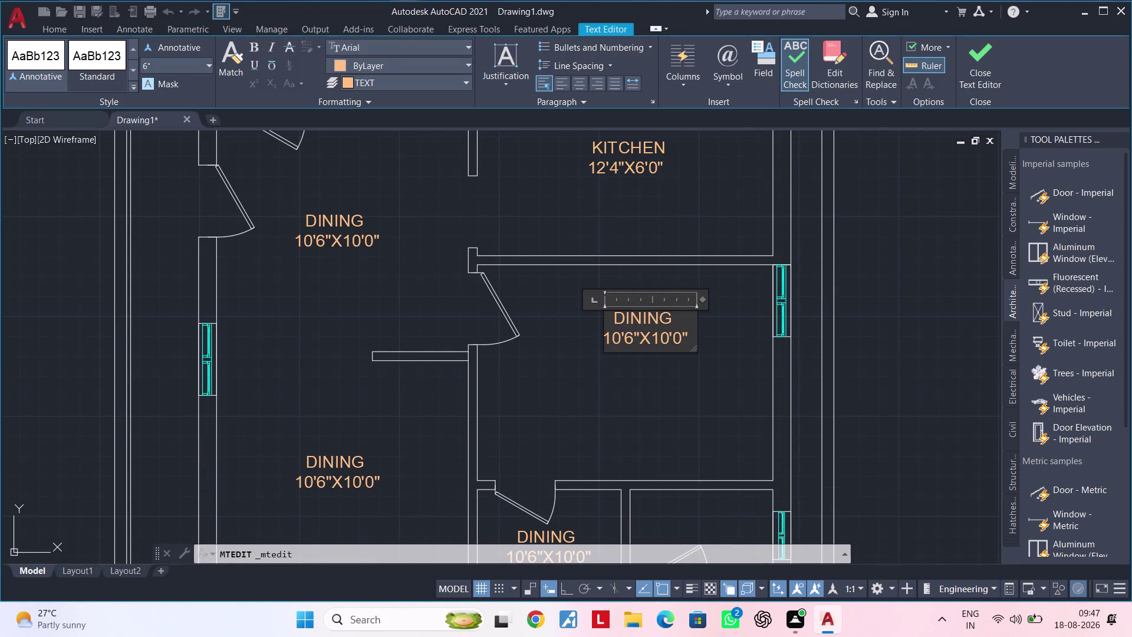
click(690, 338)
key(BackSpace)
key(BackSpace)
key(BackSpace)
key(BackSpace)
key(BackSpace)
key(BackSpace)
key(BackSpace)
key(BackSpace)
key(BackSpace)
key(BackSpace)
key(BackSpace)
key(BackSpace)
key(BackSpace)
key(BackSpace)
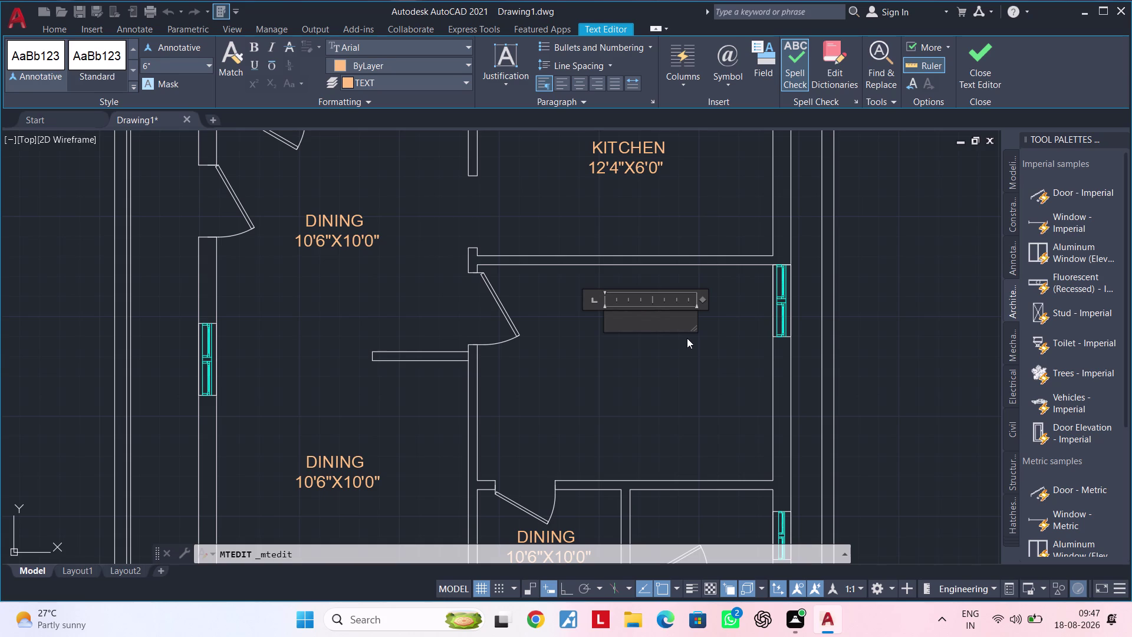
Type BED ROOM as the room name and widen the mtext box to fit it.
text(BED)
key(space)
text(ROOM)
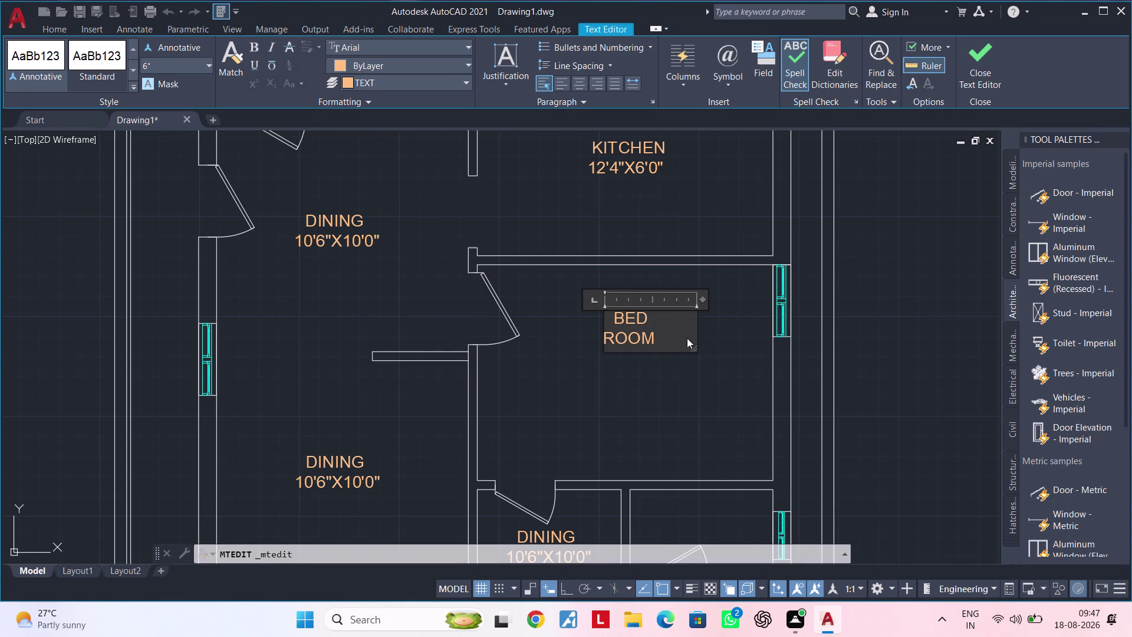
key(BackSpace)
key(BackSpace)
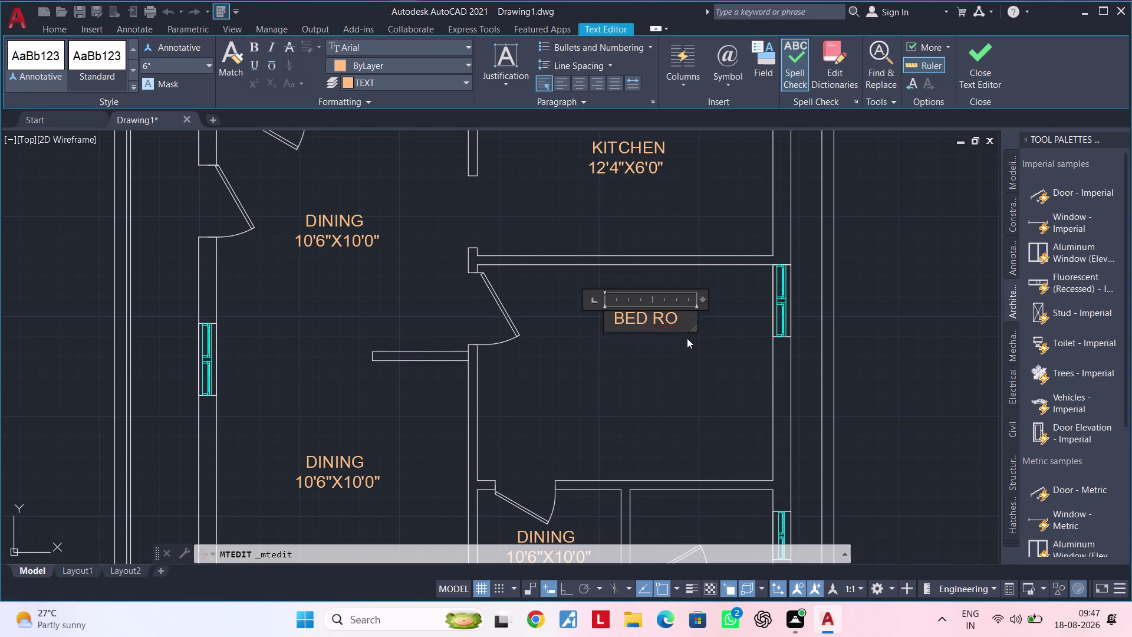
key(m)
key(BackSpace)
double_click(706, 299)
click(685, 301)
drag(684, 301, 705, 301)
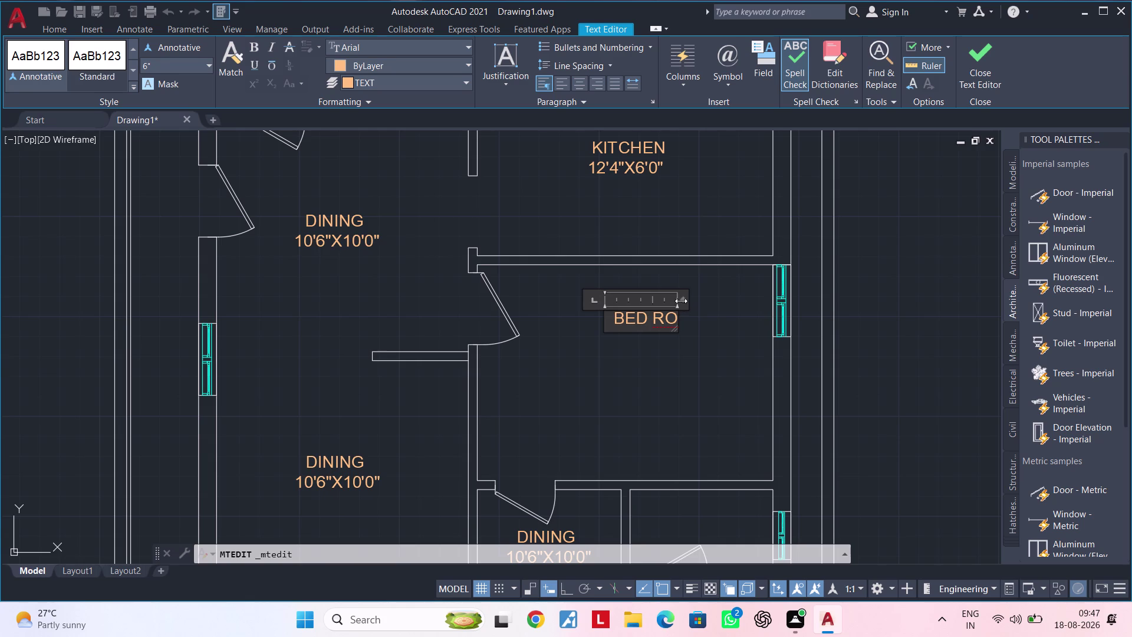
click(681, 301)
drag(681, 301, 693, 301)
drag(685, 300, 697, 301)
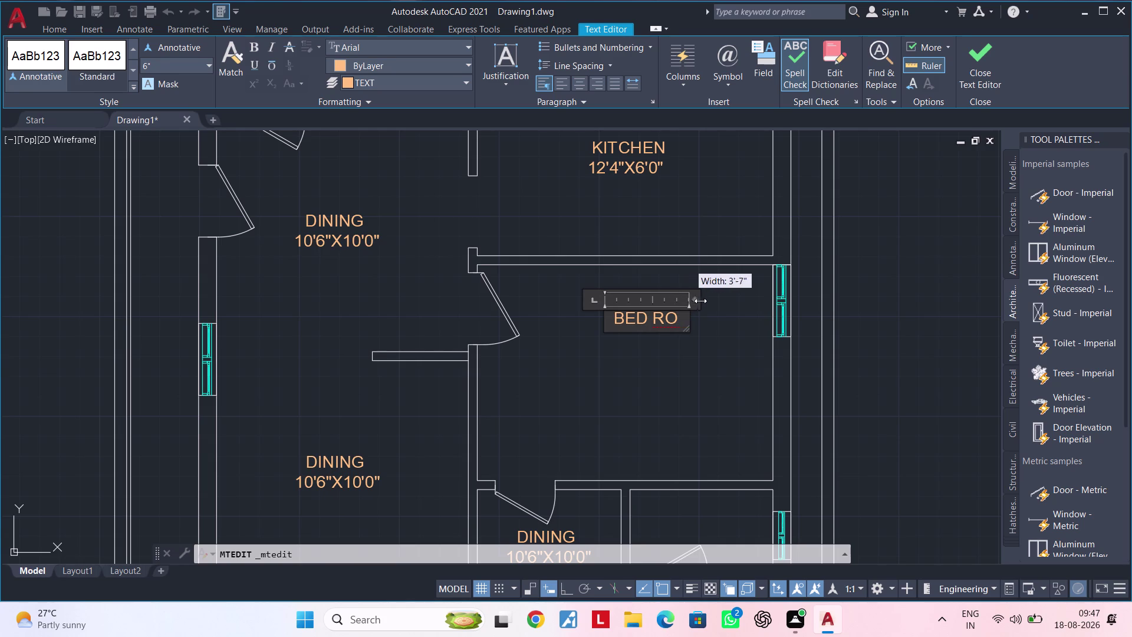
drag(697, 301, 733, 301)
Correct the wrapped name to read BED ROOM and start a new line.
click(689, 320)
text(O)
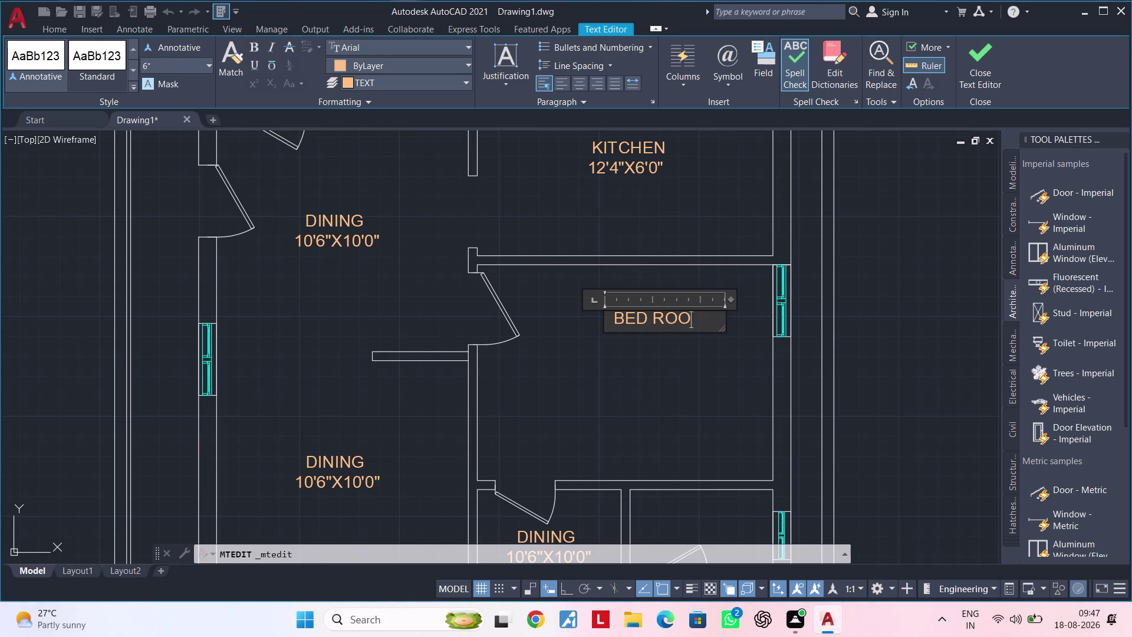
text(OM)
key(Return)
key(BackSpace)
key(BackSpace)
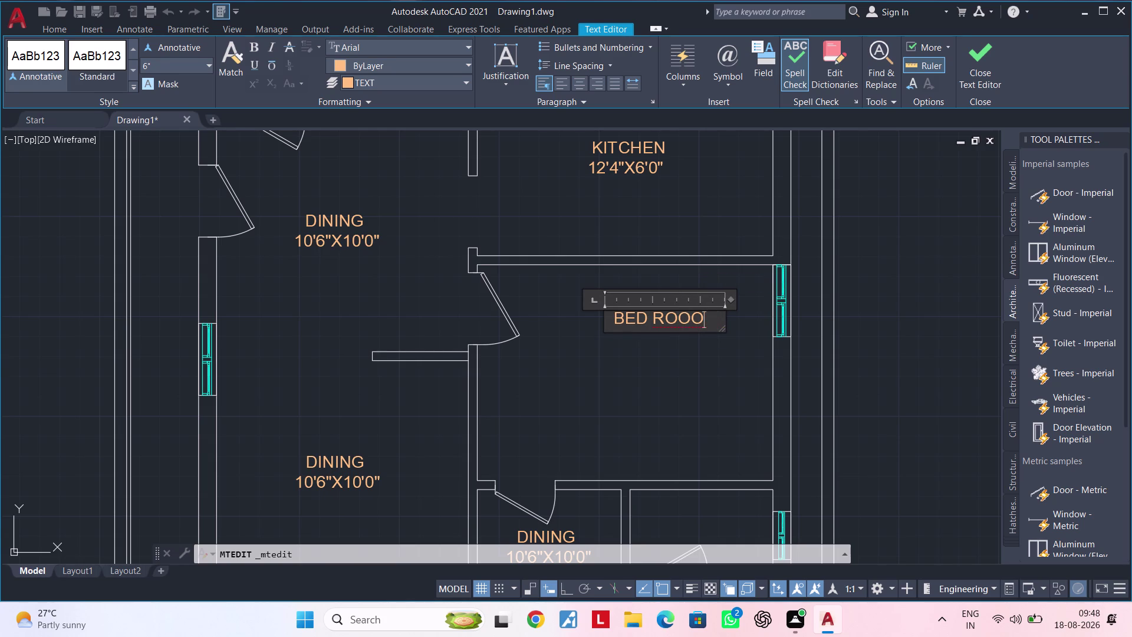
key(BackSpace)
key(BackSpace)
key(o)
text(M)
key(space)
key(Return)
Add the dimension 12'4"X9'0" below BED ROOM and close the editor.
text(12')
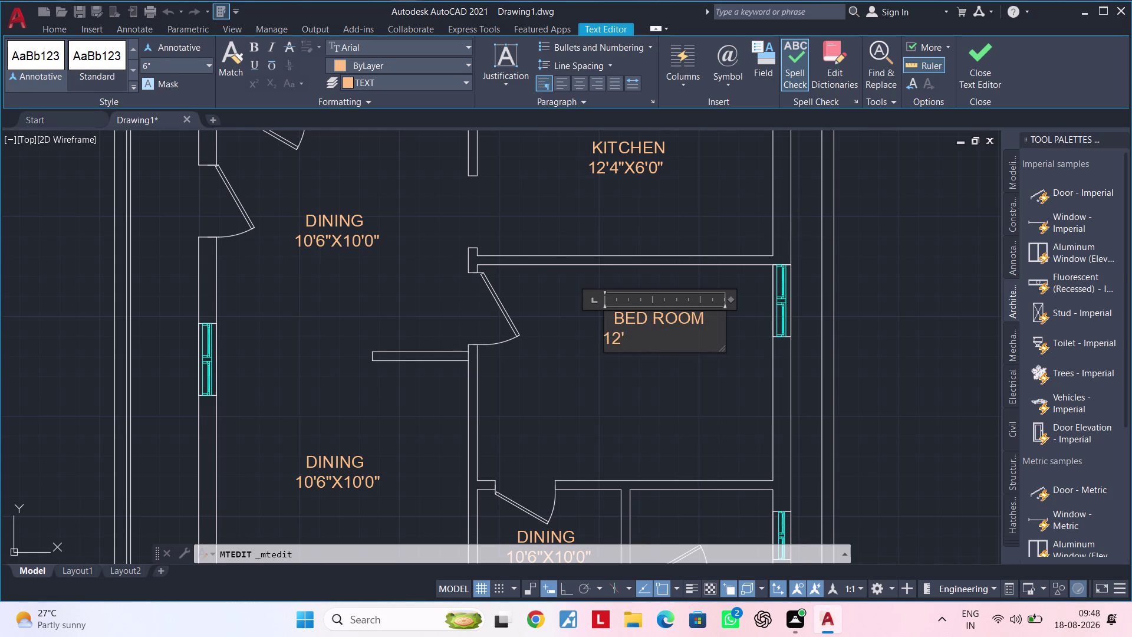
text(4"X)
text(9')
text(0)
key(shift+quotedbl)
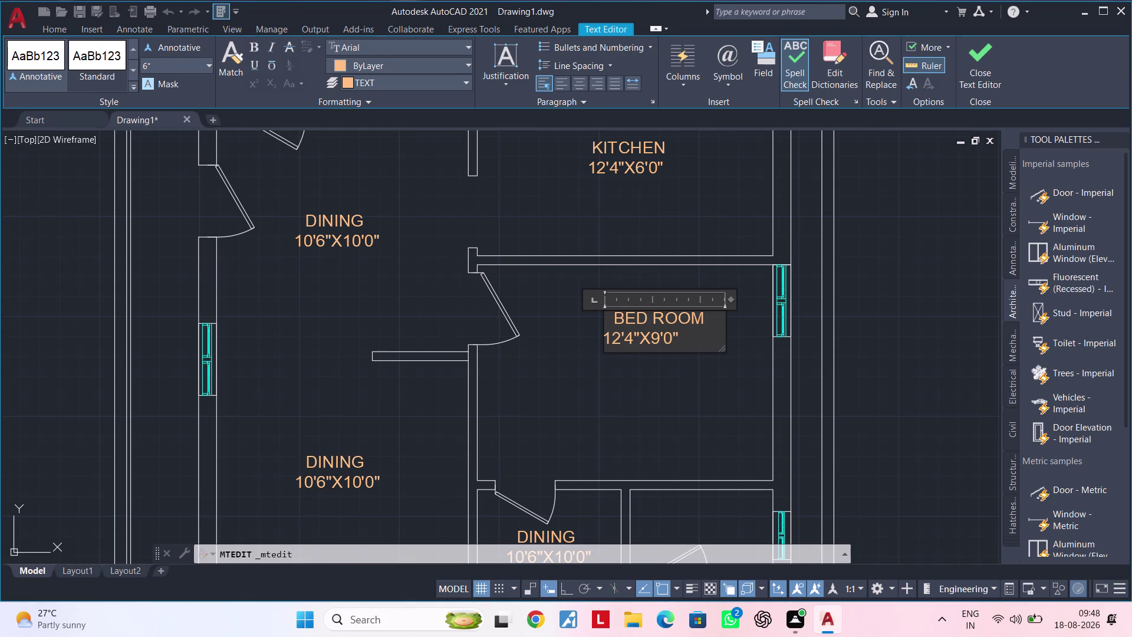
click(677, 373)
scroll(down, 3)
Reopen and close the BED ROOM label, then zoom out to the whole plan.
middle_drag(673, 378, 619, 328)
scroll(up, 3)
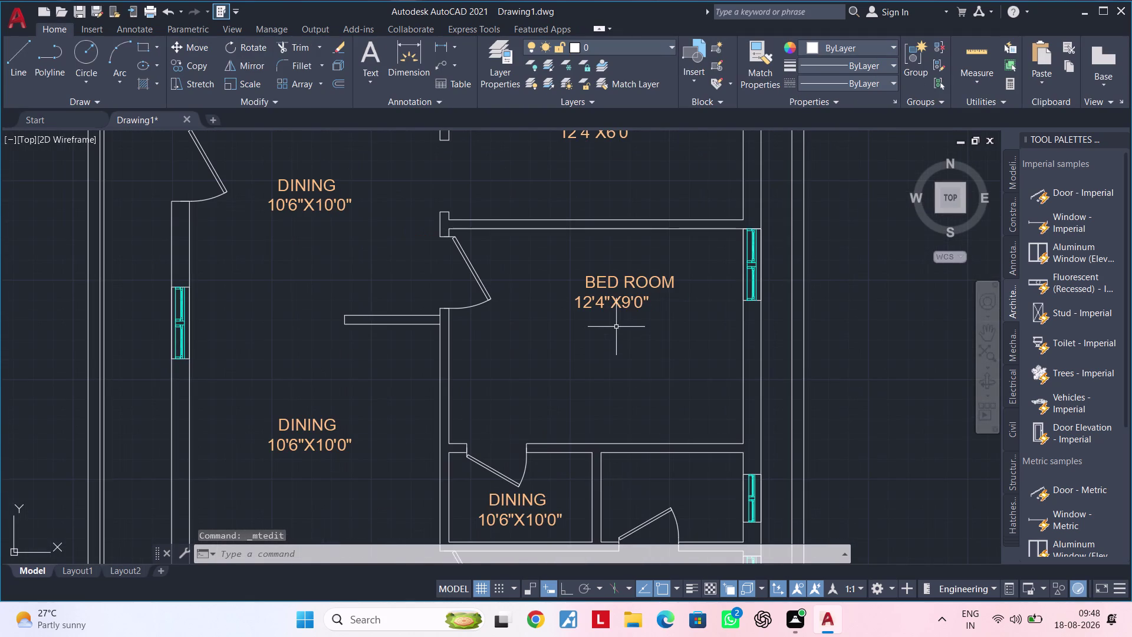
double_click(612, 307)
click(643, 307)
click(667, 306)
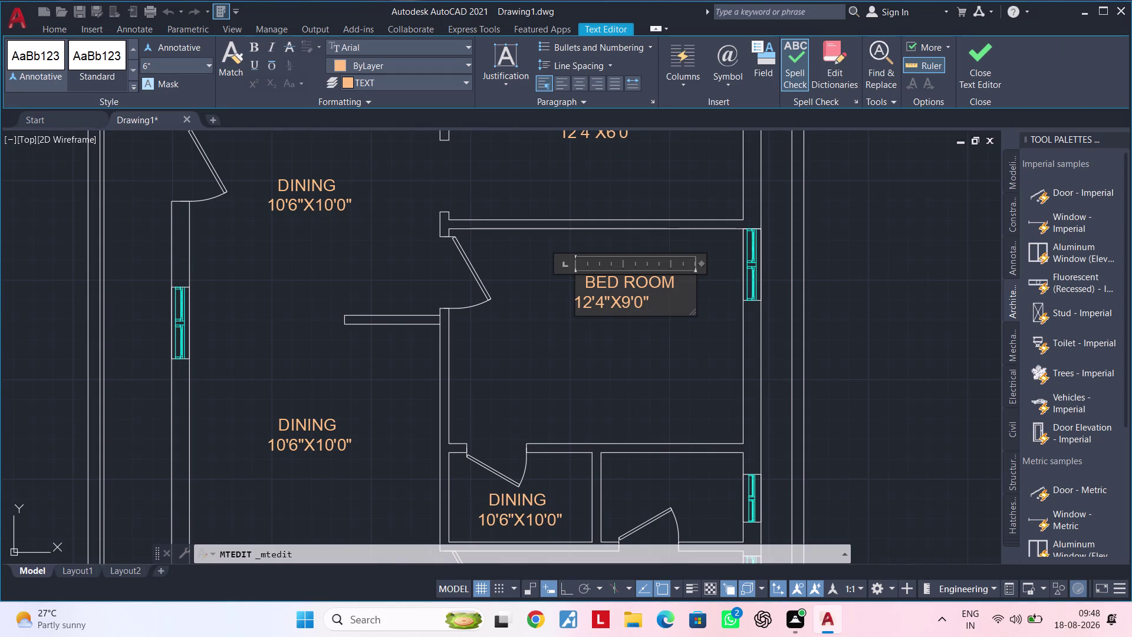
click(577, 300)
key(space)
key(space)
key(space)
key(space)
click(596, 354)
scroll(down, 3)
middle_drag(611, 356, 612, 351)
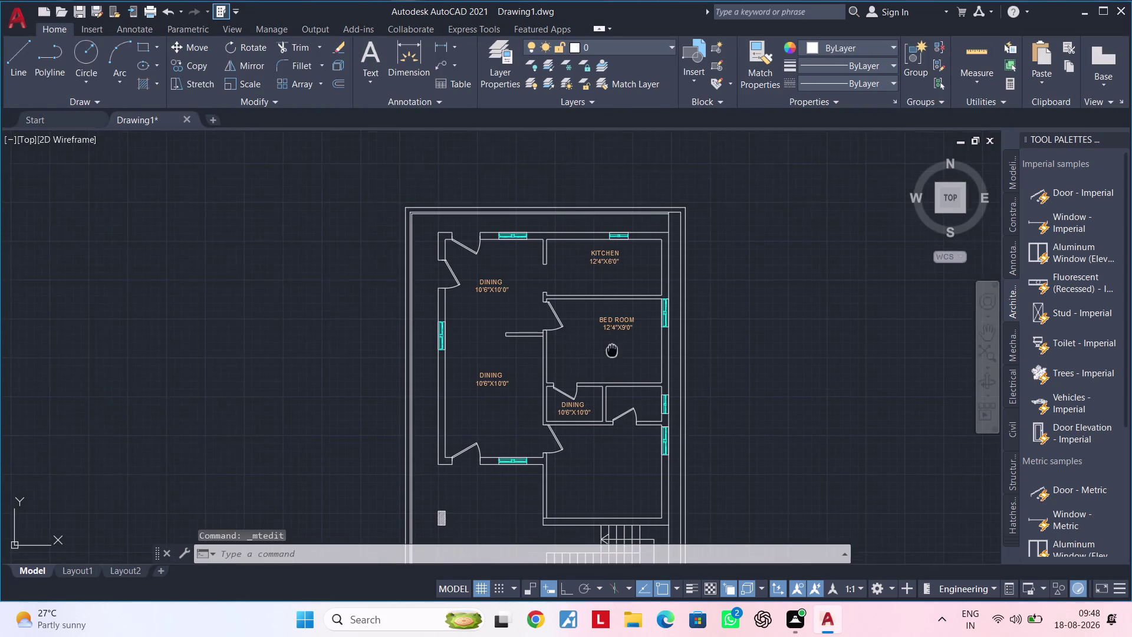
middle_drag(612, 351, 613, 344)
Copy the BED ROOM 12'4"X9'0" label into the bottom room.
click(613, 318)
middle_drag(657, 362, 607, 355)
key(c)
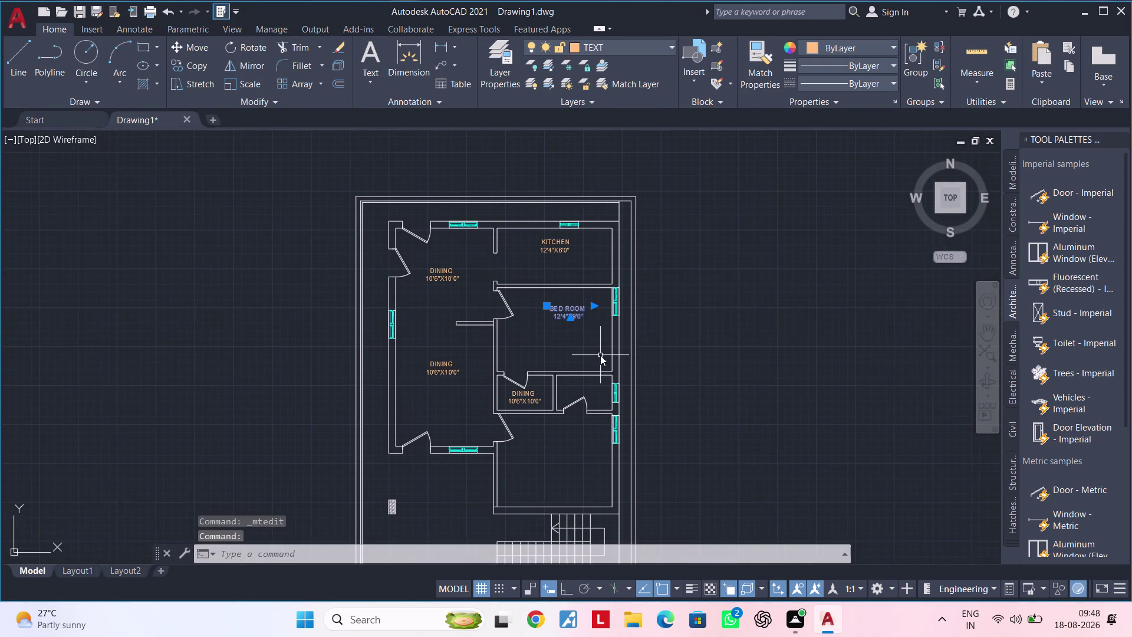
key(o)
key(space)
click(572, 316)
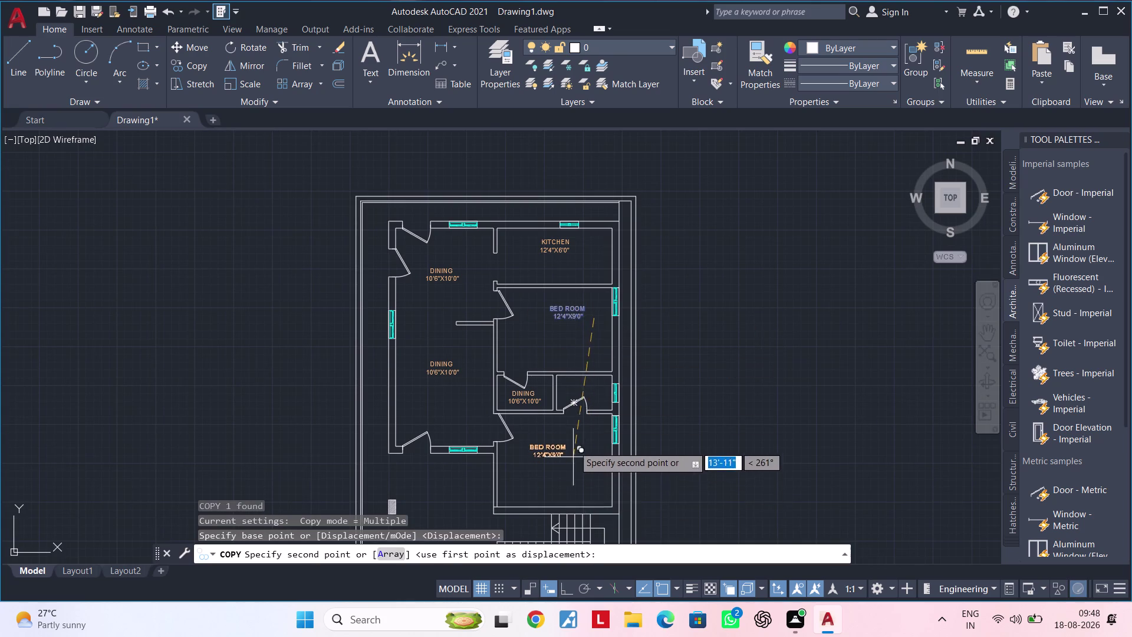
scroll(up, 3)
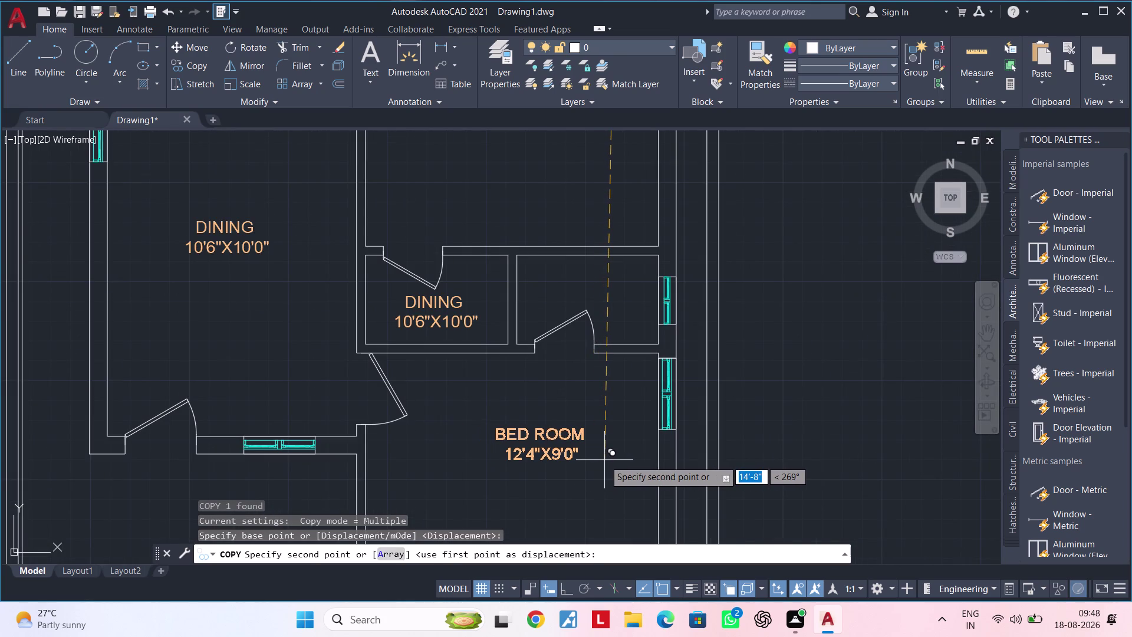
click(605, 460)
key(Escape)
Pan and zoom to the DINING label in the large left room.
middle_drag(606, 461, 674, 405)
scroll(down, 3)
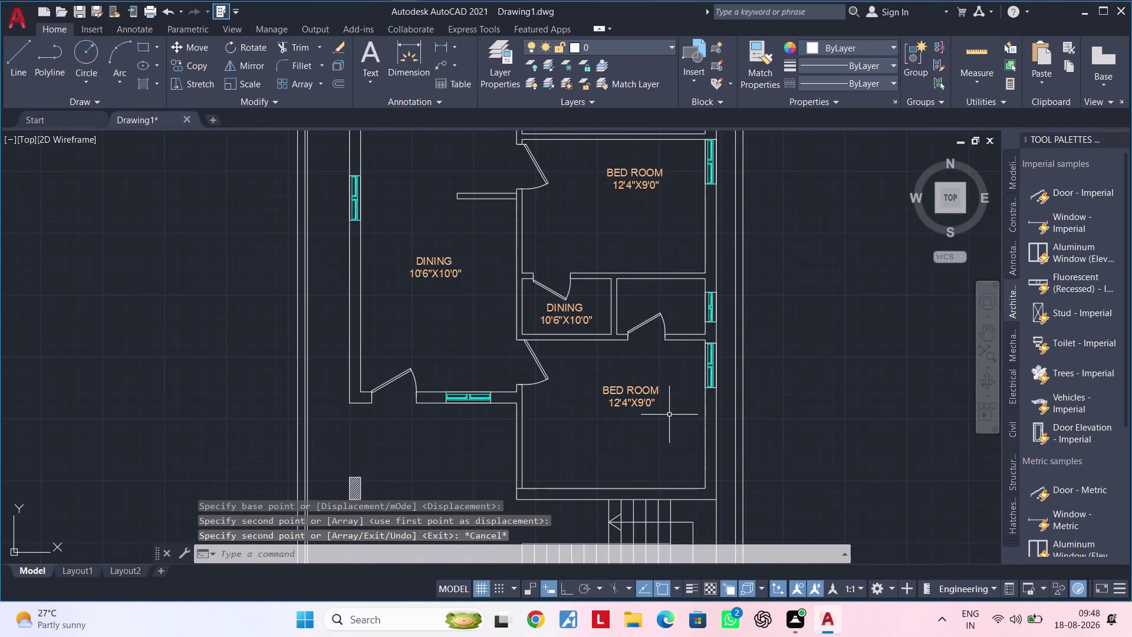
scroll(down, 3)
middle_drag(667, 420, 639, 405)
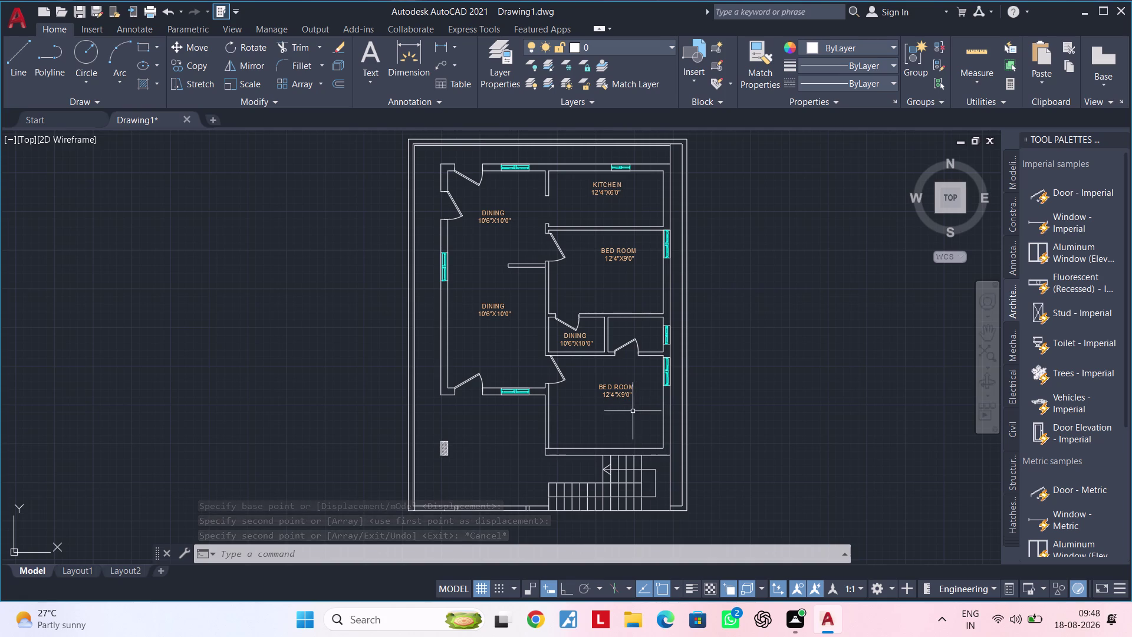
scroll(up, 3)
scroll(down, 3)
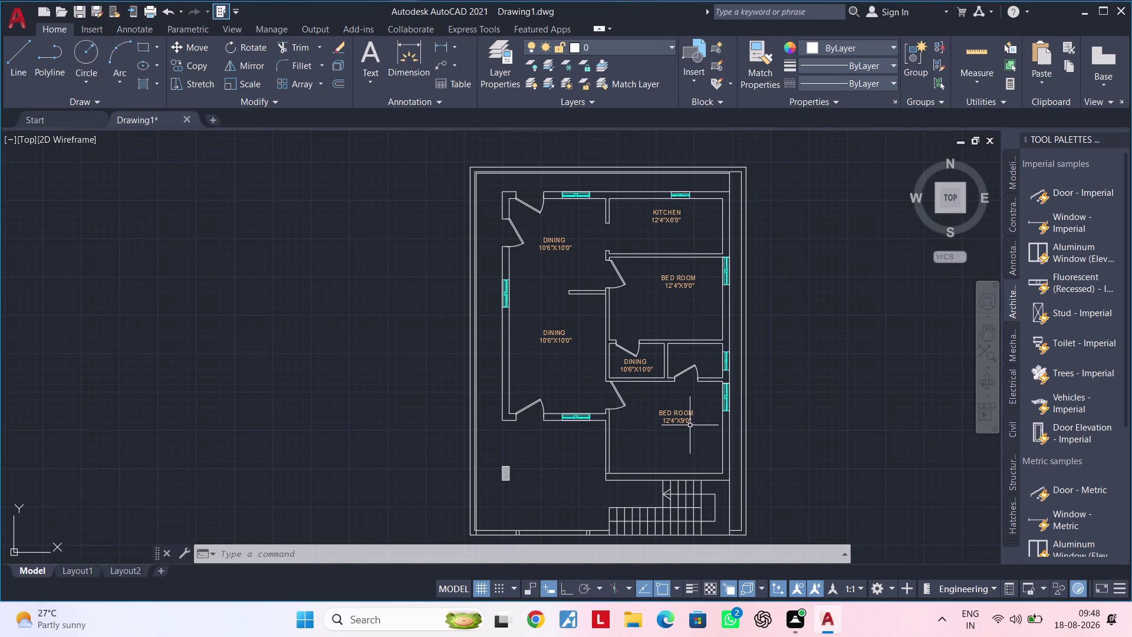
middle_drag(690, 425, 656, 417)
middle_drag(655, 419, 718, 414)
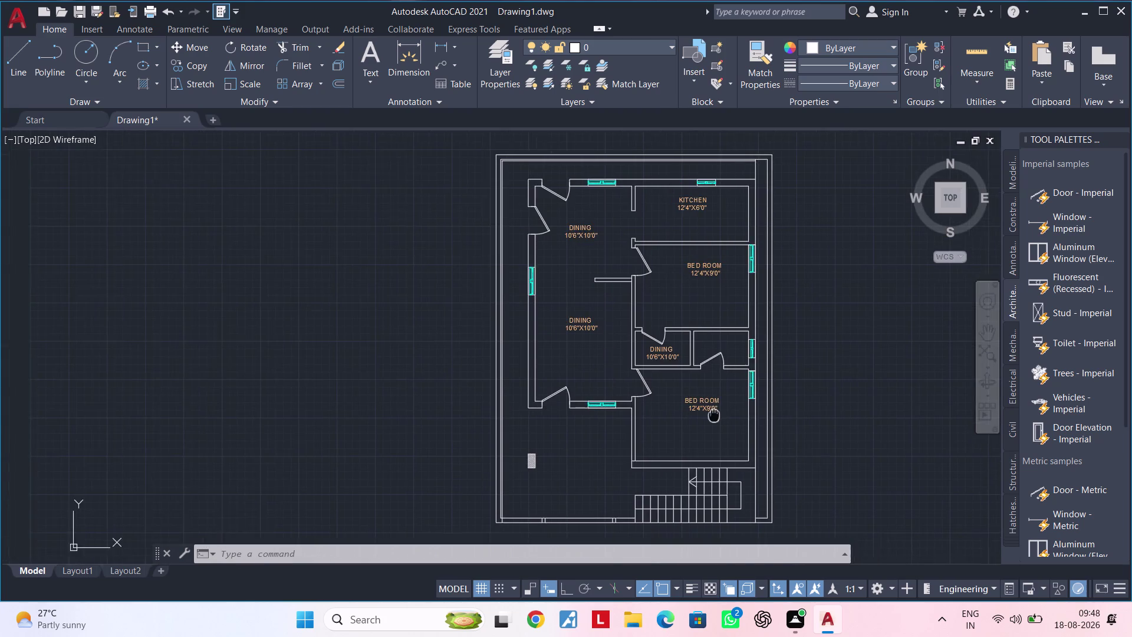
middle_drag(718, 414, 720, 413)
scroll(up, 3)
Open the left room's label and change its length from 10'0" to 13'0".
middle_click(599, 323)
triple_click(587, 303)
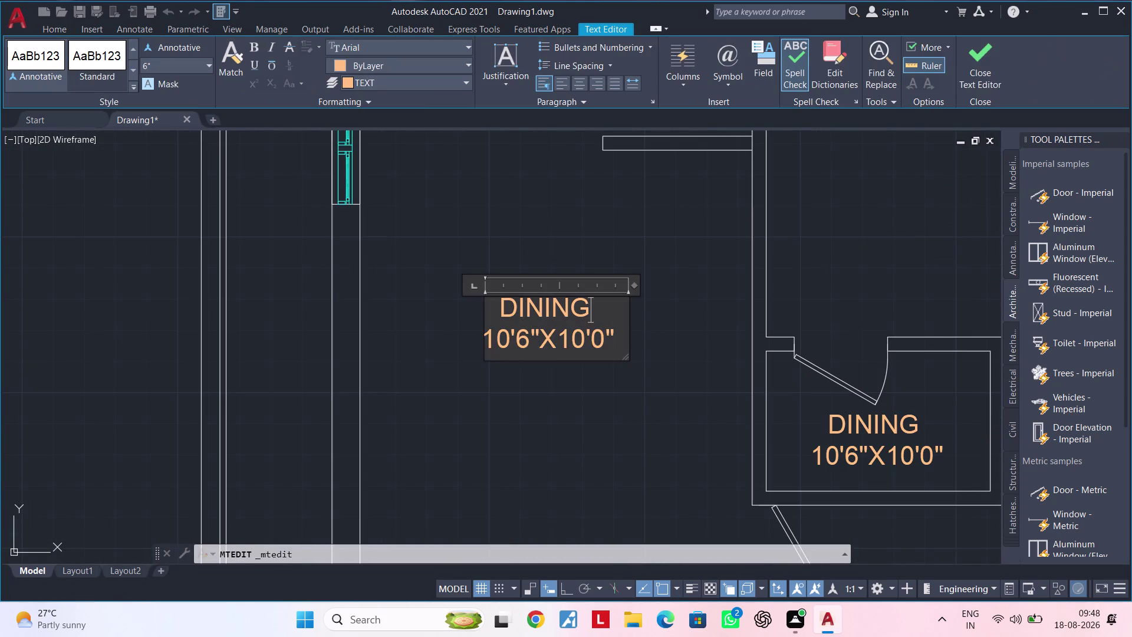
click(622, 330)
key(BackSpace)
key(BackSpace)
key(BackSpace)
key(BackSpace)
text(3)
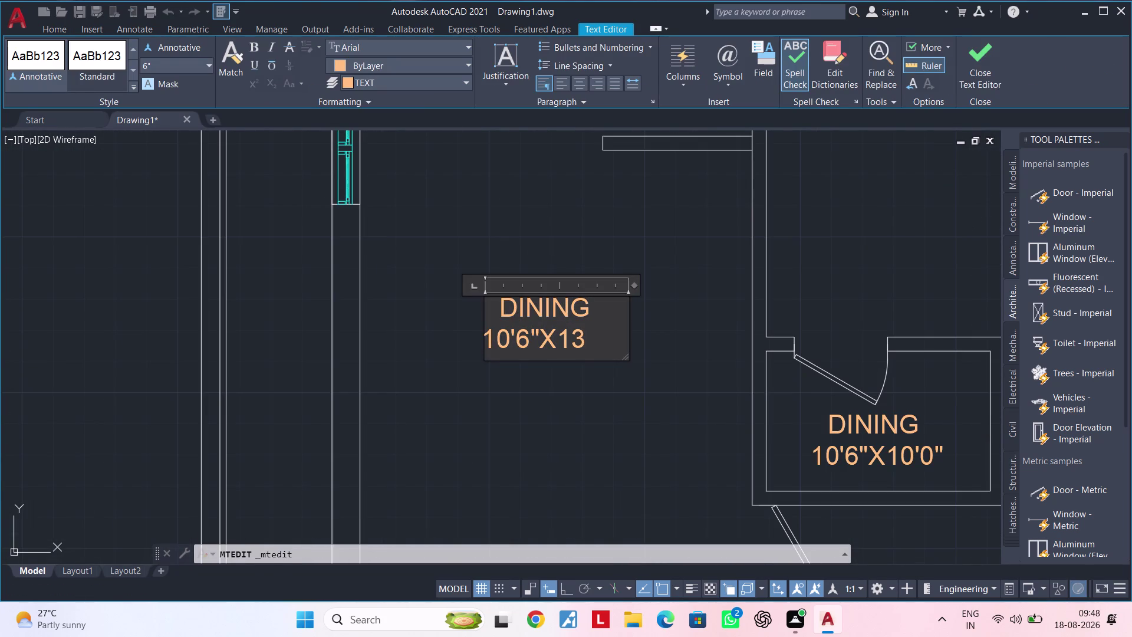
text('0)
key(shift+quotedbl)
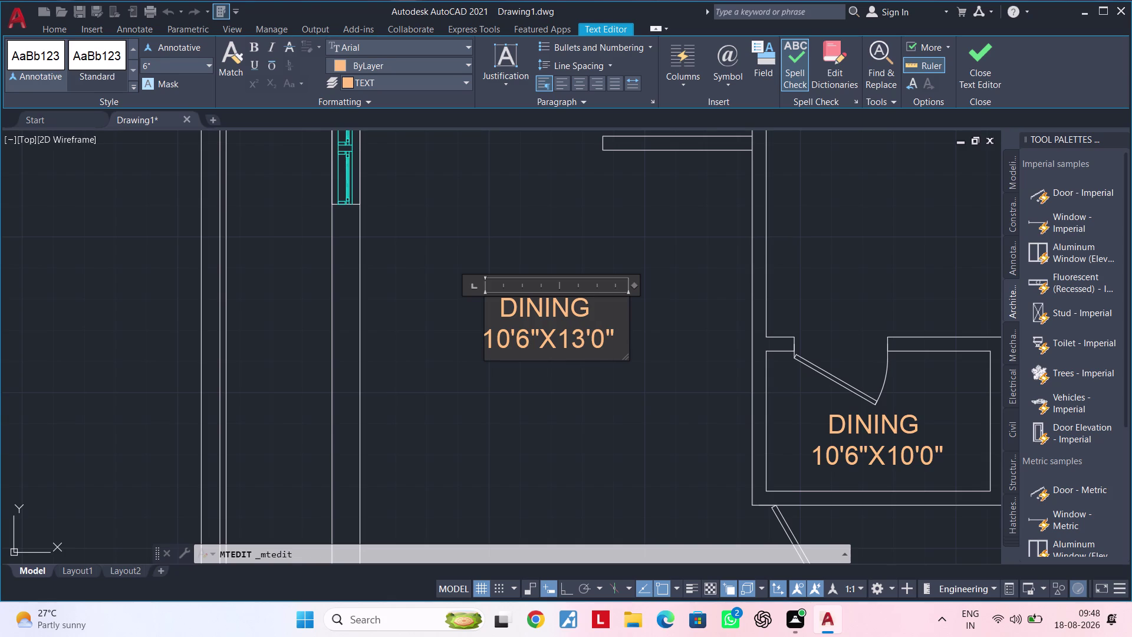
Change the room name from DINING to HALL and close the Text Editor.
click(596, 306)
key(BackSpace)
key(BackSpace)
key(BackSpace)
key(BackSpace)
key(BackSpace)
key(BackSpace)
text(HA)
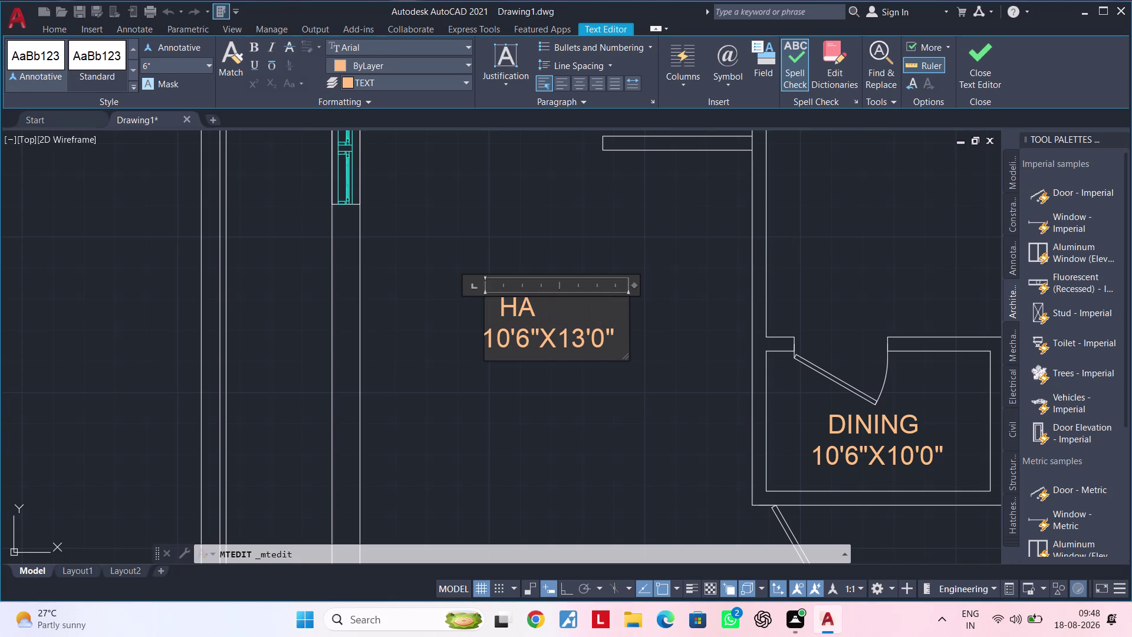
text(LL)
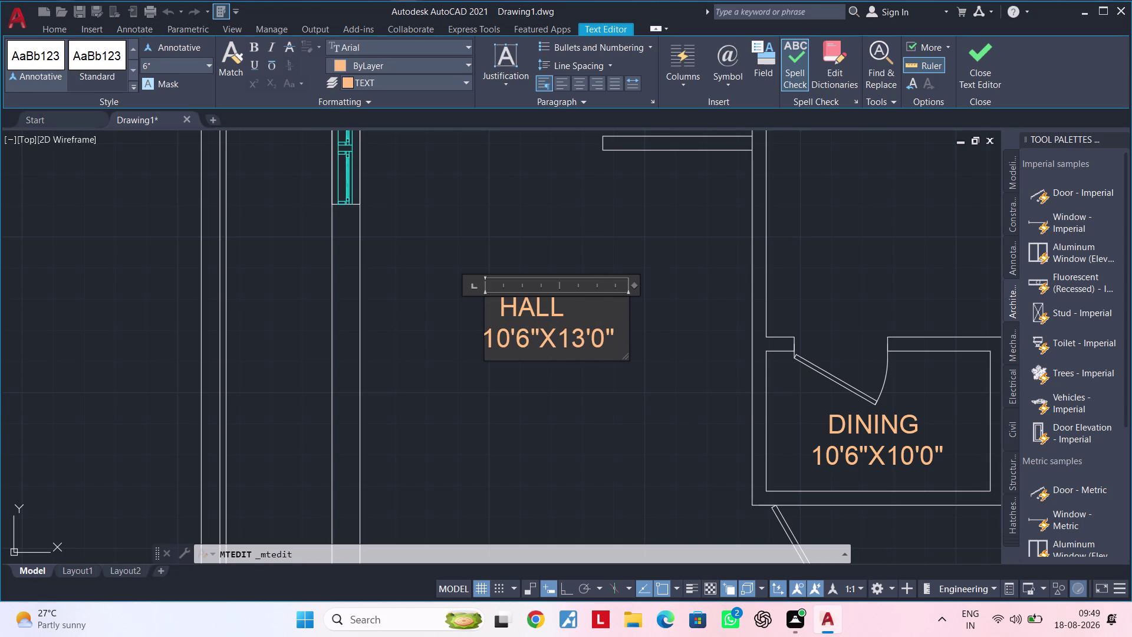
click(496, 310)
key(space)
key(space)
click(556, 425)
scroll(down, 3)
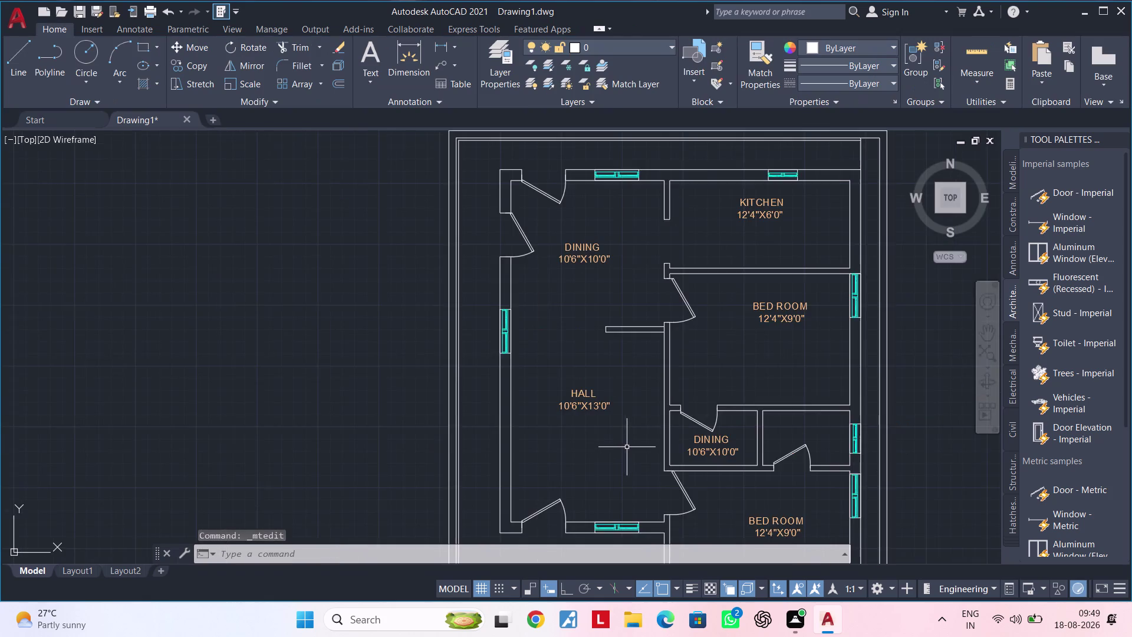
middle_drag(627, 447, 498, 376)
scroll(up, 3)
Replace the small DINING label's text with TOILET.
double_click(555, 368)
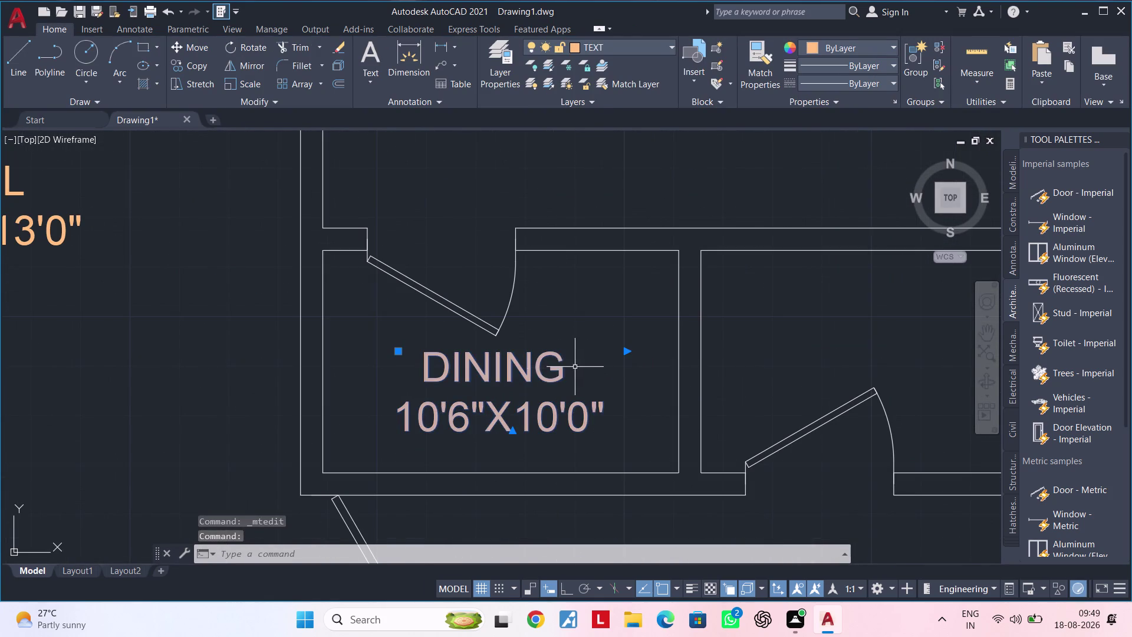
double_click(588, 413)
click(618, 413)
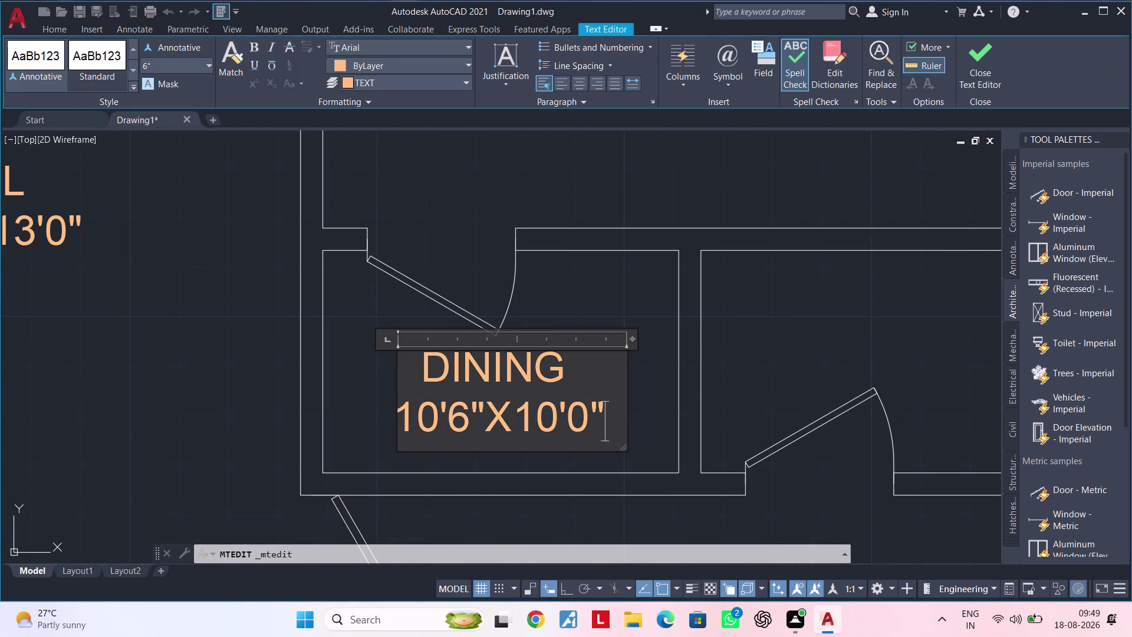
key(BackSpace)
key(BackSpace)
key(BackSpace)
key(BackSpace)
key(BackSpace)
key(BackSpace)
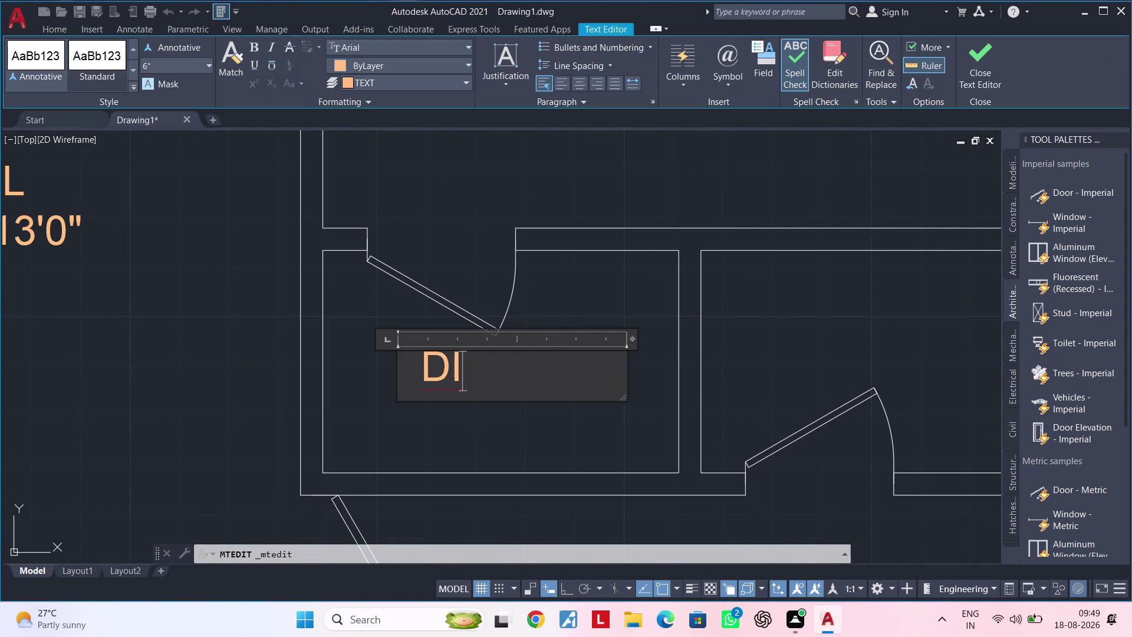
key(BackSpace)
key(BackSpace)
text(TO)
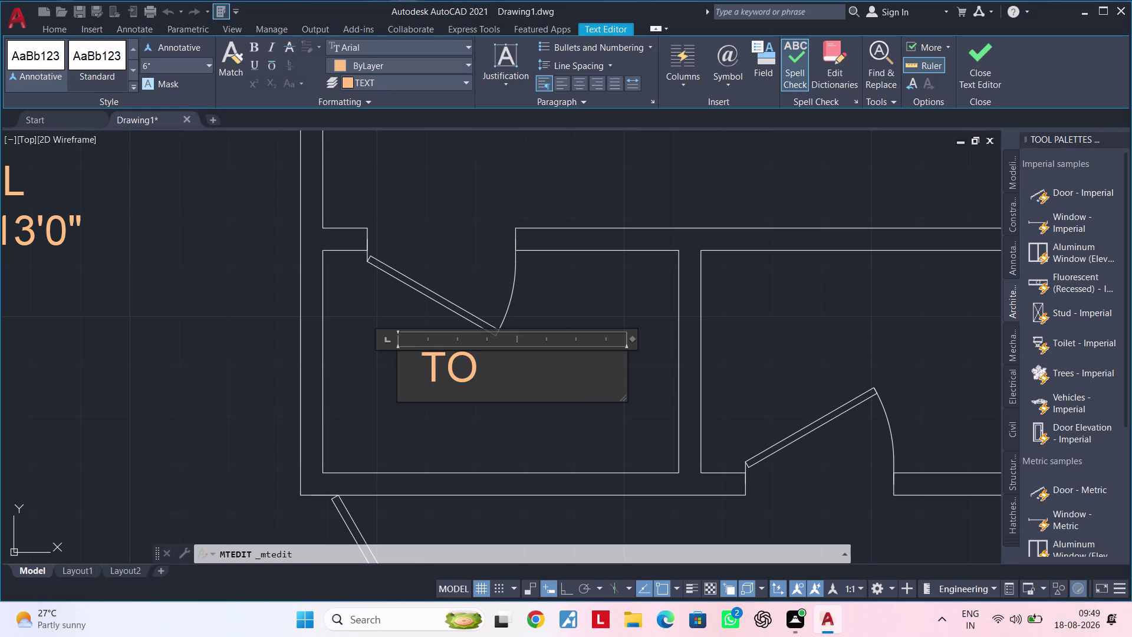
text(IL)
text(ET)
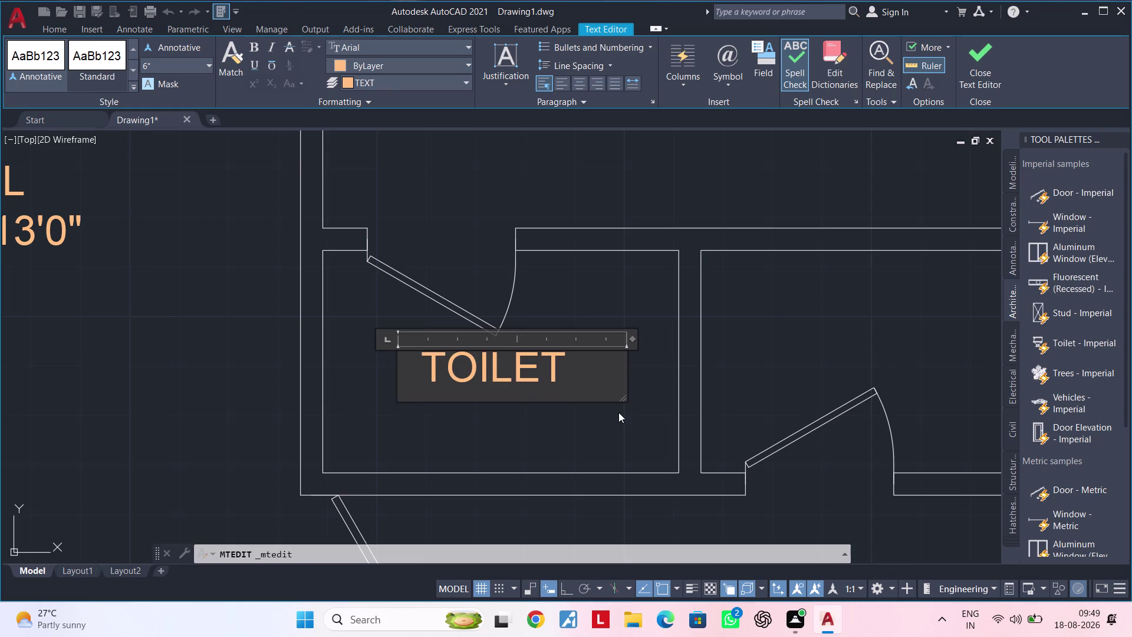
Add a second line reading 6'0"X3'9" and close the text editor.
key(Return)
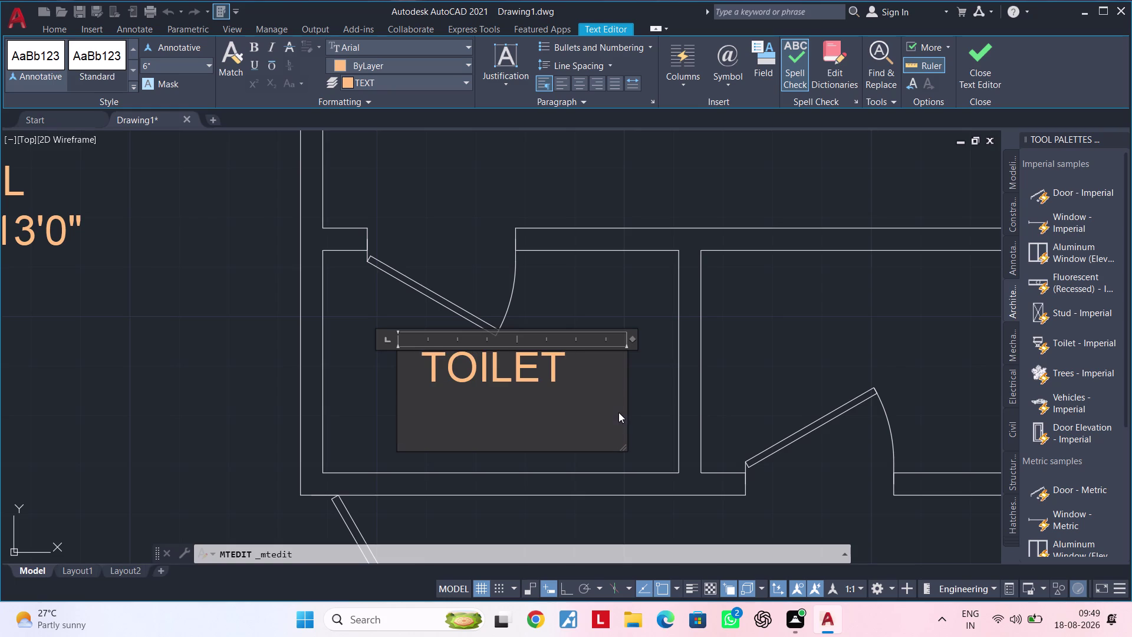
text(6'0)
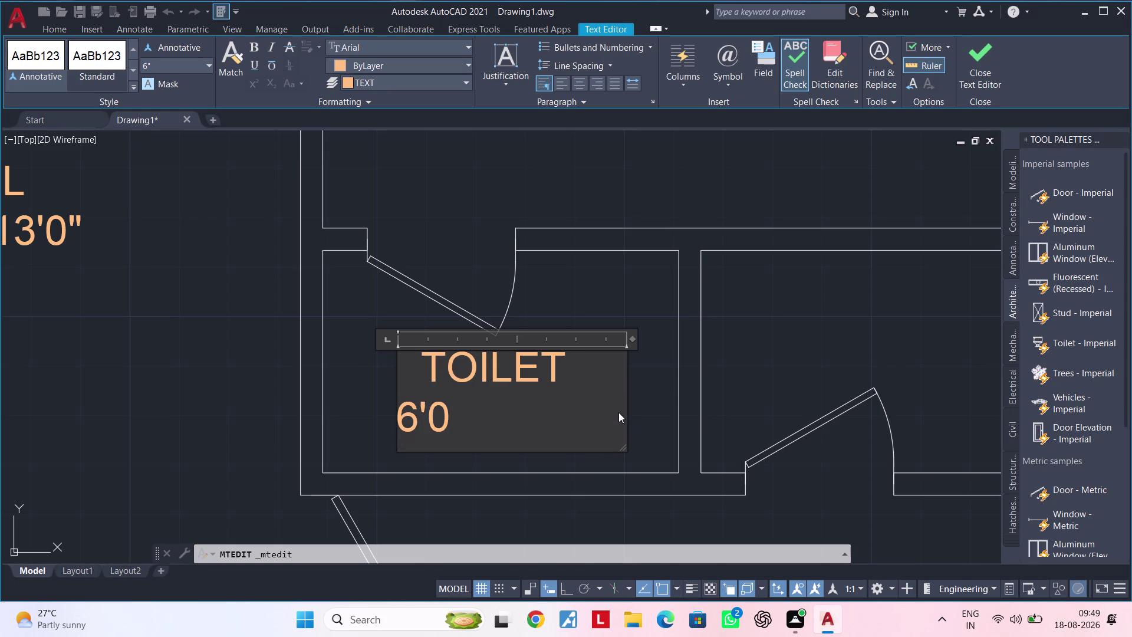
text("X)
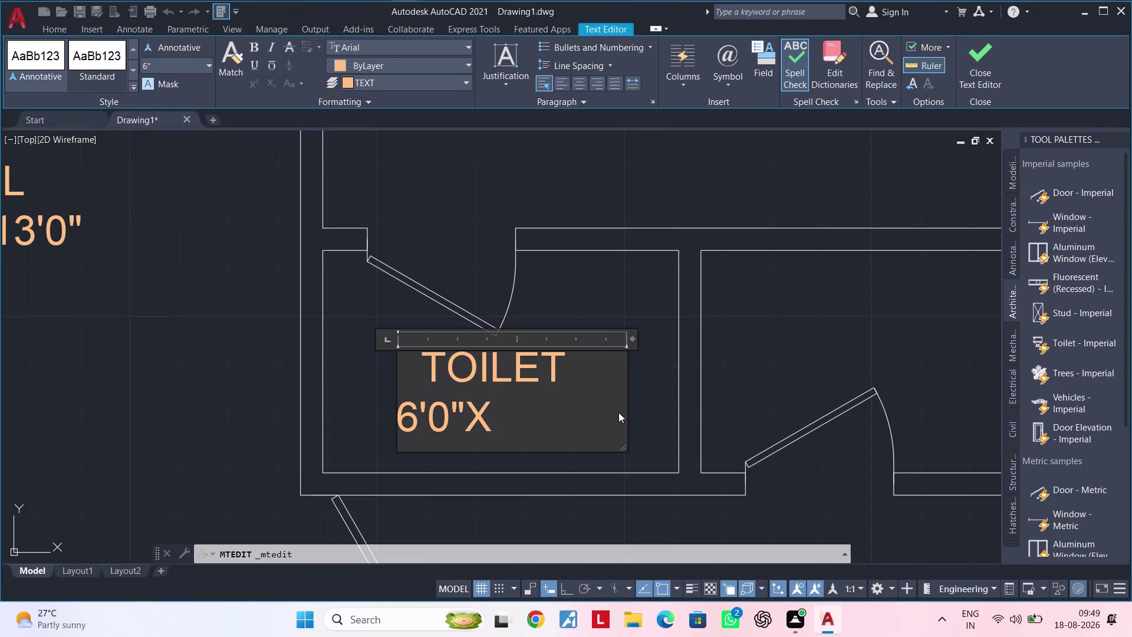
key(6)
key(BackSpace)
text(3')
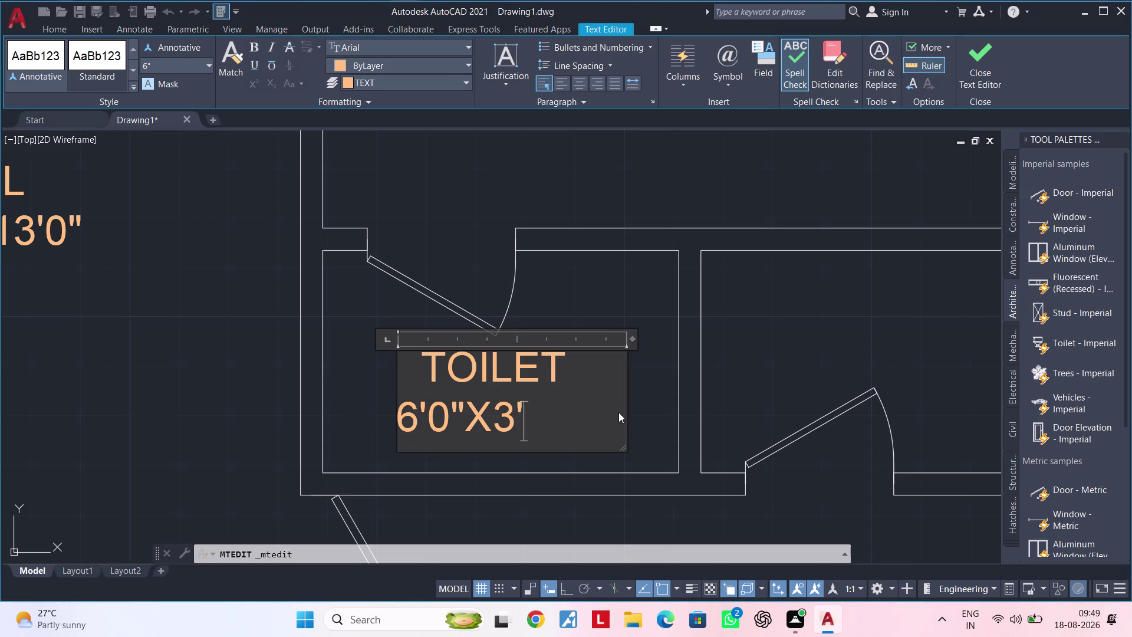
text(9")
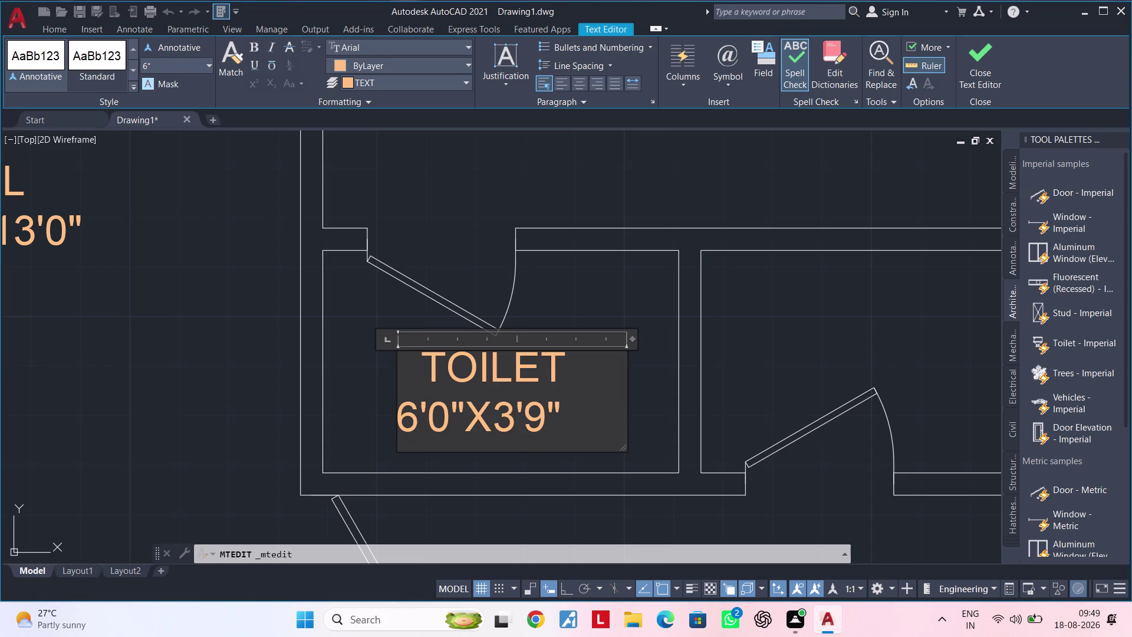
click(400, 421)
key(space)
key(space)
click(654, 420)
scroll(down, 3)
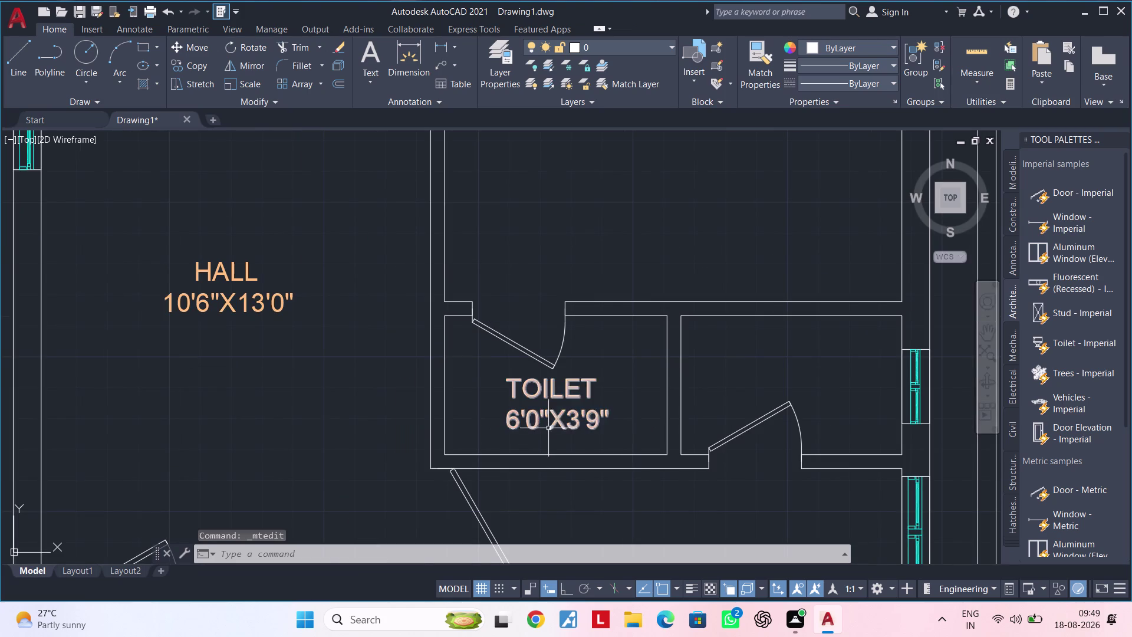
Copy the TOILET 6'0"X3'9" label into the adjoining toilet room, then pan toward the lower rooms.
click(548, 423)
key(Escape)
click(591, 417)
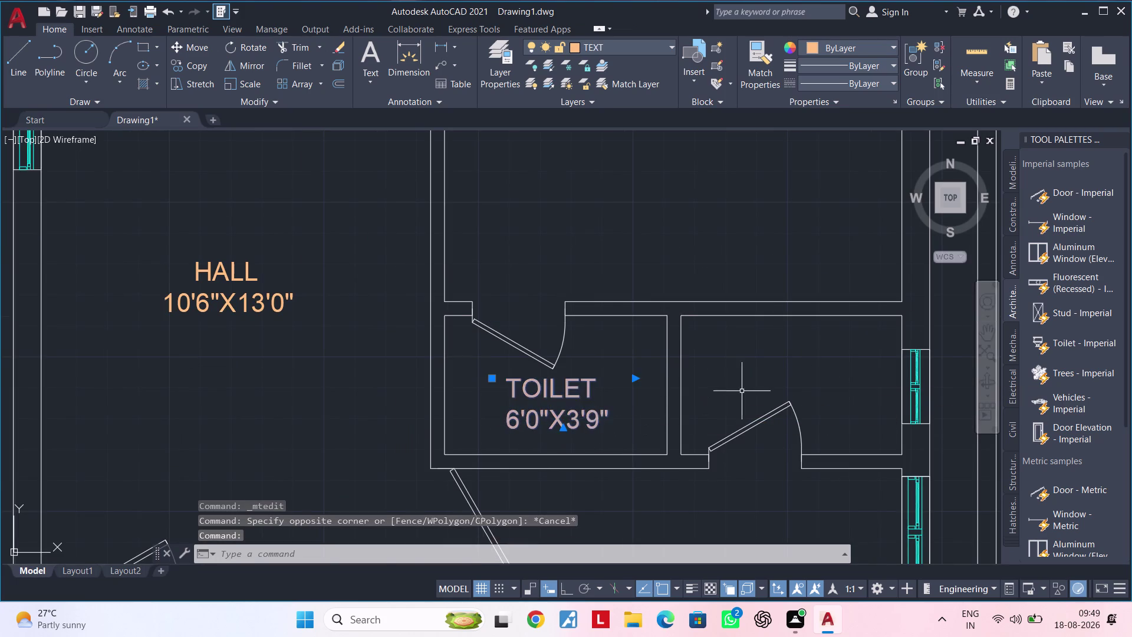
middle_drag(742, 391, 627, 391)
text(CO)
key(space)
click(448, 410)
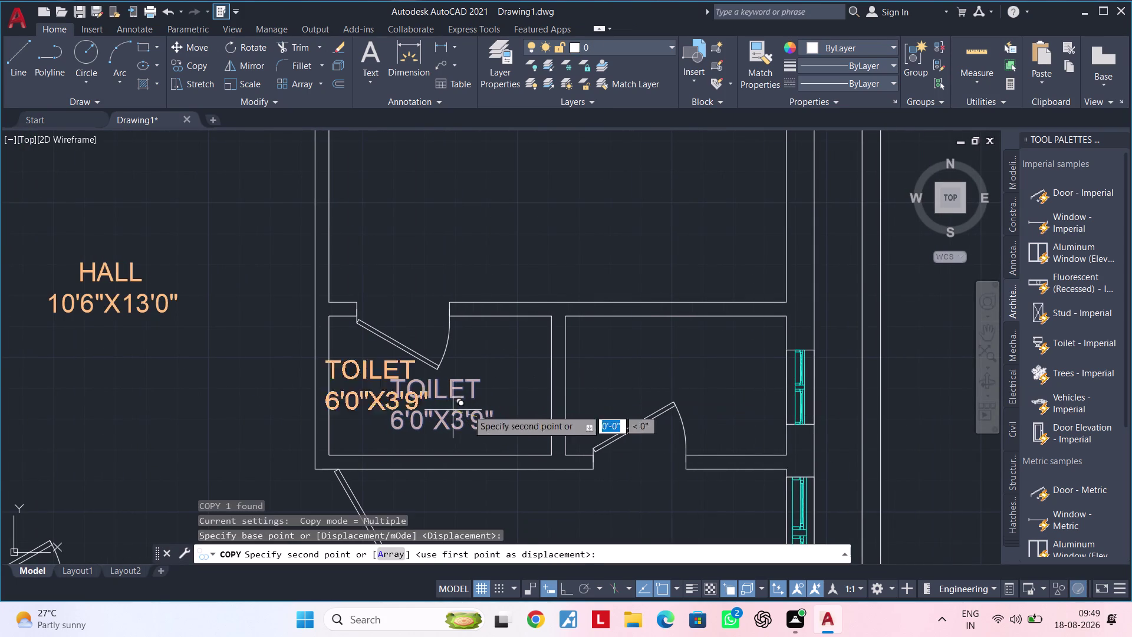
click(754, 386)
scroll(down, 3)
middle_drag(733, 393, 751, 350)
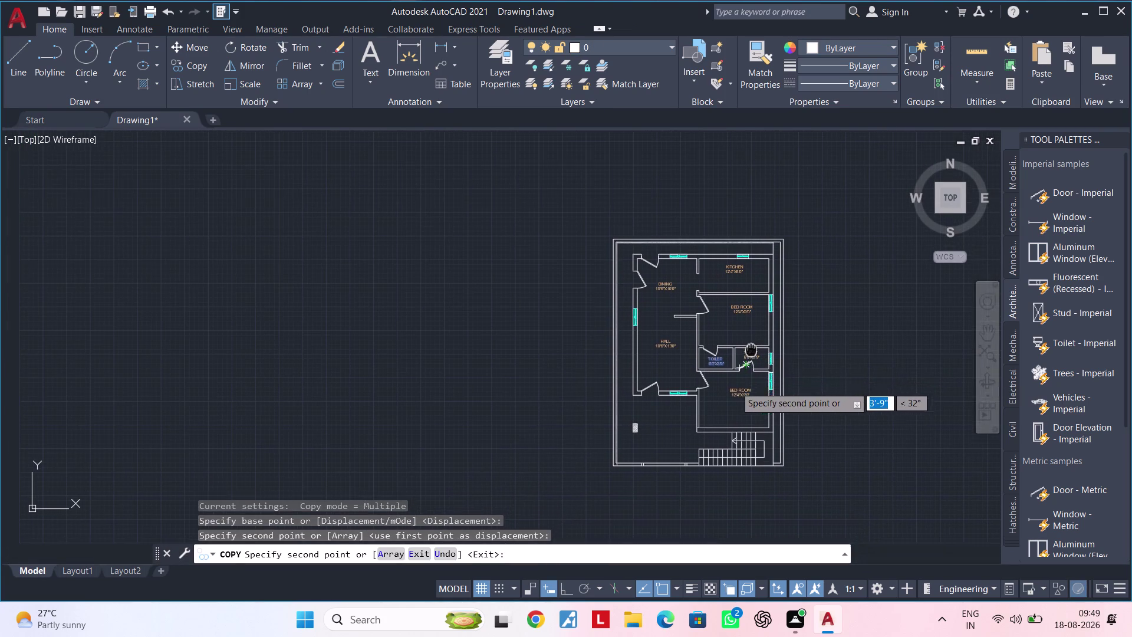
middle_drag(751, 351, 751, 350)
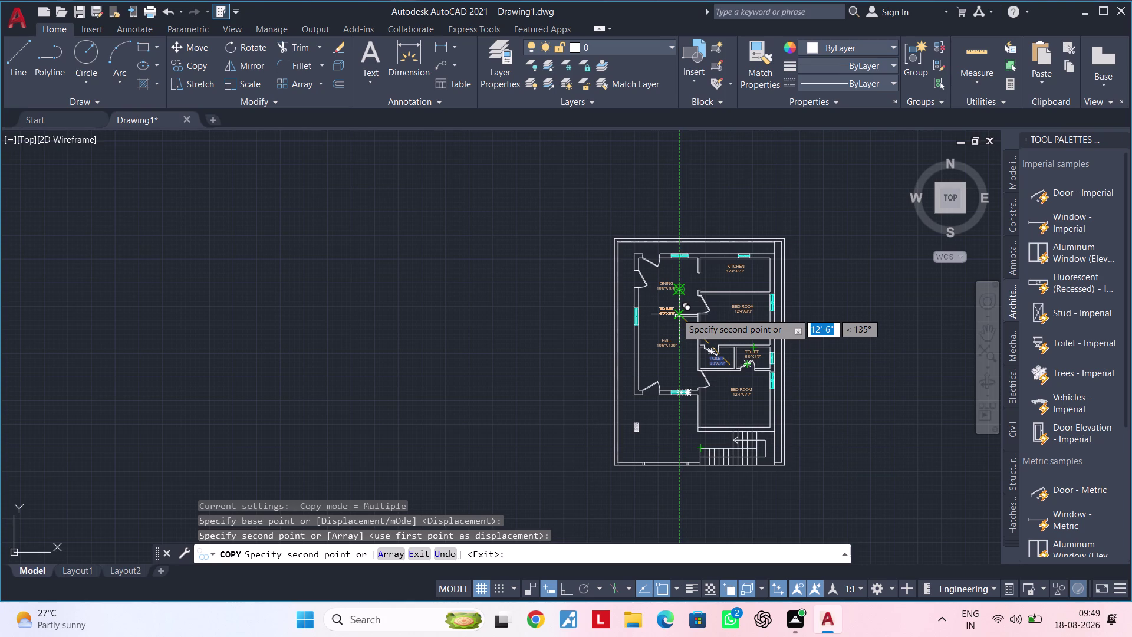
middle_drag(666, 404, 672, 334)
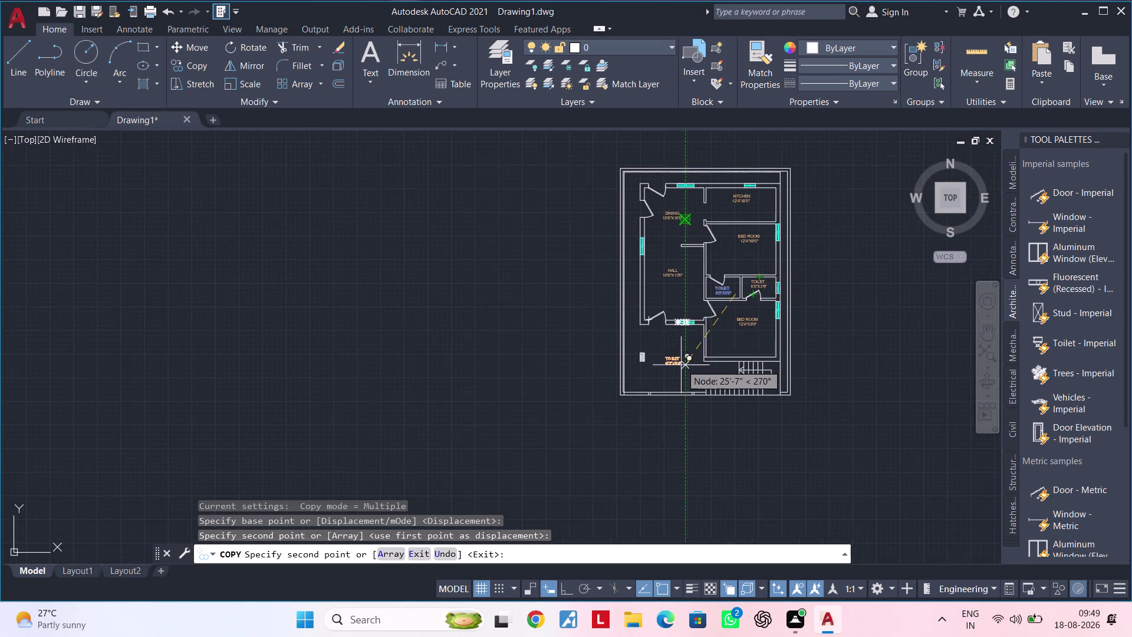
scroll(up, 3)
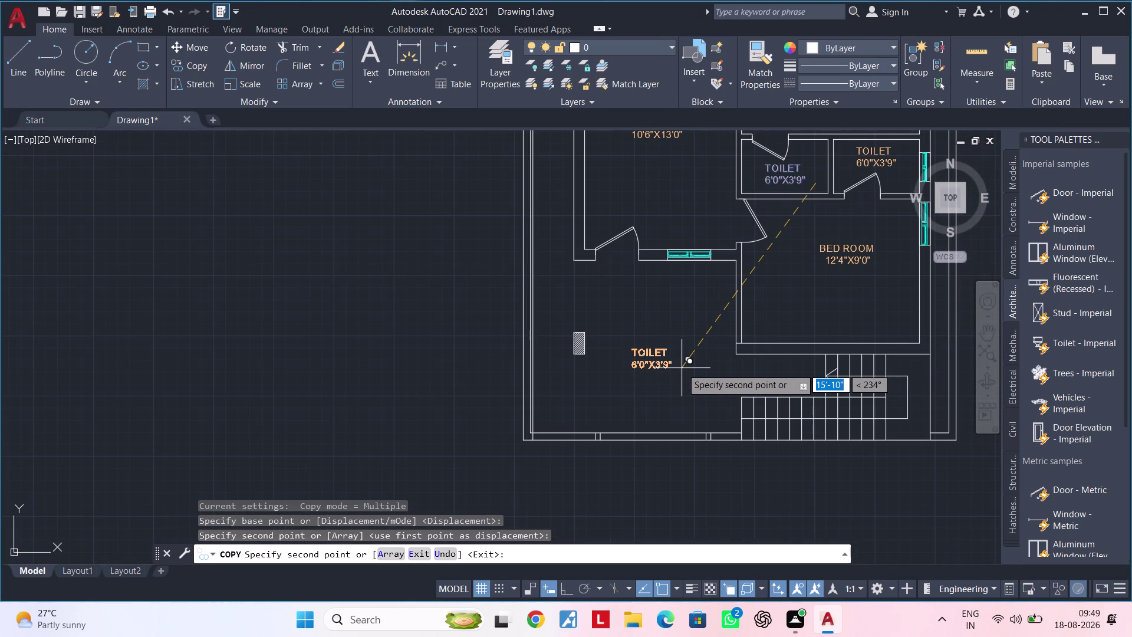